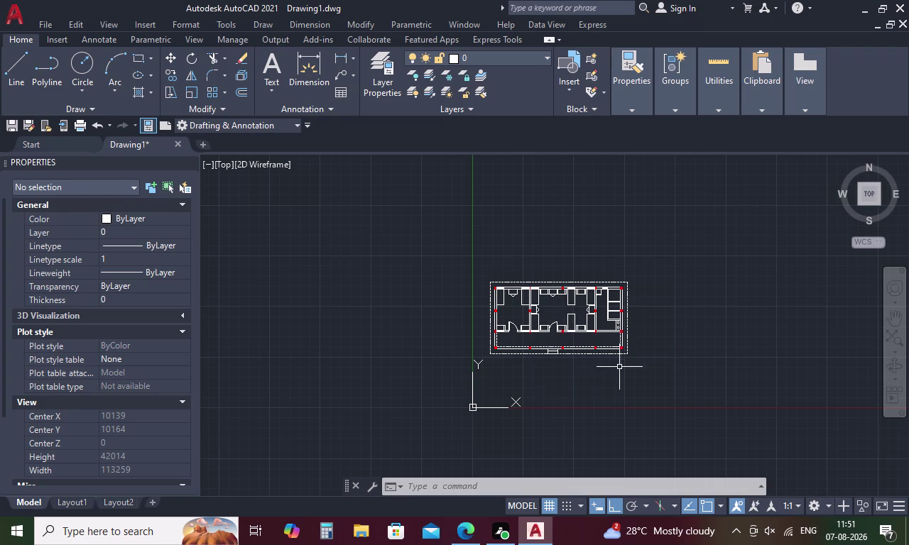
Bring the lower interior wall of the floor plan into view.
middle_drag(616, 353, 544, 343)
scroll(up, 3)
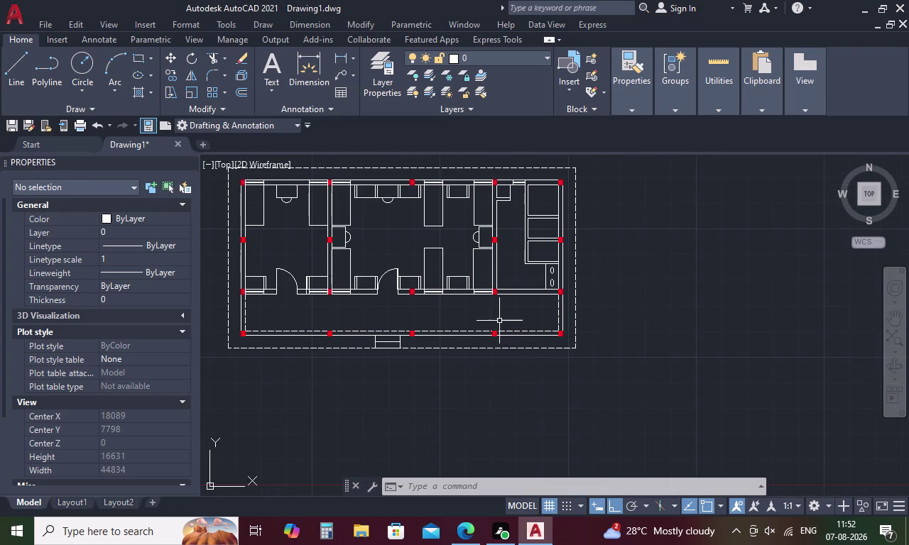
scroll(up, 3)
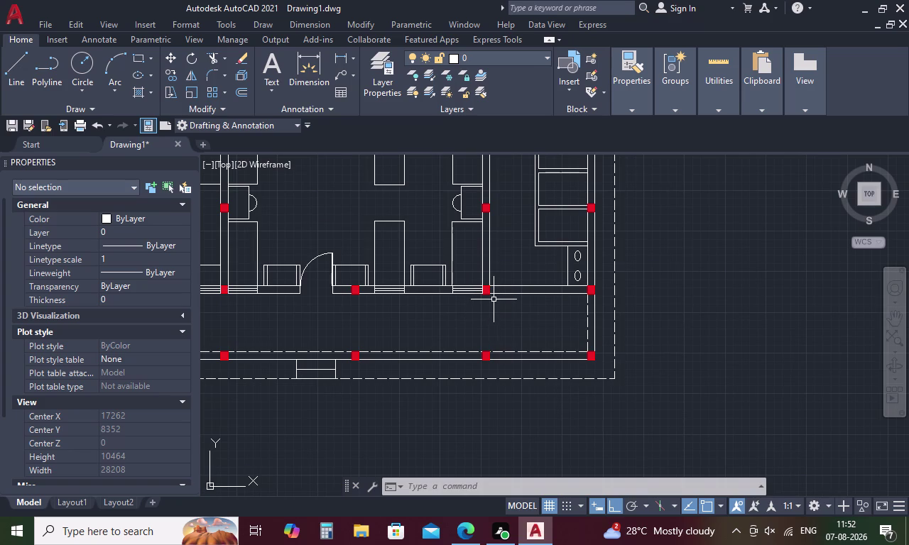
key(Escape)
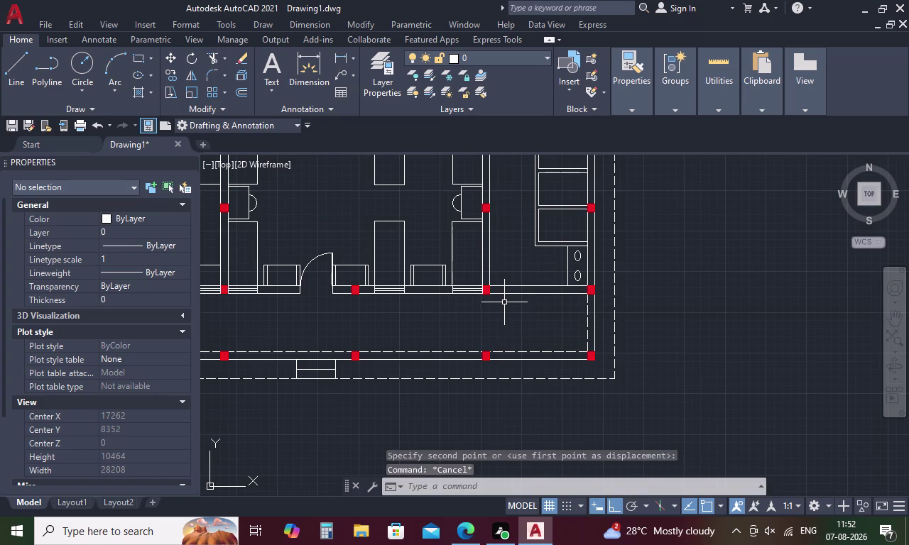
scroll(up, 3)
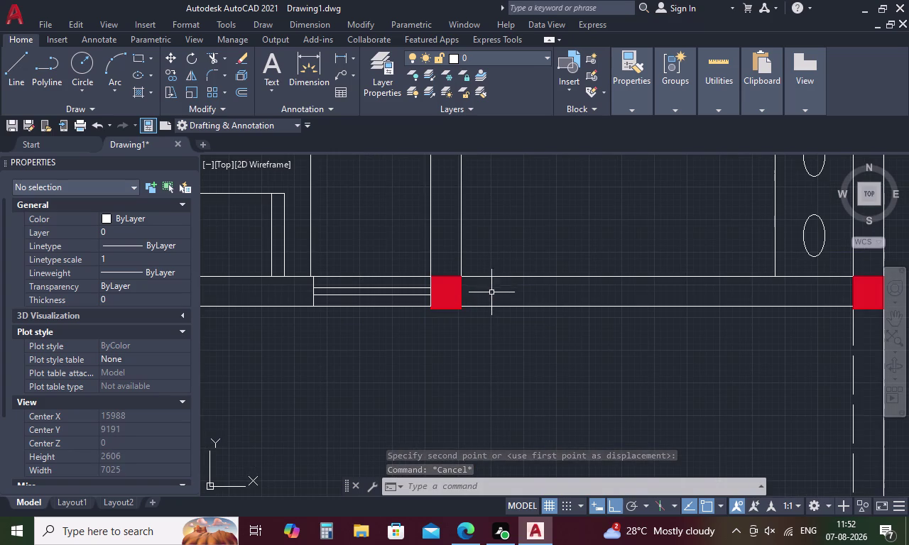
text(L)
key(space)
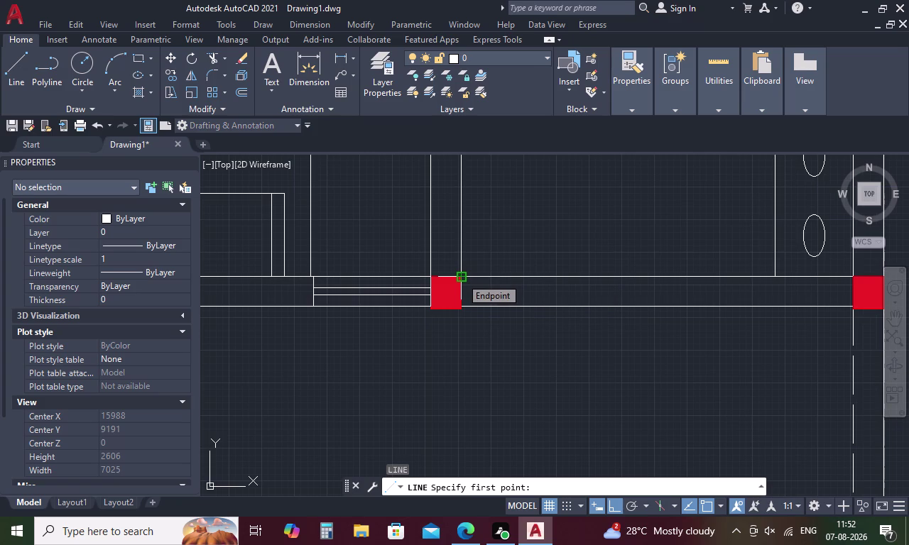
key(Escape)
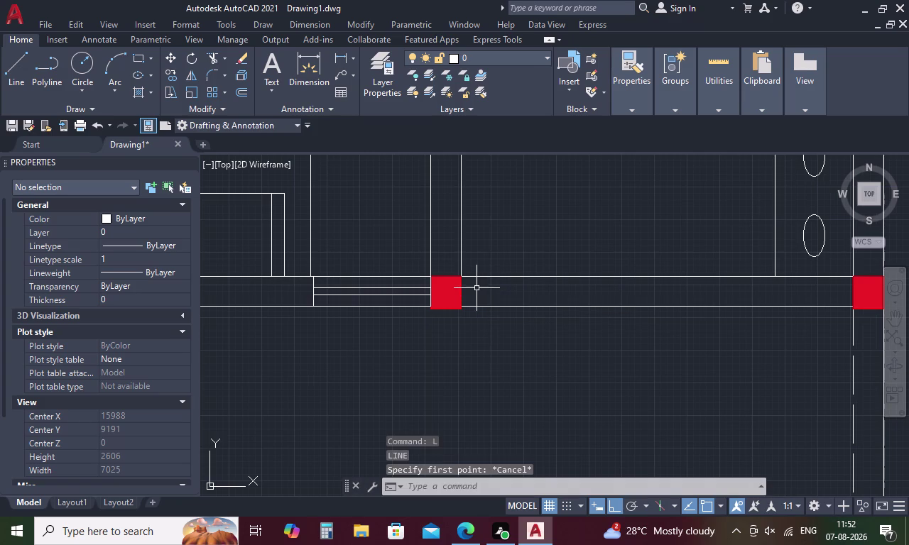
Draw a jamb line across the wall, tracked 100 units from the wall corner.
text(L)
key(space)
text(TK)
key(space)
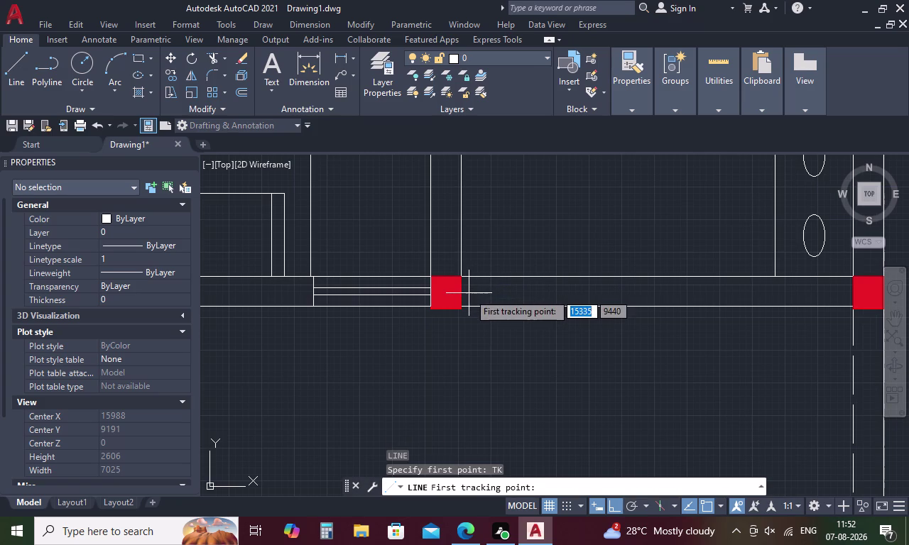
click(465, 276)
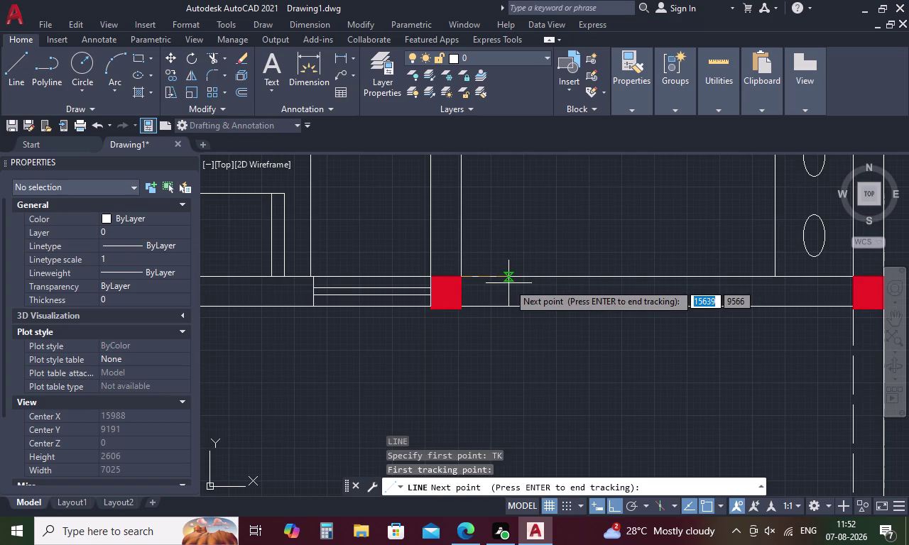
key(1)
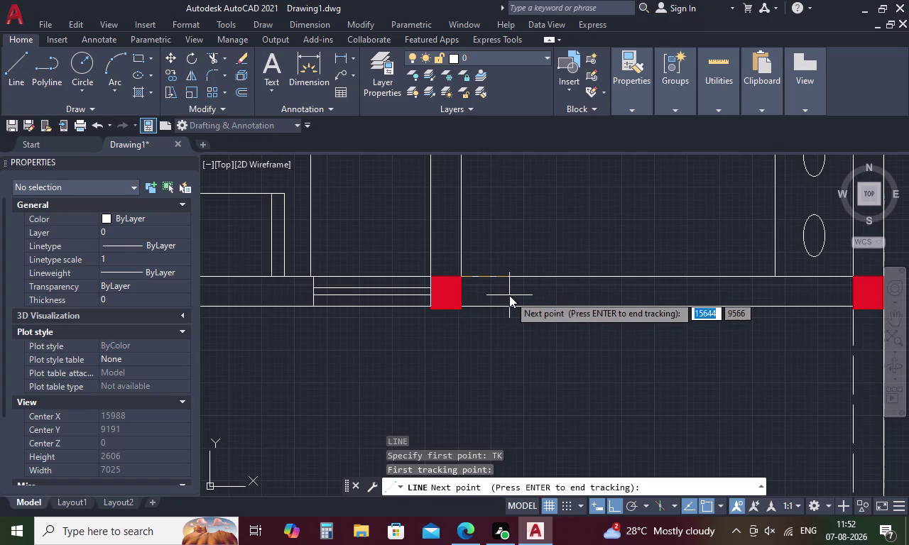
key(0)
text(0)
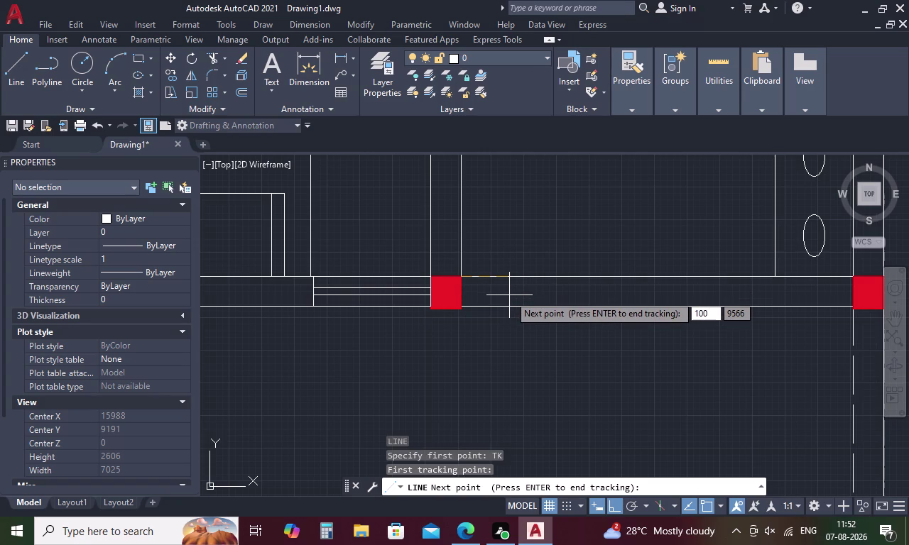
key(space)
key(space)
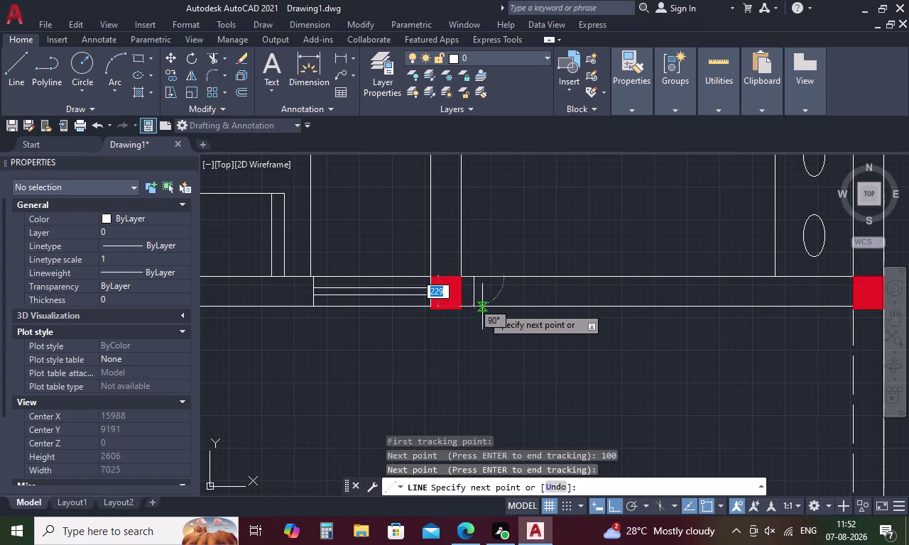
click(476, 306)
key(Escape)
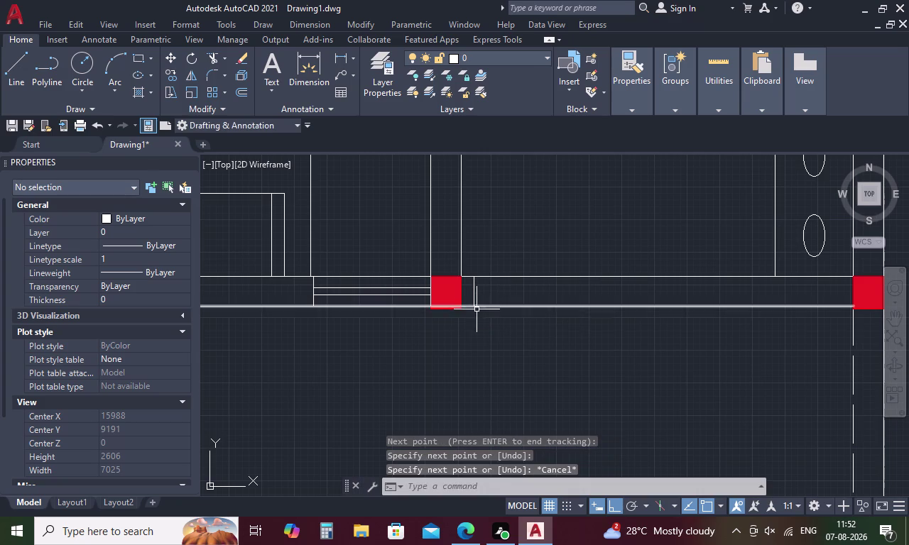
Offset the jamb line 910 to the right to form the second jamb.
key(o)
key(space)
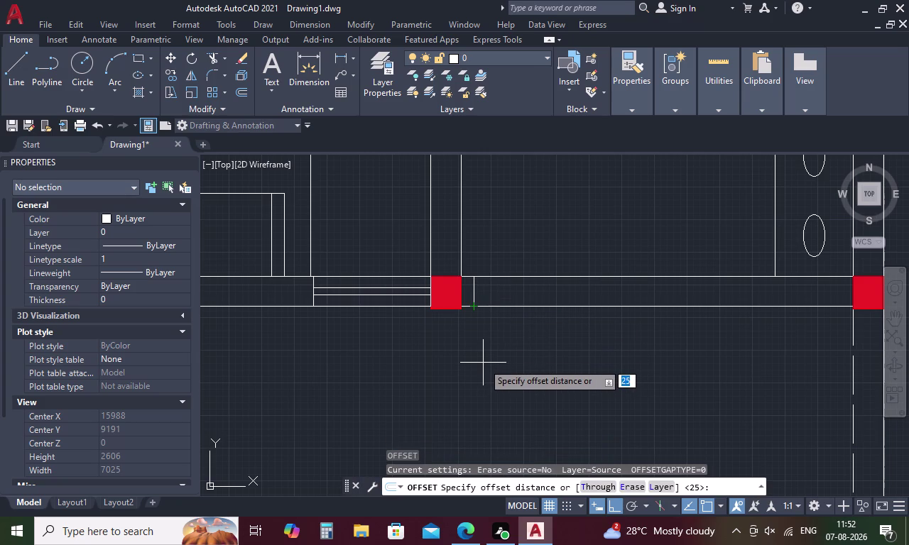
key(9)
text(10)
key(space)
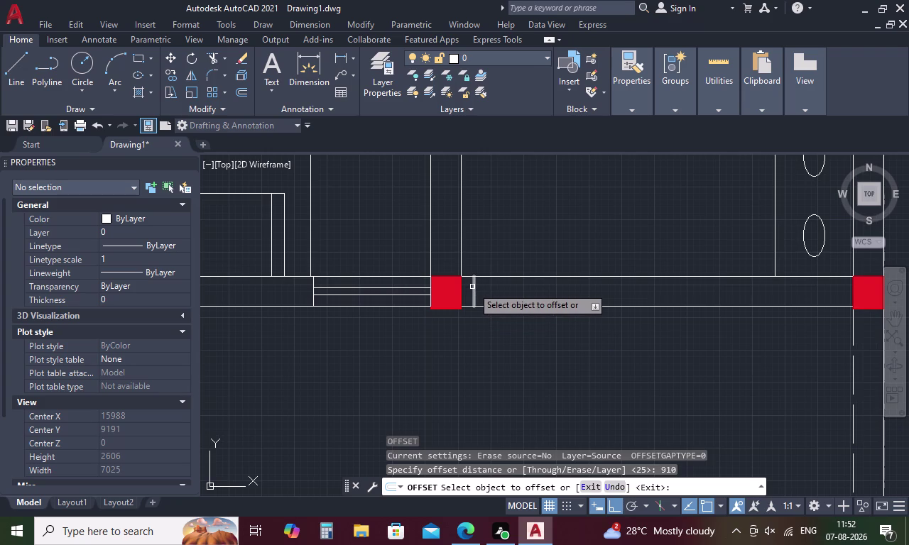
click(472, 287)
click(618, 313)
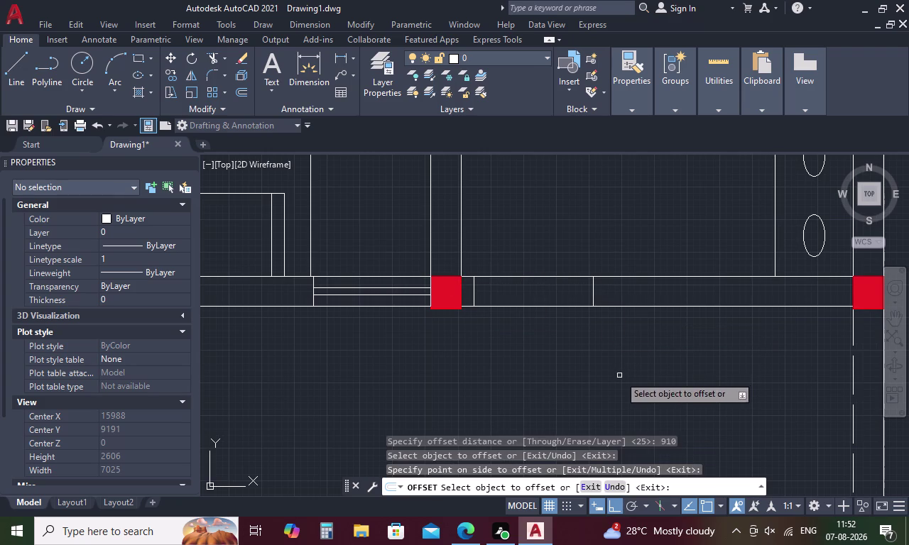
key(Escape)
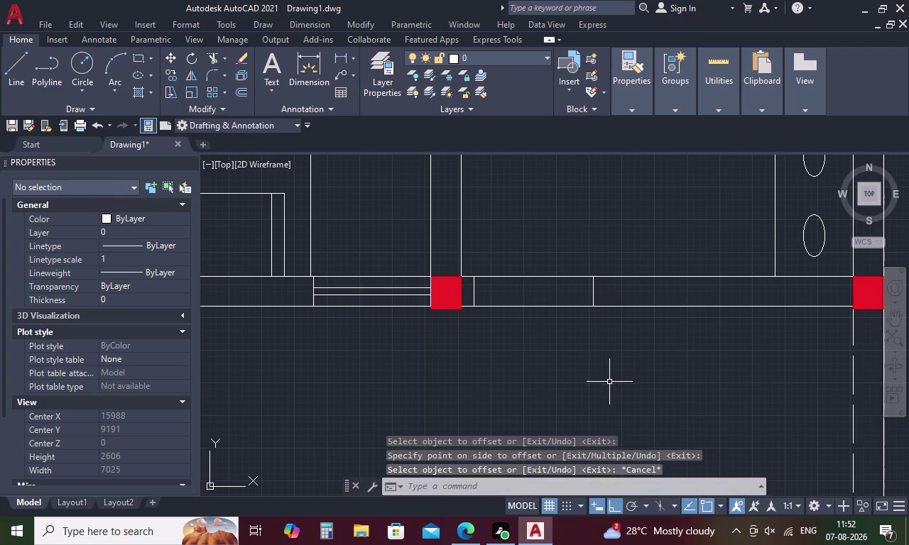
Draw the 910-long door leaf line upward from the jamb.
text(L)
key(space)
click(476, 275)
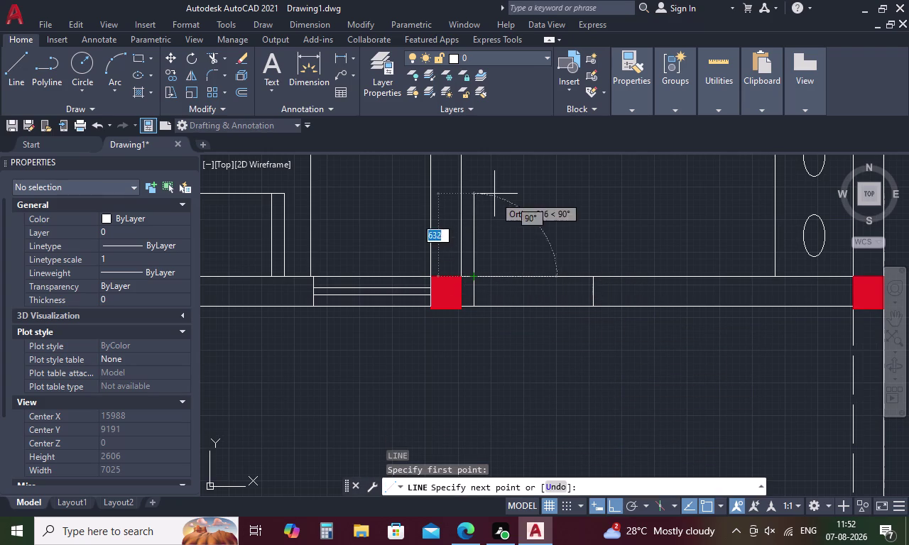
middle_drag(493, 184, 446, 306)
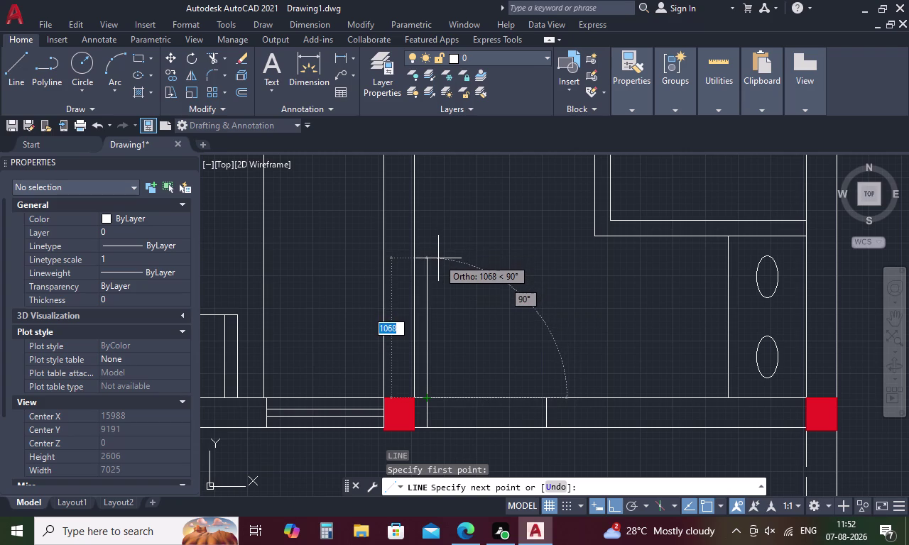
text(910)
key(space)
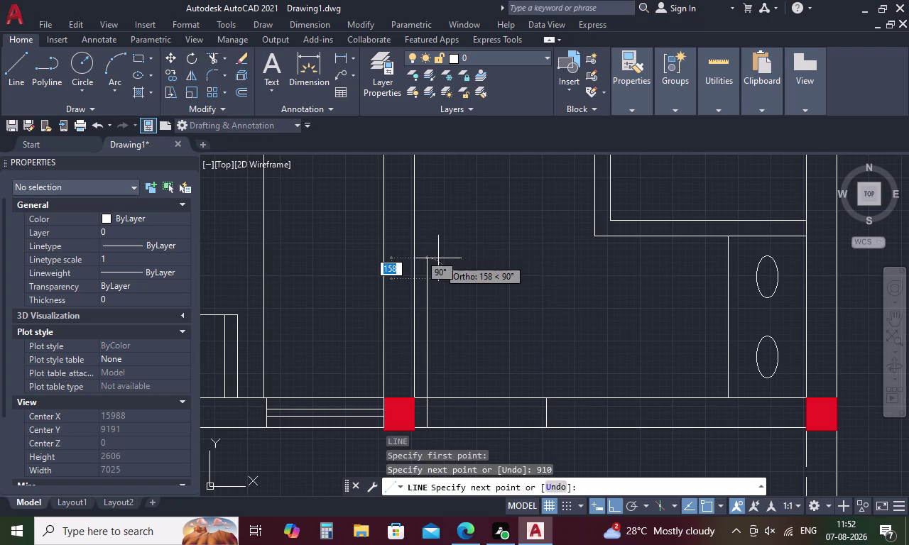
key(Escape)
Offset the door leaf line a short distance to make a double-line panel.
text(O)
key(space)
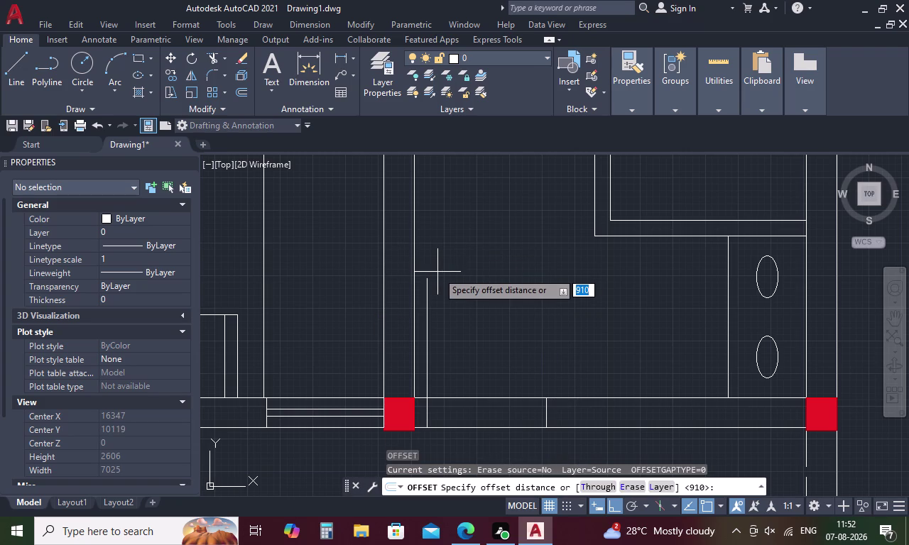
text(2)
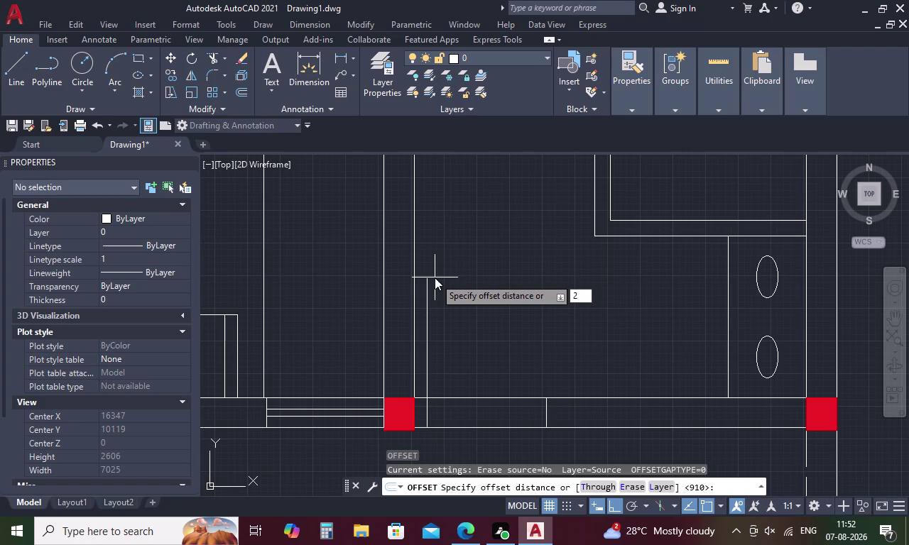
text(5)
key(period)
text(4)
key(space)
click(427, 298)
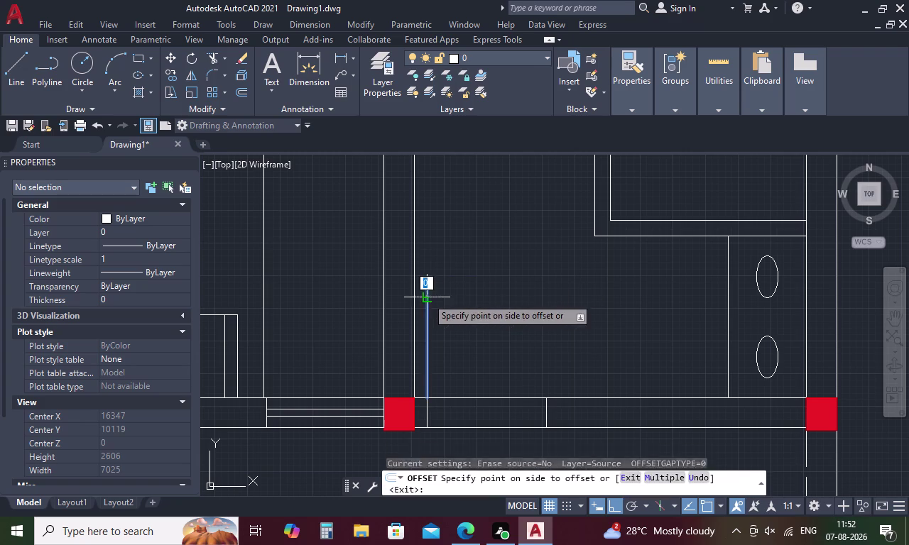
click(457, 301)
key(Escape)
Draw the door's quarter-circle swing arc from the leaf top to the far jamb.
text(A)
key(space)
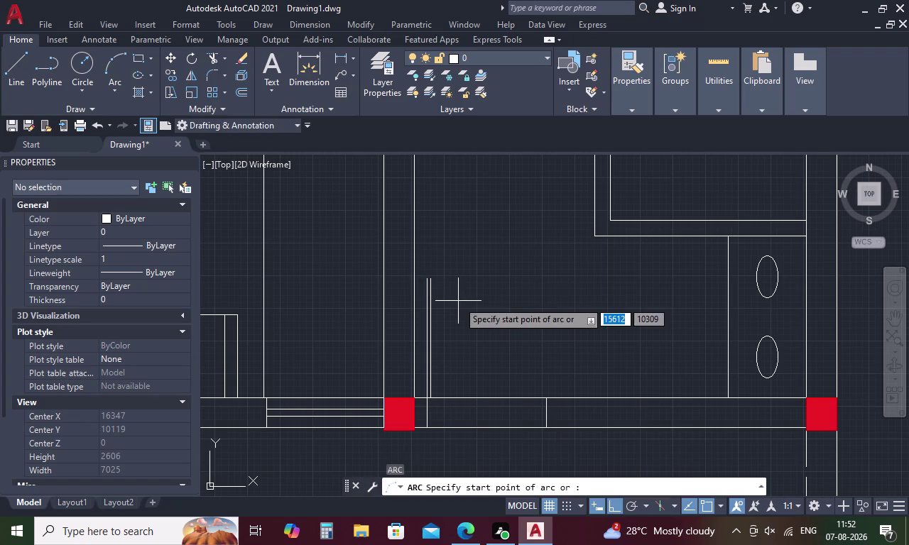
click(427, 277)
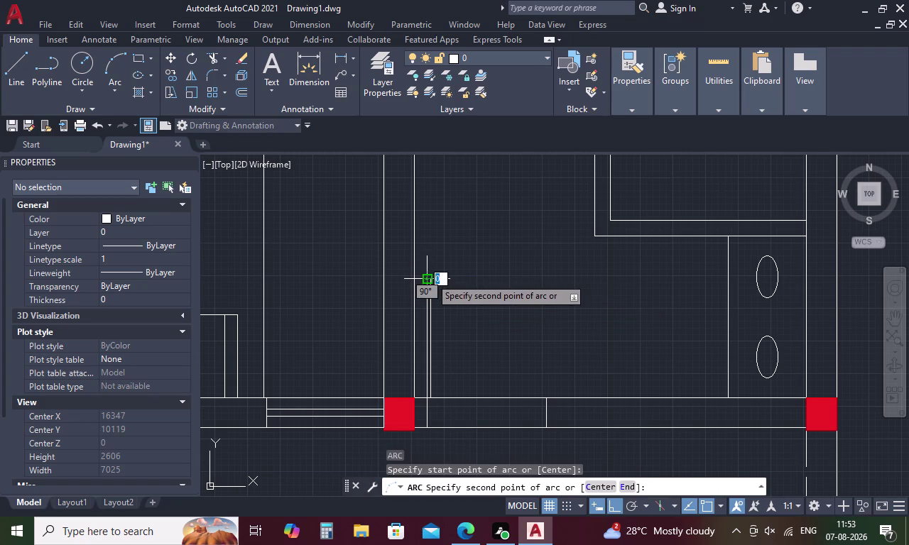
scroll(up, 3)
click(420, 284)
scroll(down, 3)
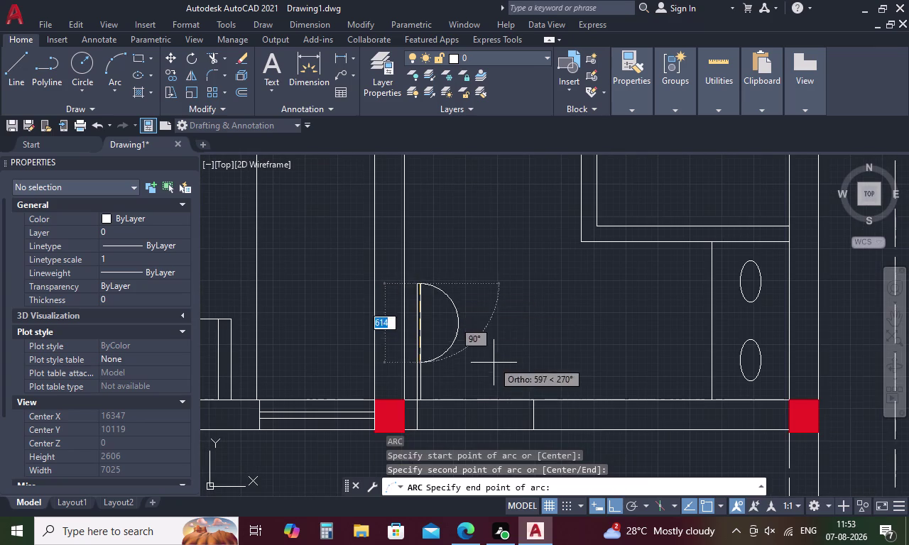
click(533, 404)
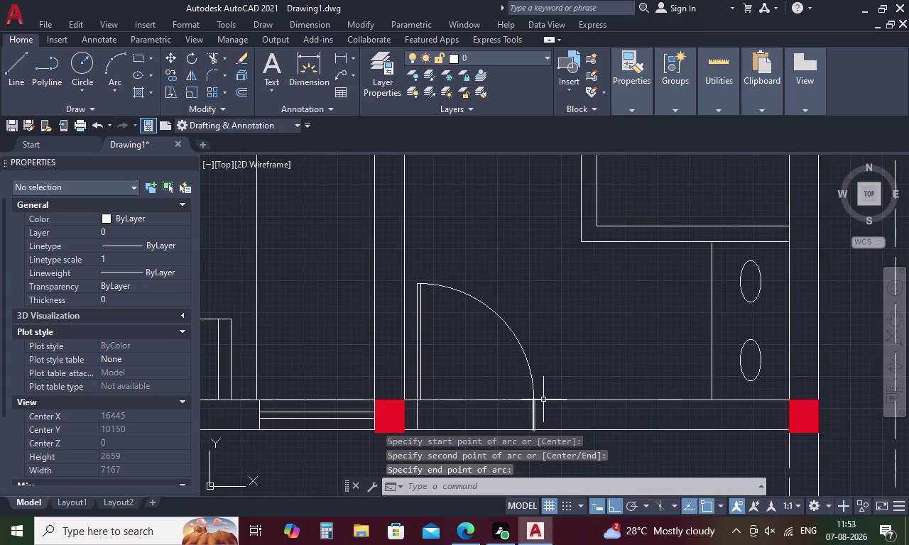
key(Escape)
Fence-trim the wall lines inside the new door opening.
scroll(down, 3)
middle_drag(544, 392, 448, 336)
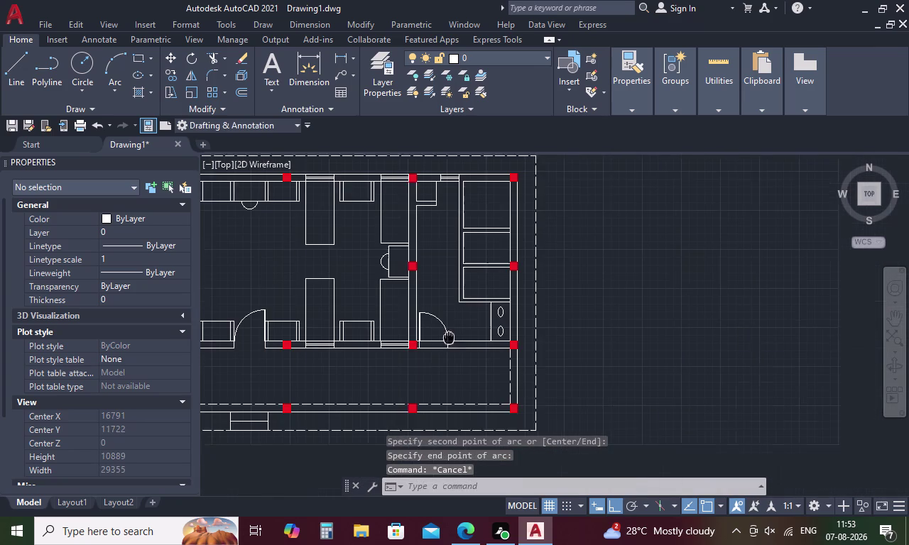
middle_drag(449, 336, 446, 336)
scroll(up, 3)
key(Escape)
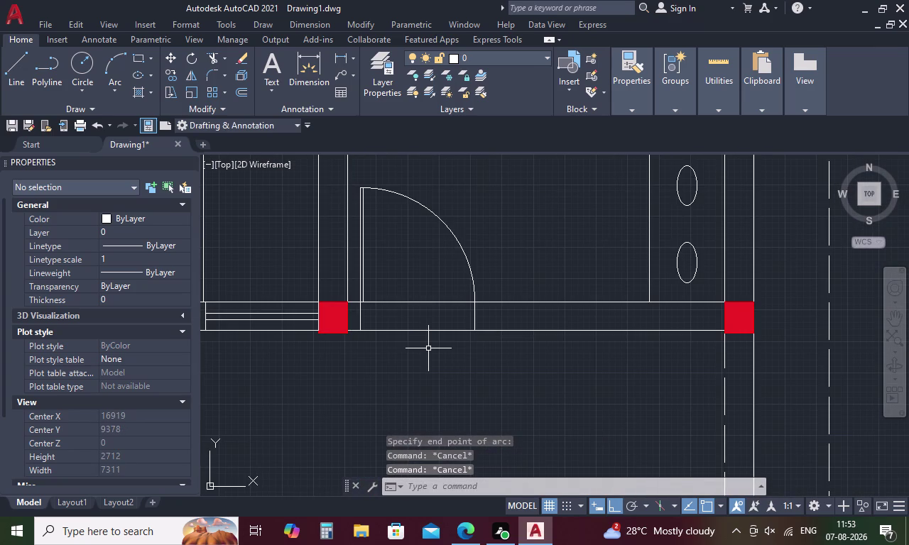
text(TR)
key(space)
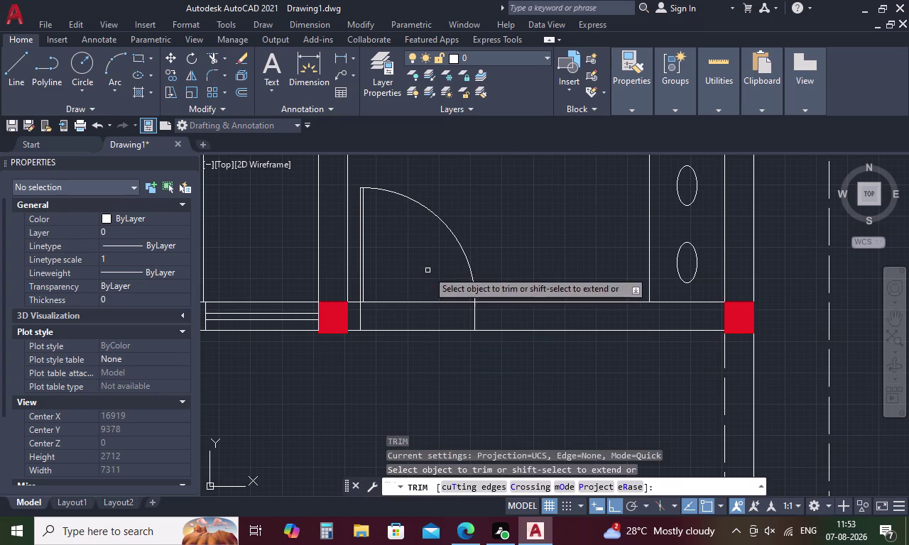
drag(428, 271, 395, 359)
scroll(down, 3)
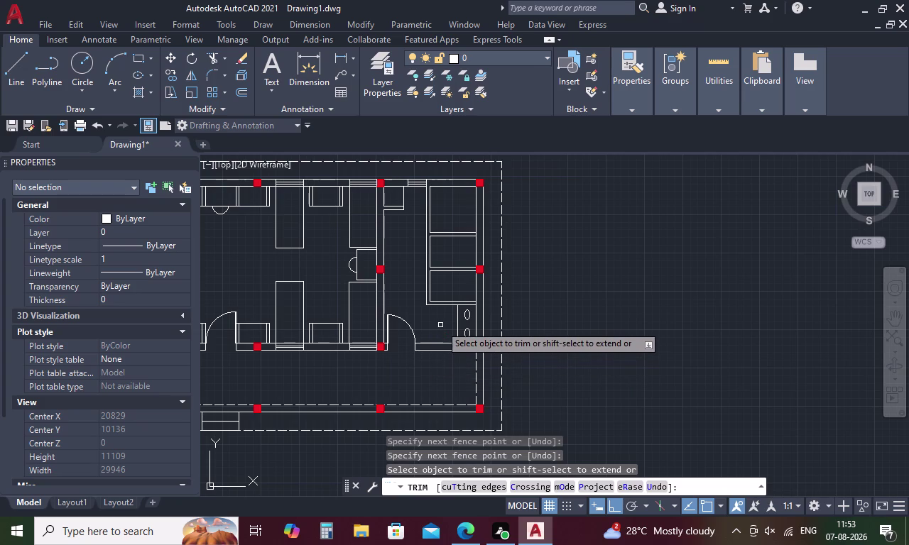
middle_drag(441, 306, 446, 355)
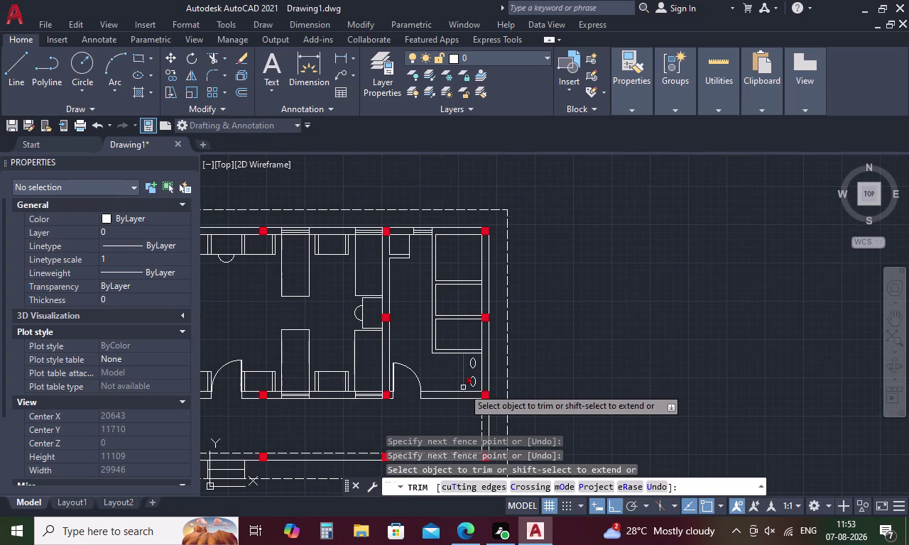
key(Escape)
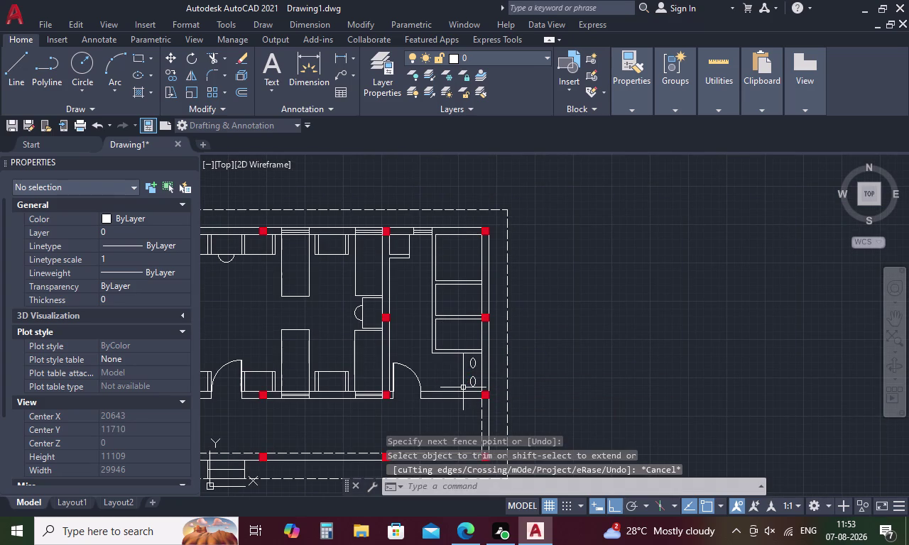
Extend the four wardrobe shelf lines in the right-hand room to the wall.
text(EX)
key(space)
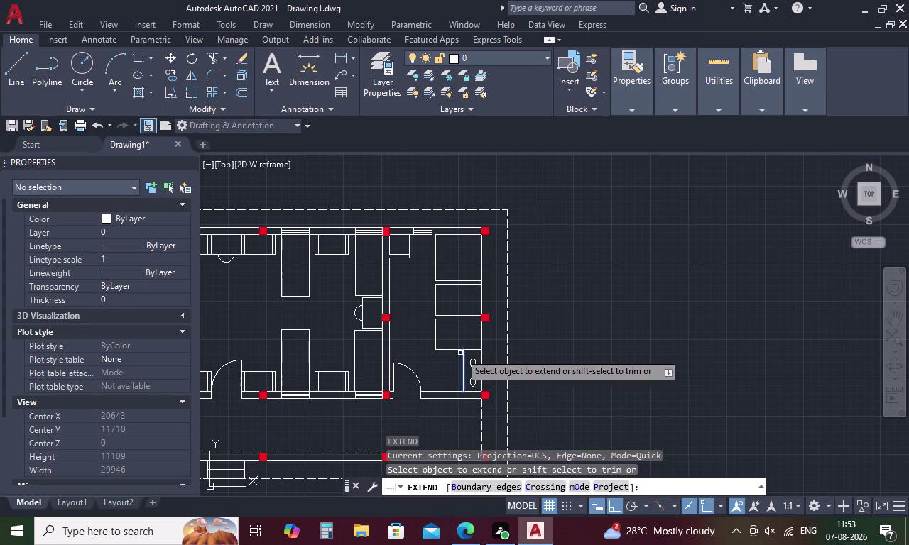
scroll(up, 3)
click(437, 322)
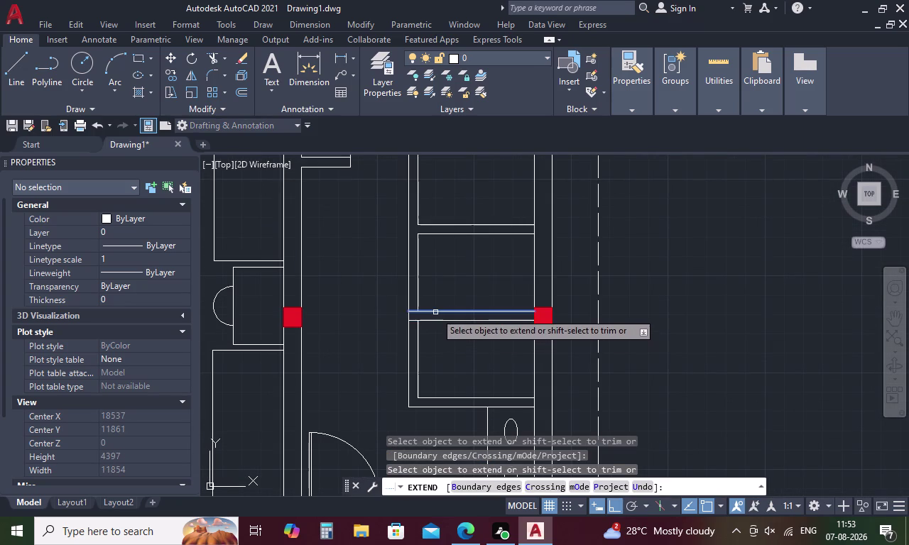
click(435, 312)
click(431, 233)
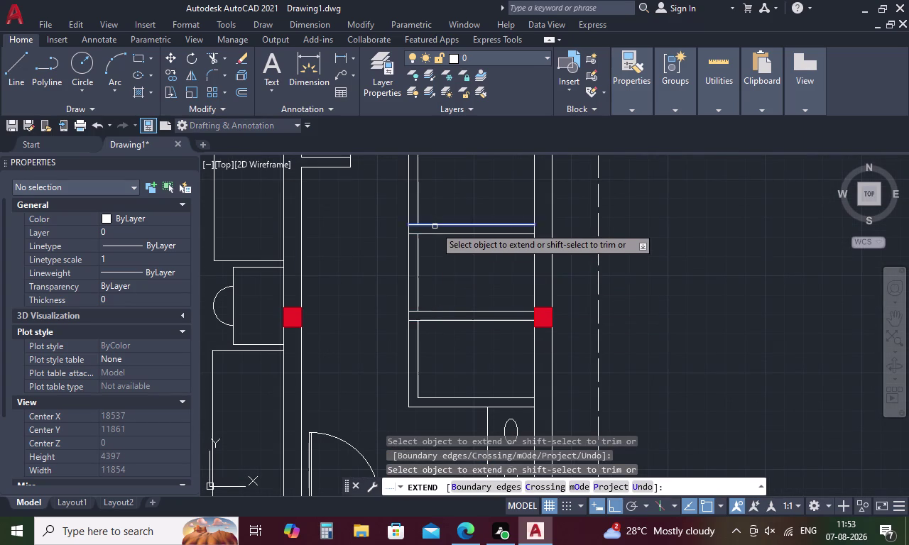
click(435, 226)
scroll(down, 3)
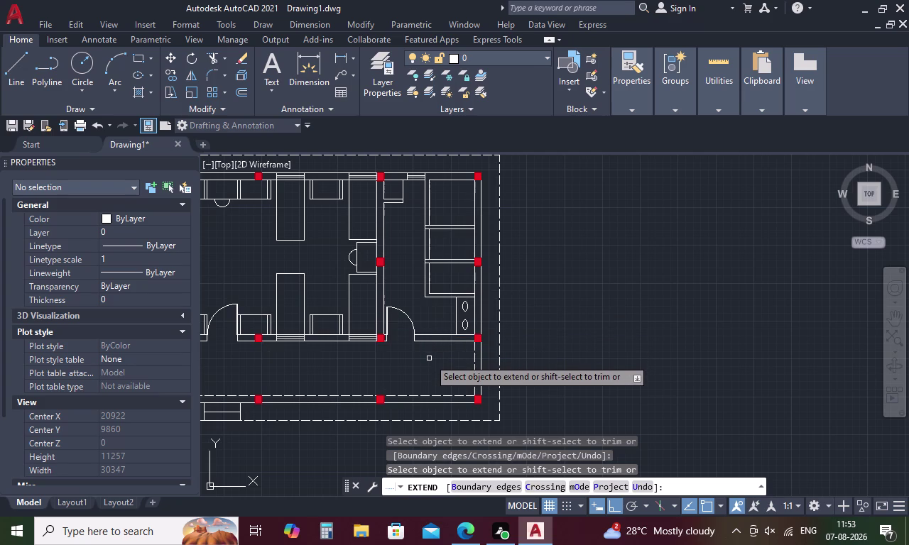
key(Escape)
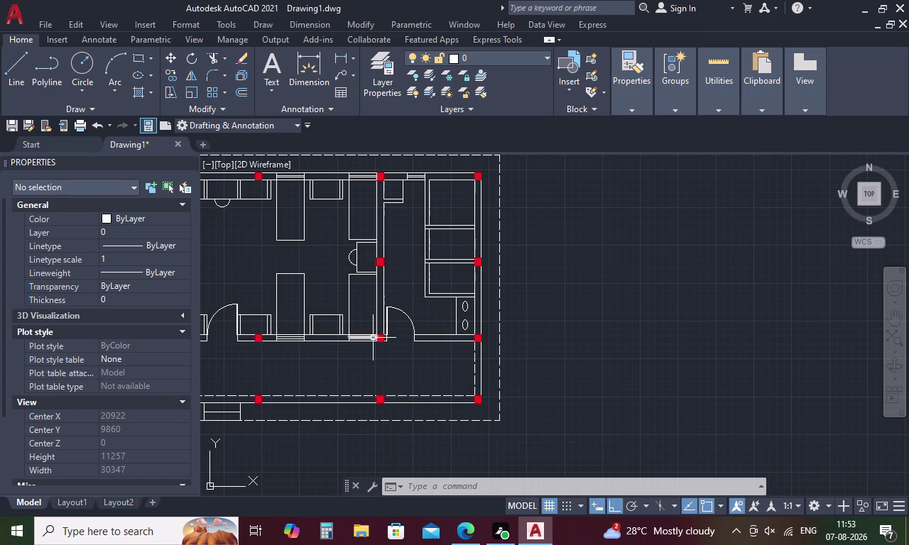
key(Escape)
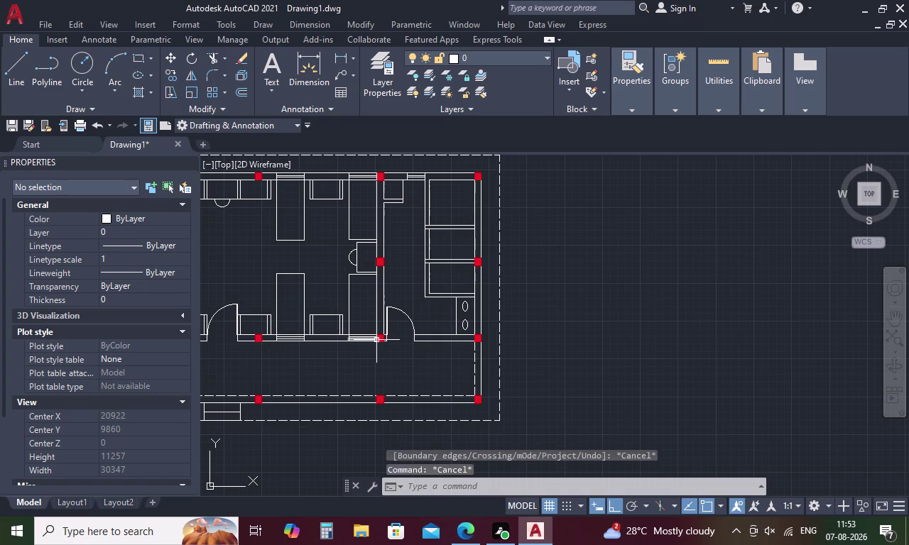
Start a line tracked 750 units up from the cabinet corner.
key(l)
key(space)
text(TK)
key(space)
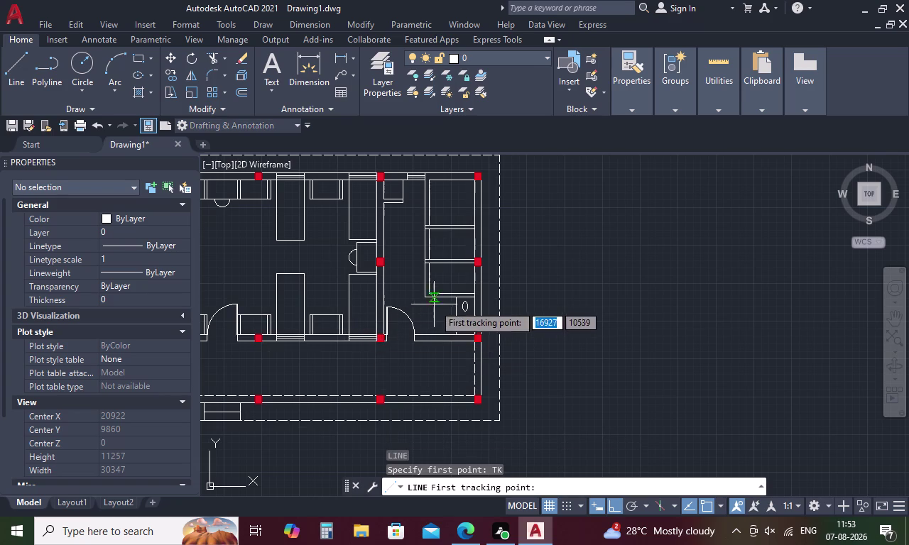
scroll(up, 3)
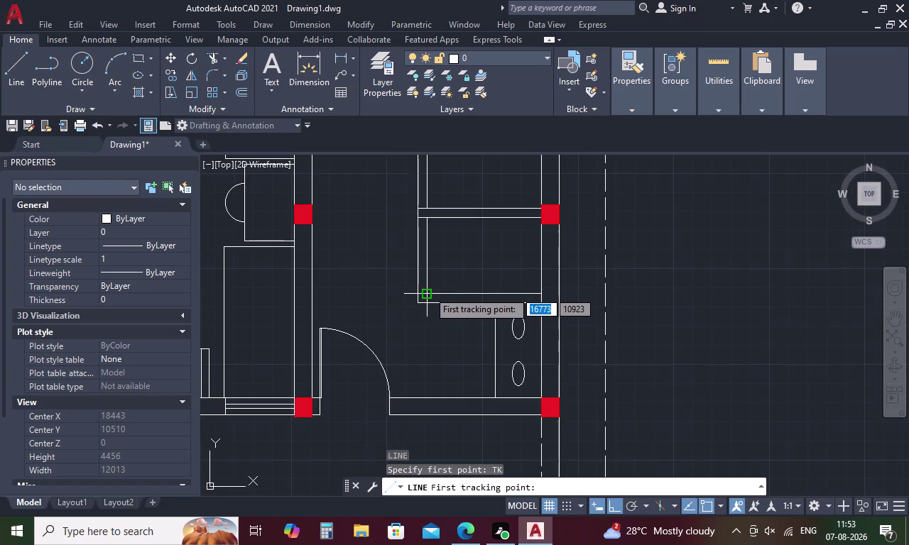
click(428, 291)
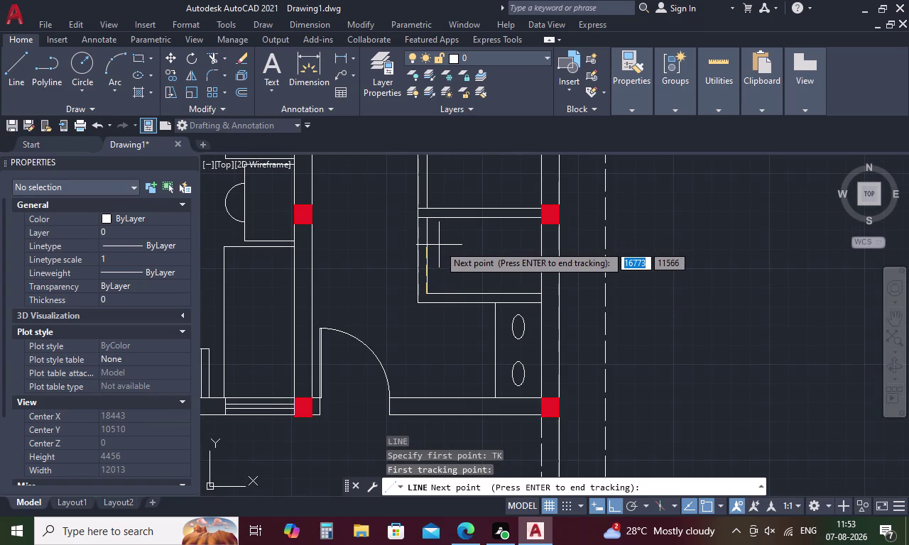
text(750)
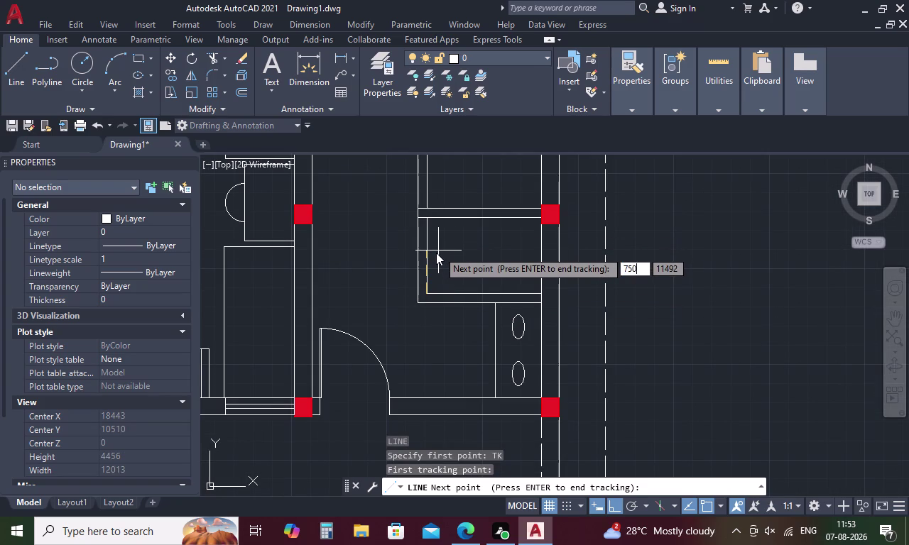
key(space)
key(space)
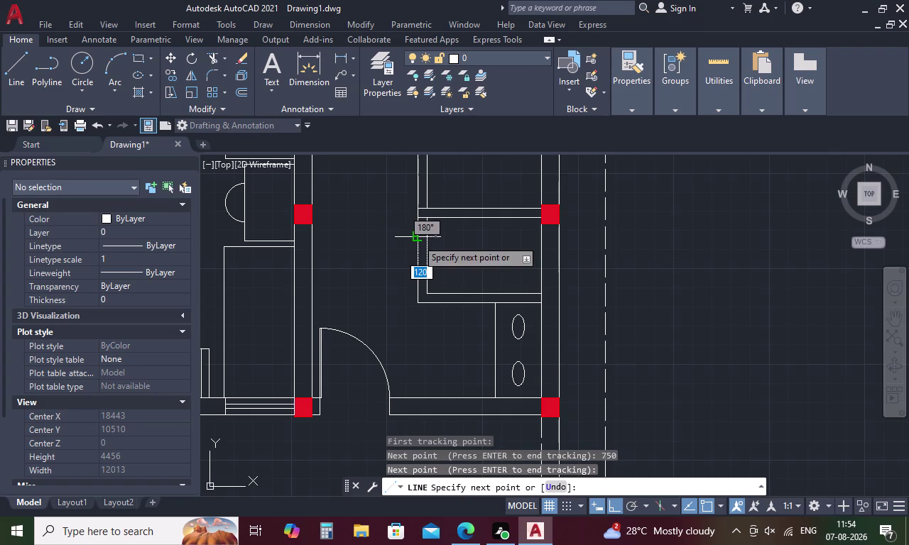
key(Escape)
Draw a vertical wardrobe line tracked 750 units from the shelf line.
key(l)
key(space)
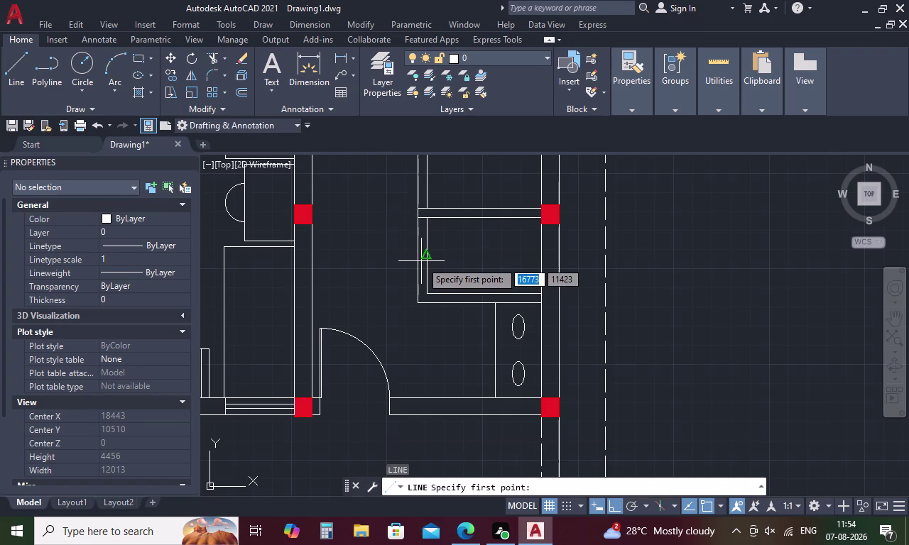
text(TK)
key(space)
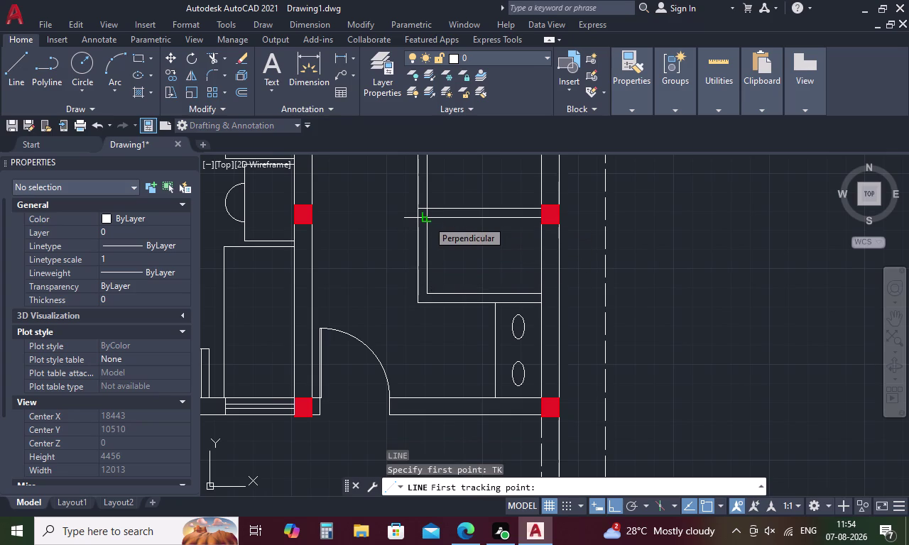
click(428, 220)
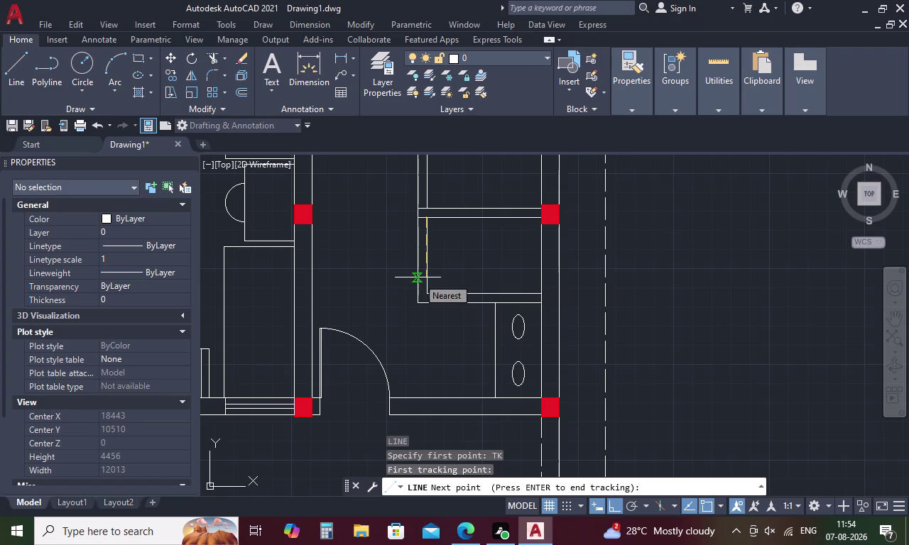
key(7)
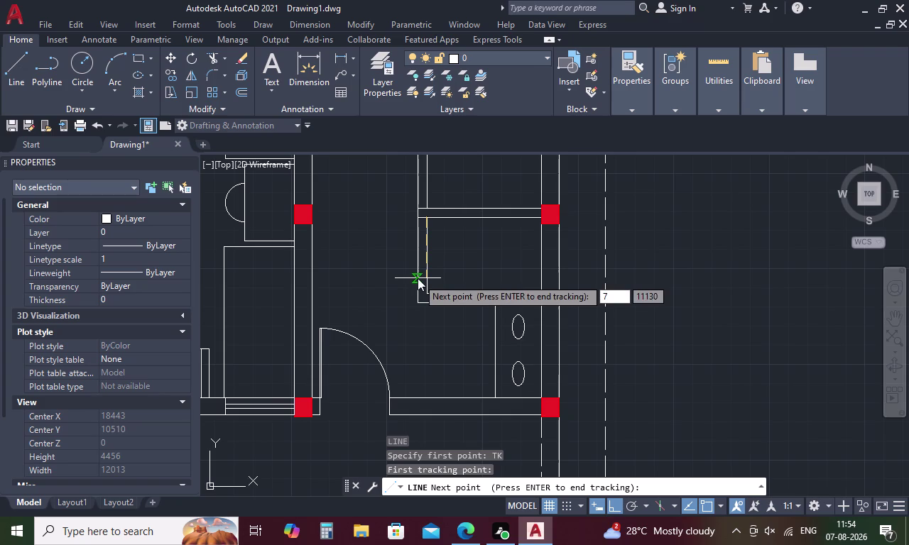
text(50)
key(space)
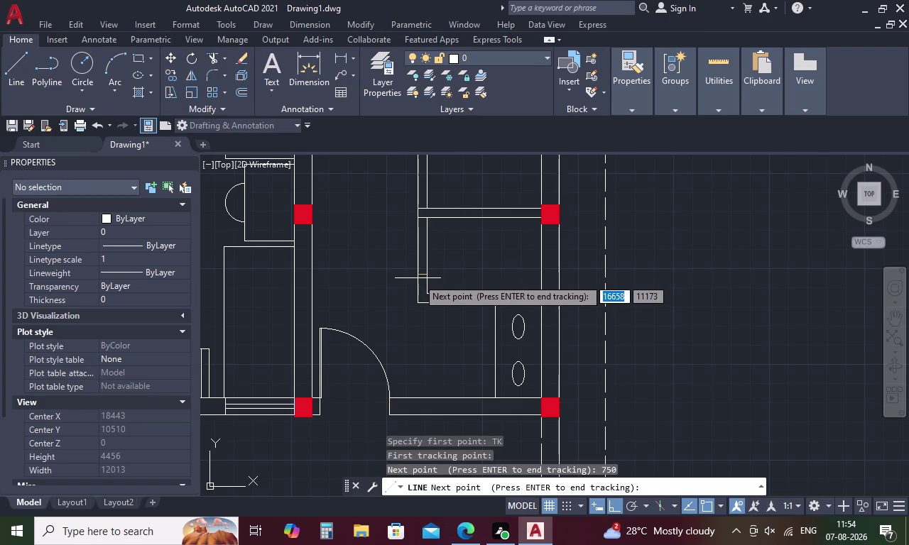
key(space)
click(414, 278)
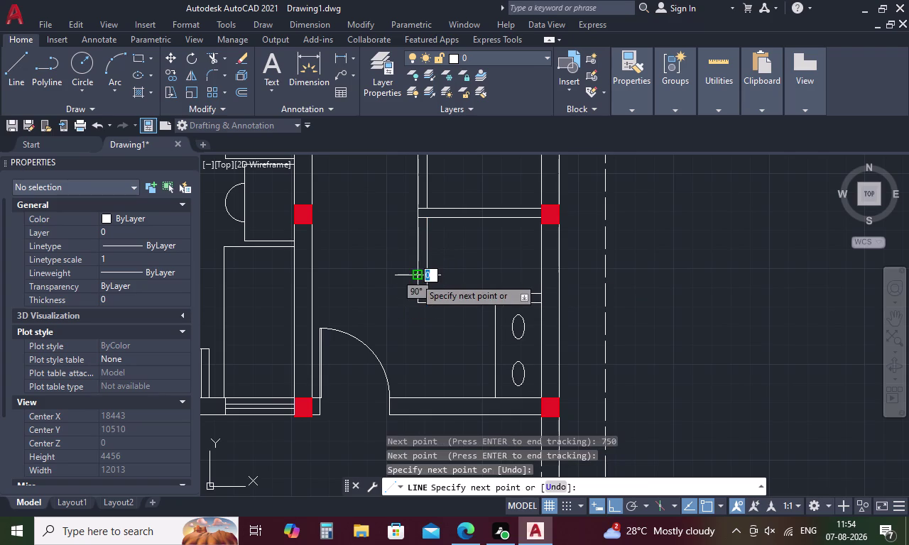
key(Escape)
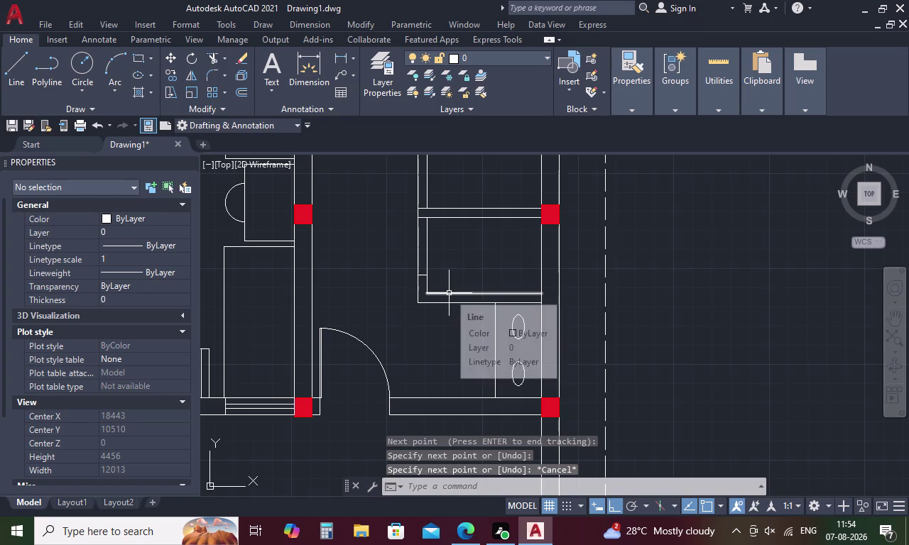
Fence-trim the leftover lines around the cabinet.
text(TR)
key(space)
drag(454, 259, 429, 246)
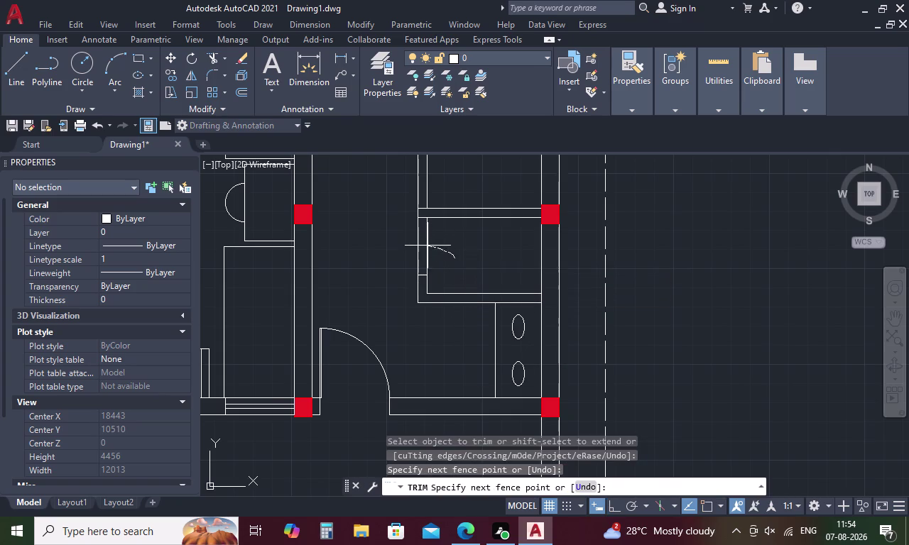
drag(429, 247, 405, 244)
middle_drag(405, 244, 378, 362)
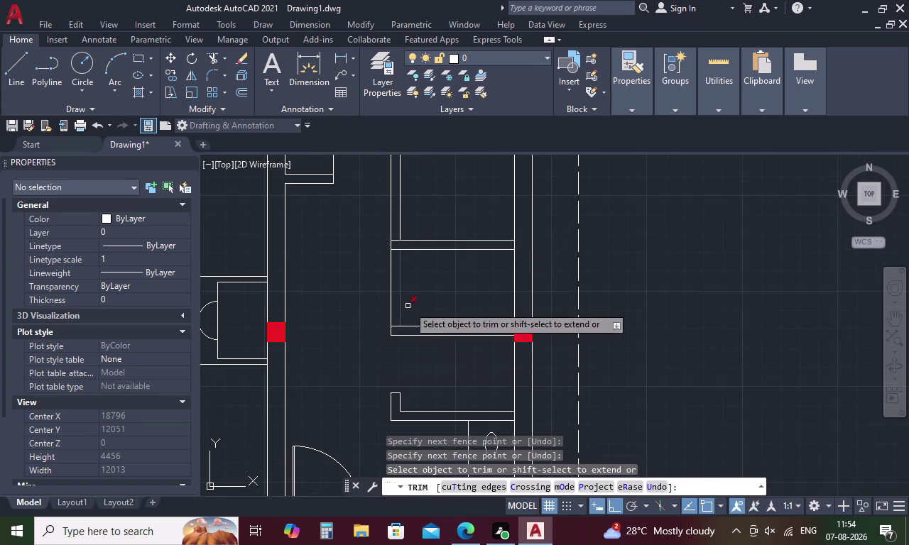
key(Escape)
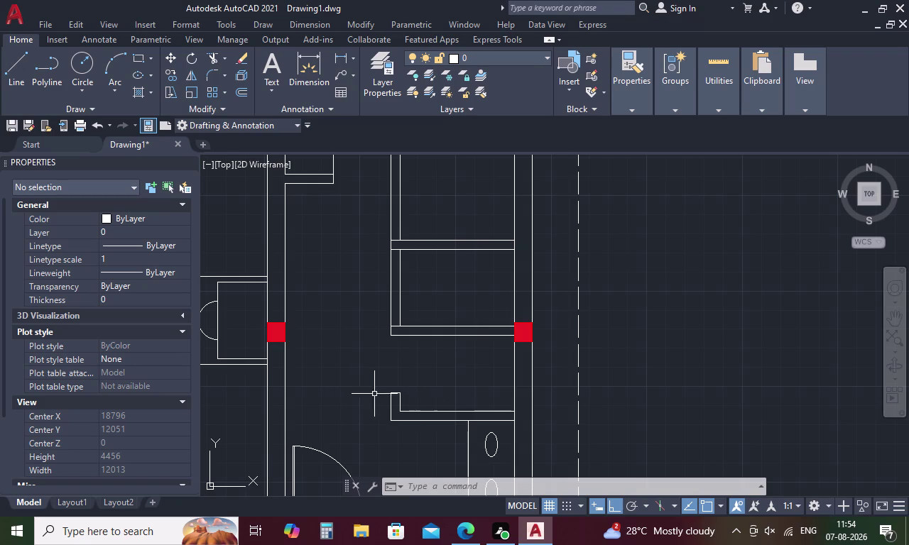
scroll(up, 3)
Mirror the short ledge line across a horizontal axis, keeping the original.
click(399, 381)
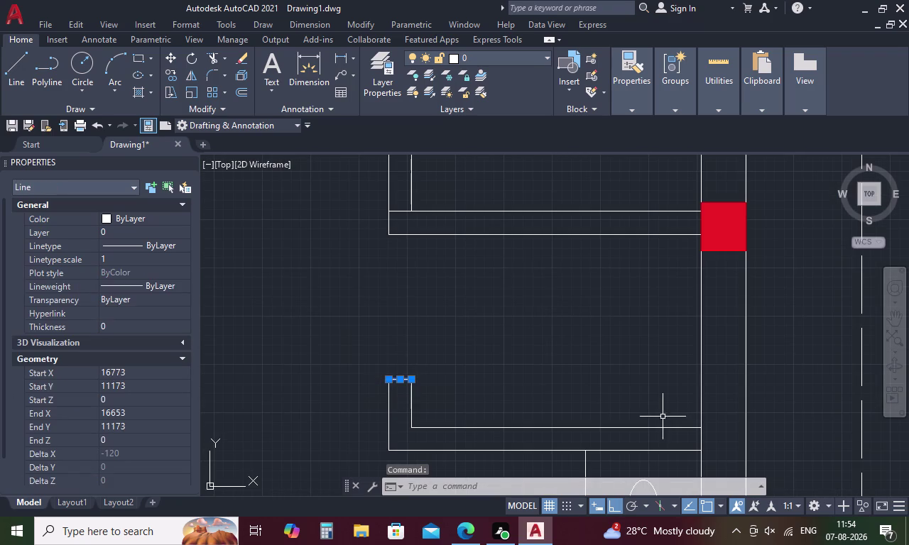
key(m)
text(I)
key(space)
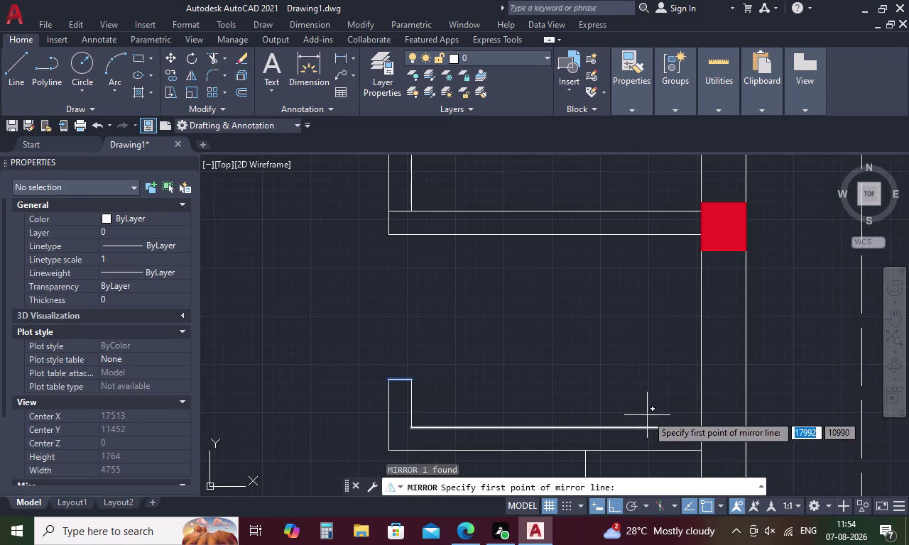
scroll(down, 3)
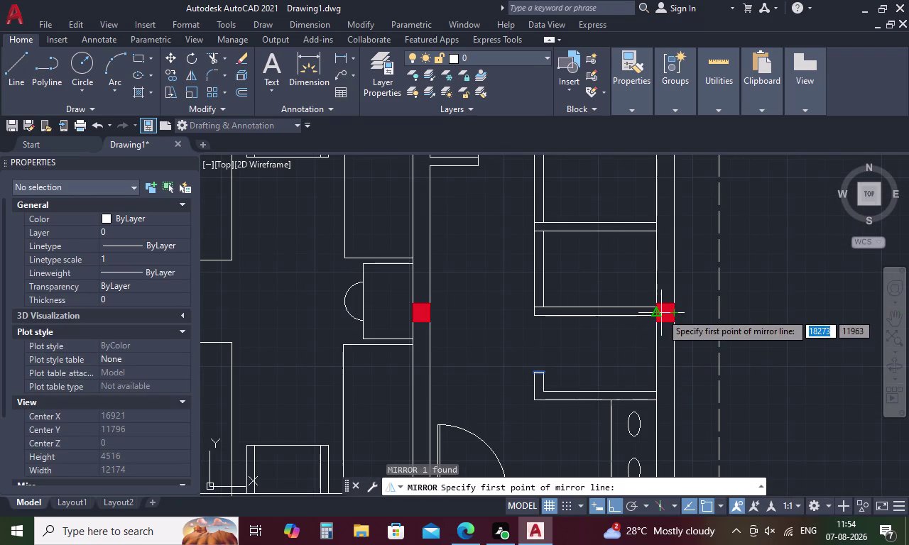
click(657, 313)
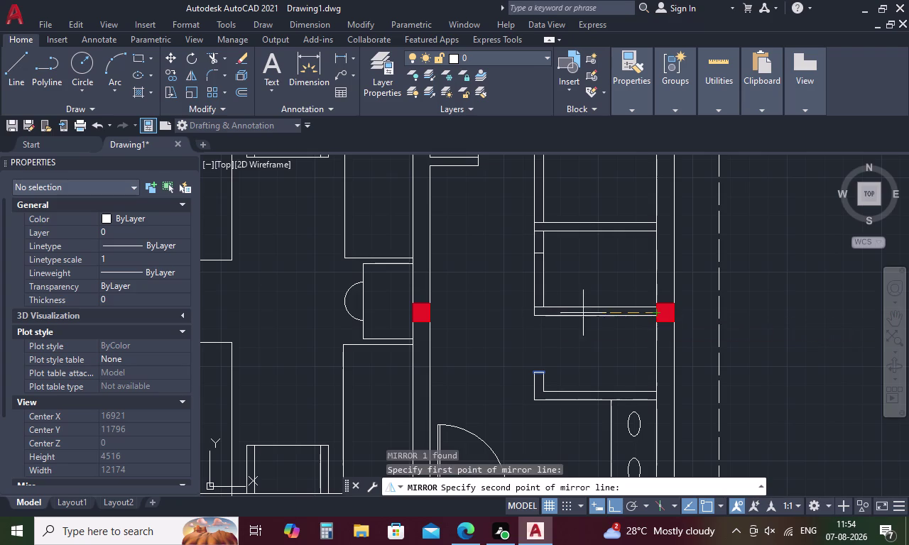
click(503, 317)
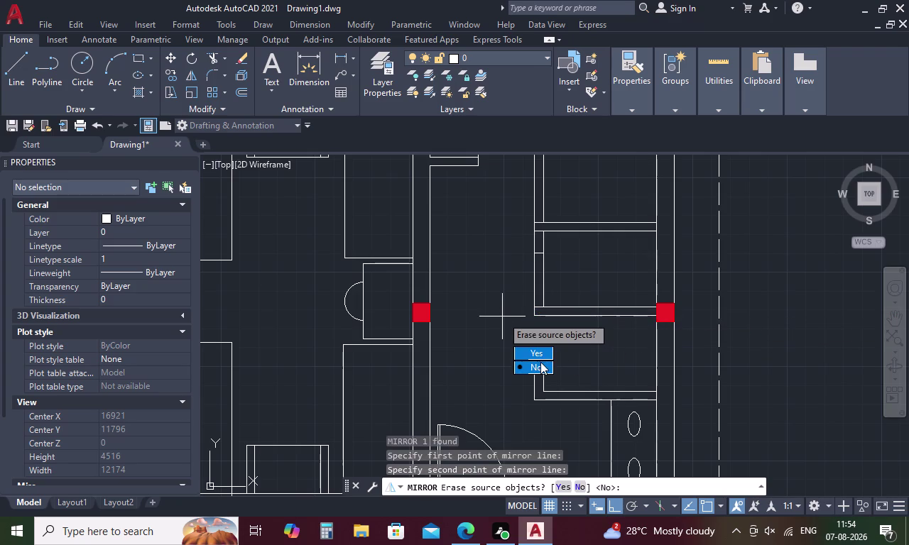
drag(539, 365, 503, 317)
key(Escape)
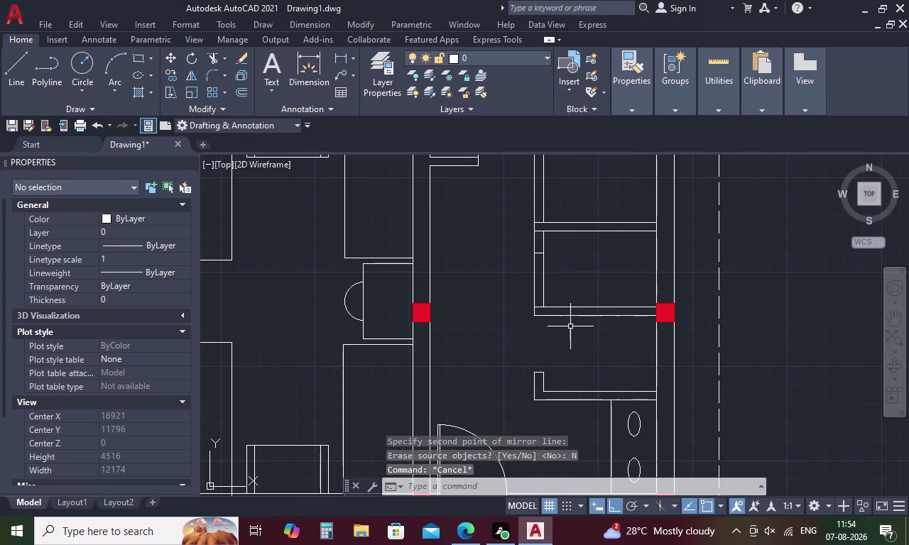
Trim the overlapping lines and the stray line end around the mirrored ledge.
text(TR)
key(space)
drag(572, 273, 510, 269)
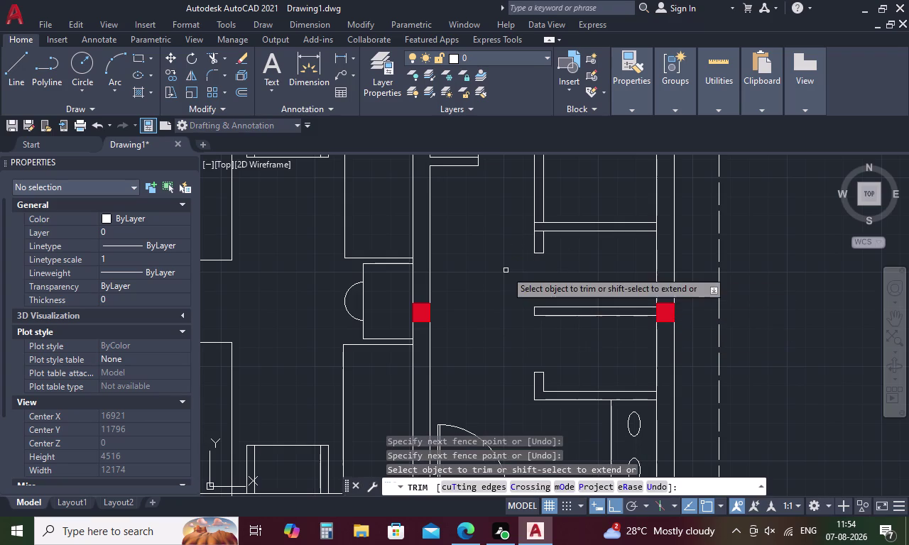
scroll(down, 3)
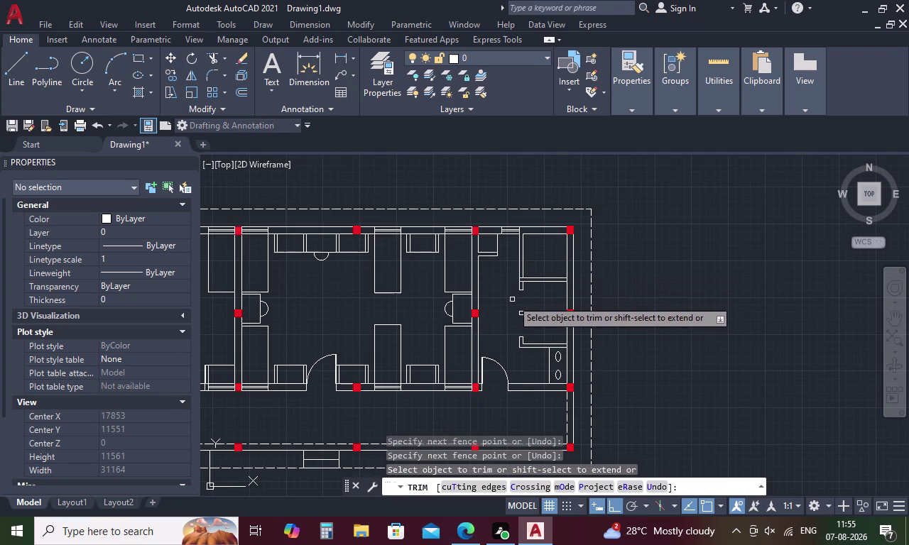
scroll(up, 3)
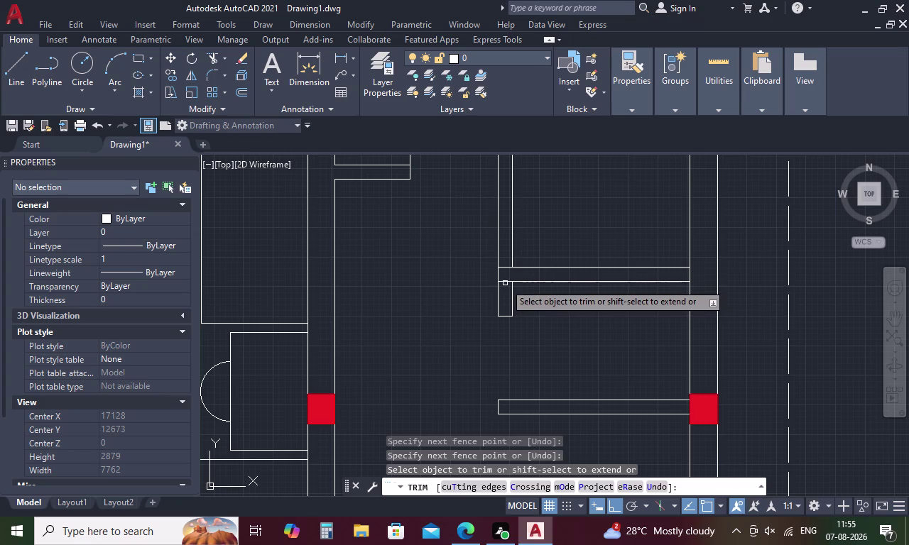
click(505, 283)
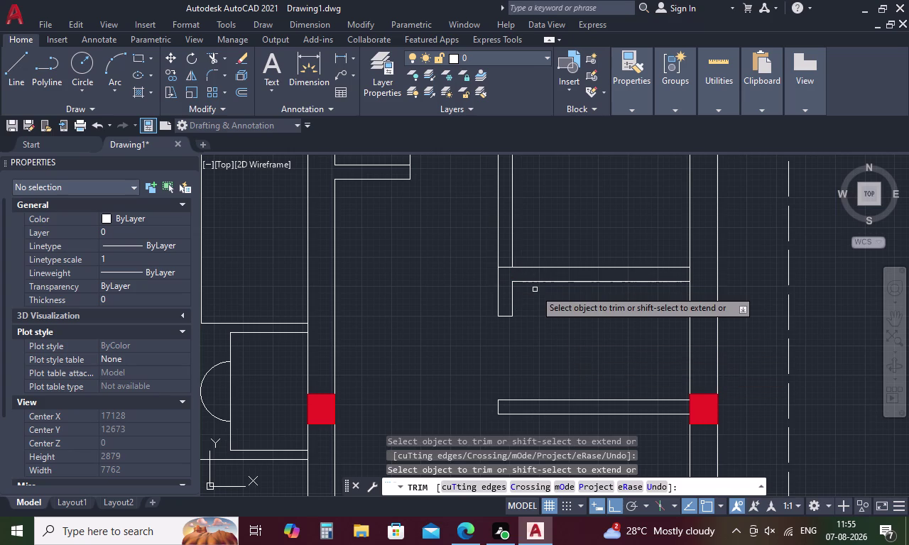
middle_drag(532, 295, 530, 384)
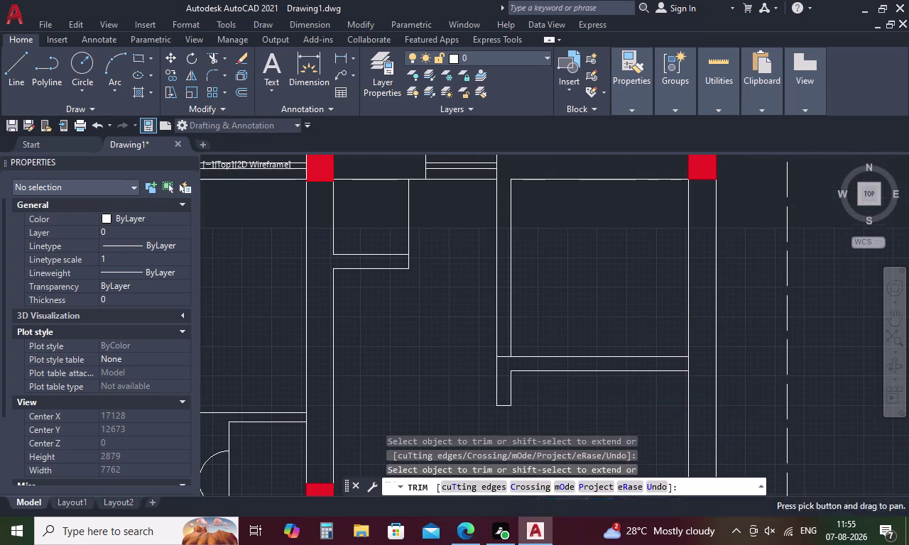
key(Escape)
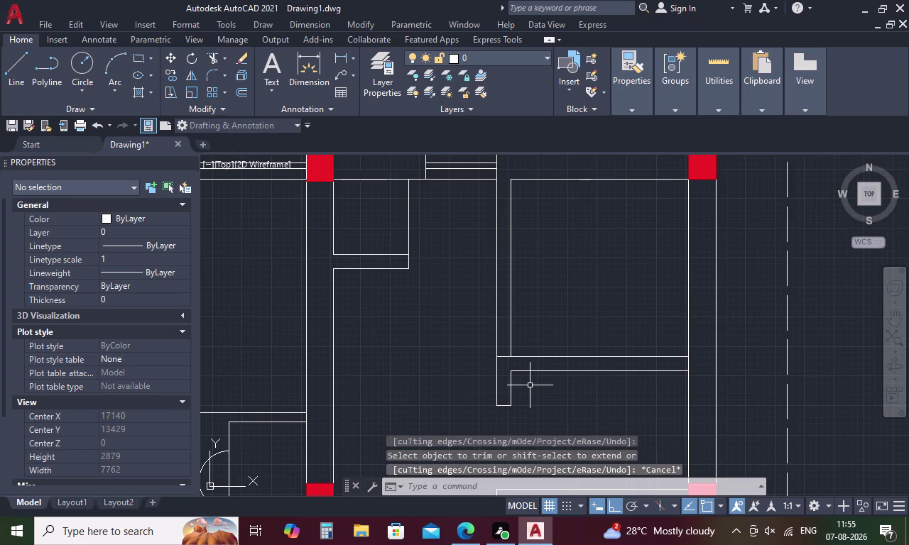
Draw a closing line across the partition, tracked 750 units from its corner.
text(L)
key(space)
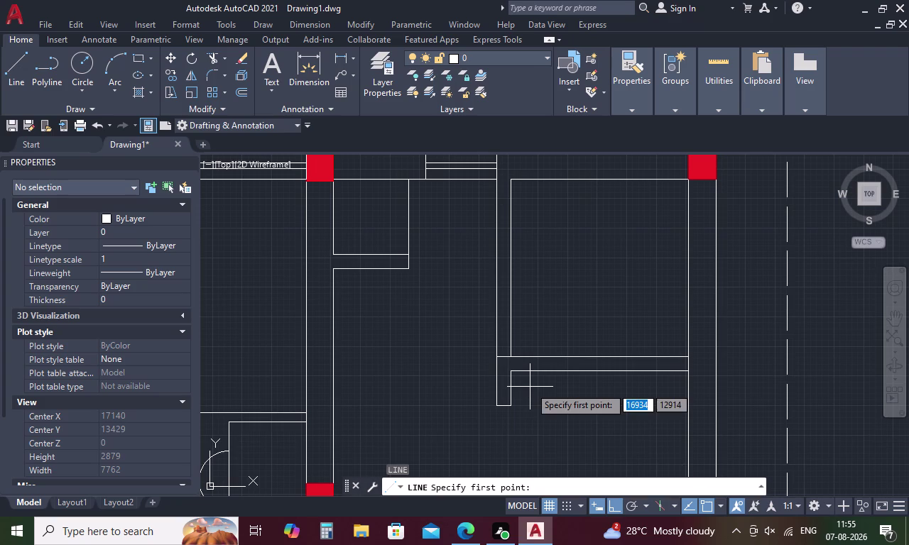
text(TK)
key(space)
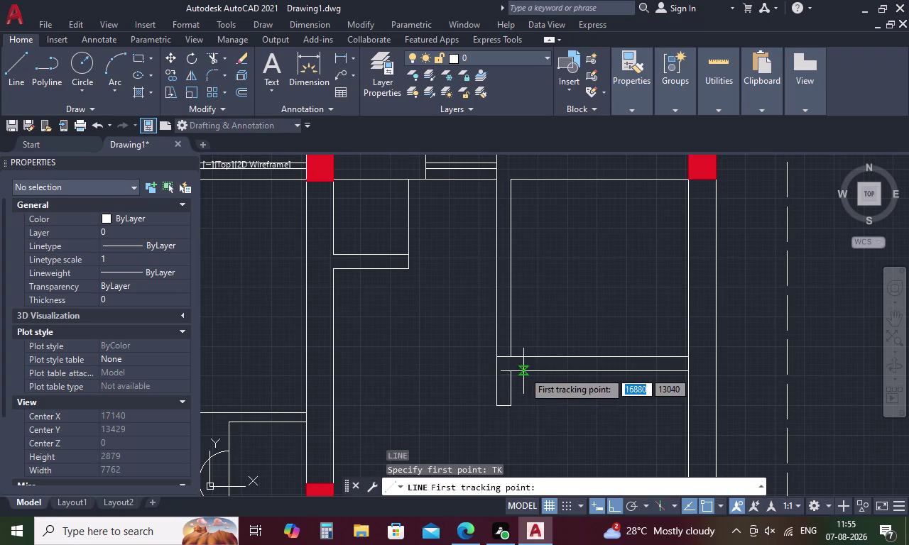
drag(512, 354, 517, 342)
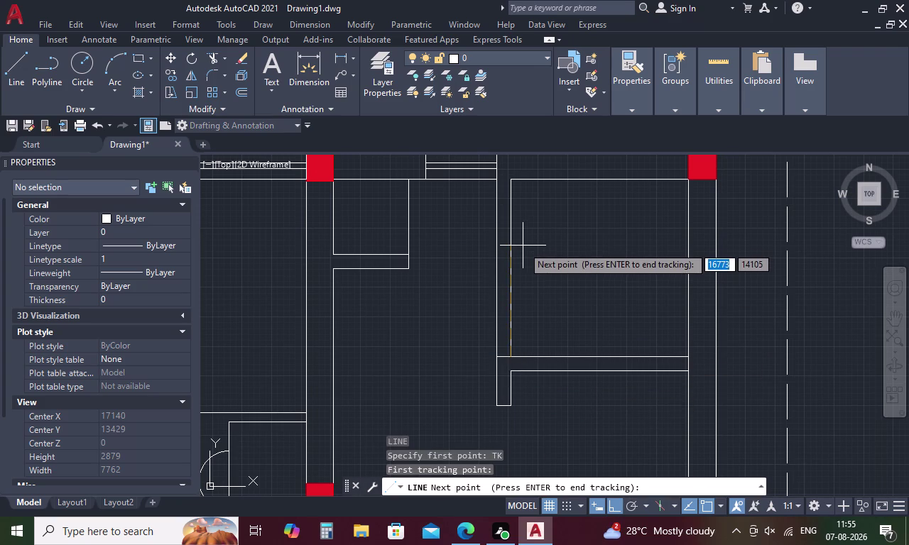
key(7)
text(50)
key(space)
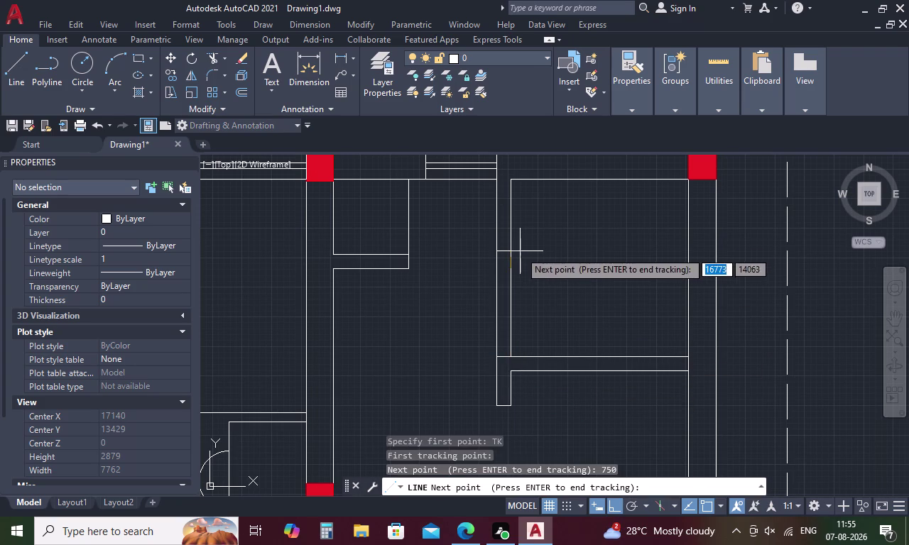
key(space)
click(494, 272)
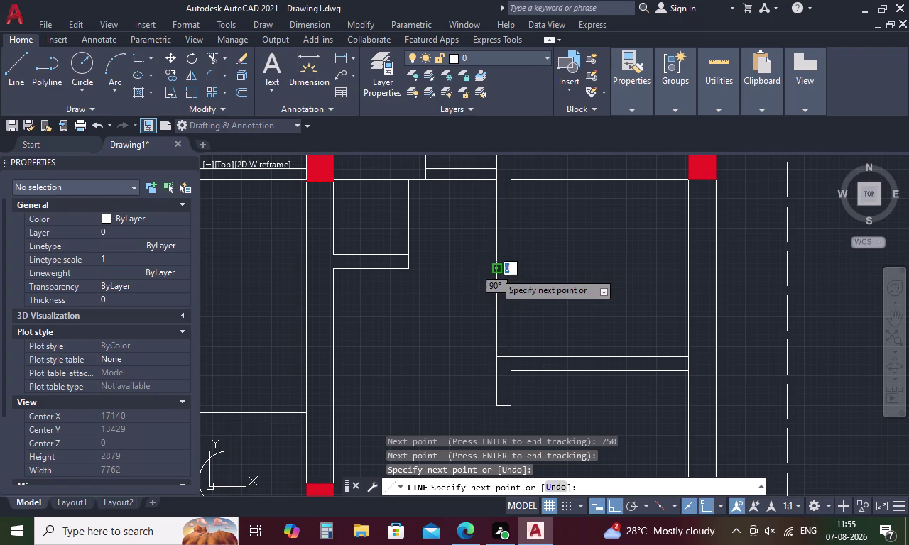
key(Escape)
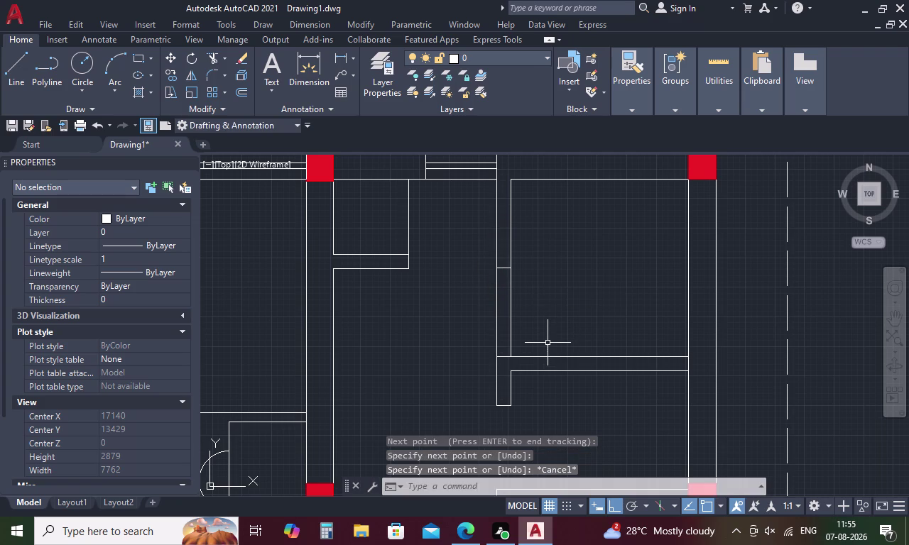
Fence-trim the partition section below the closing line to form the opening.
text(TR)
key(space)
drag(543, 316, 473, 310)
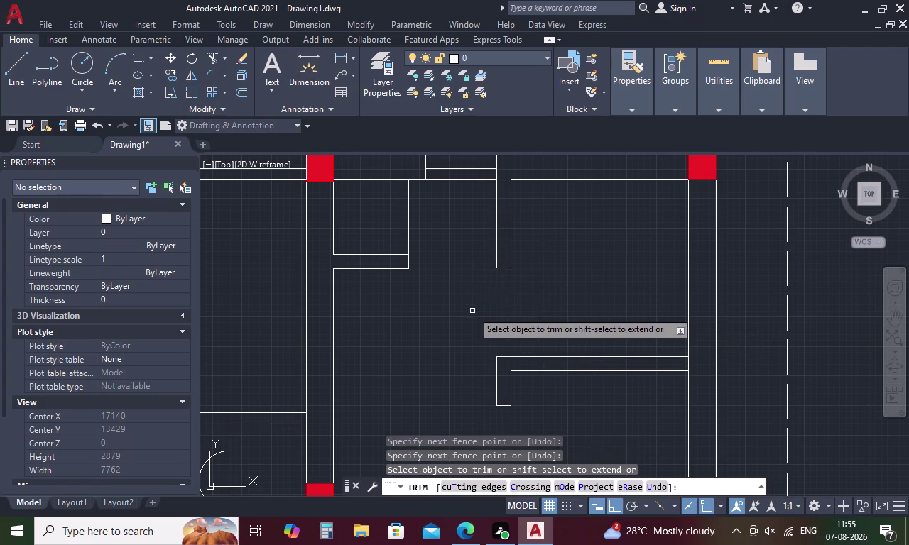
scroll(down, 3)
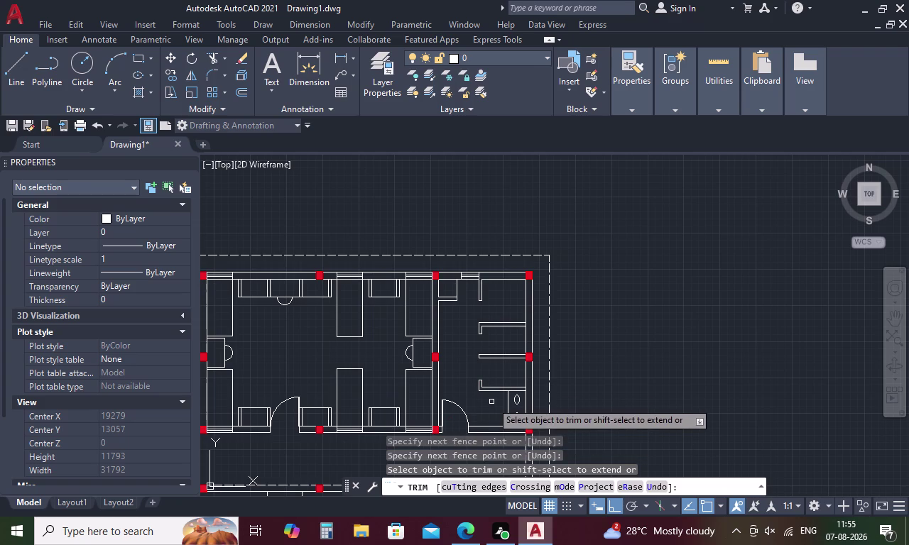
middle_drag(491, 406, 595, 279)
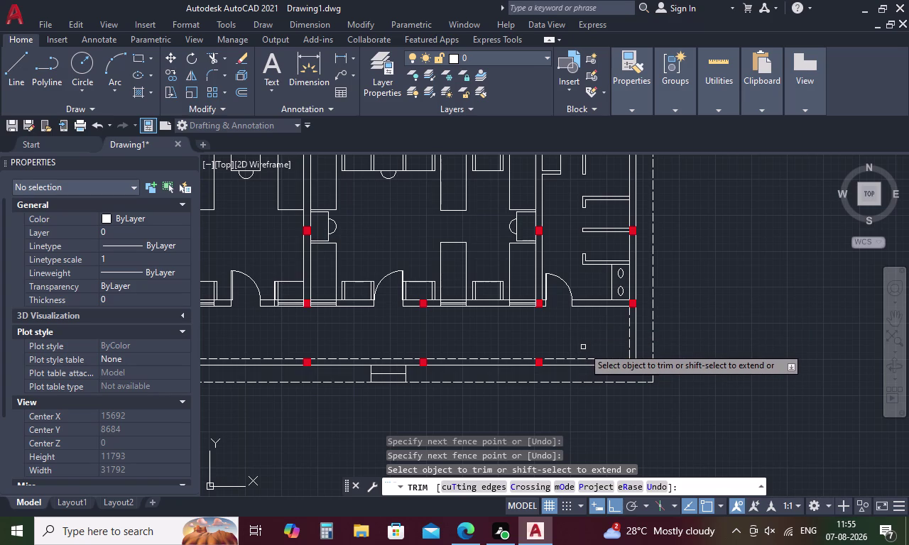
middle_drag(574, 344, 577, 342)
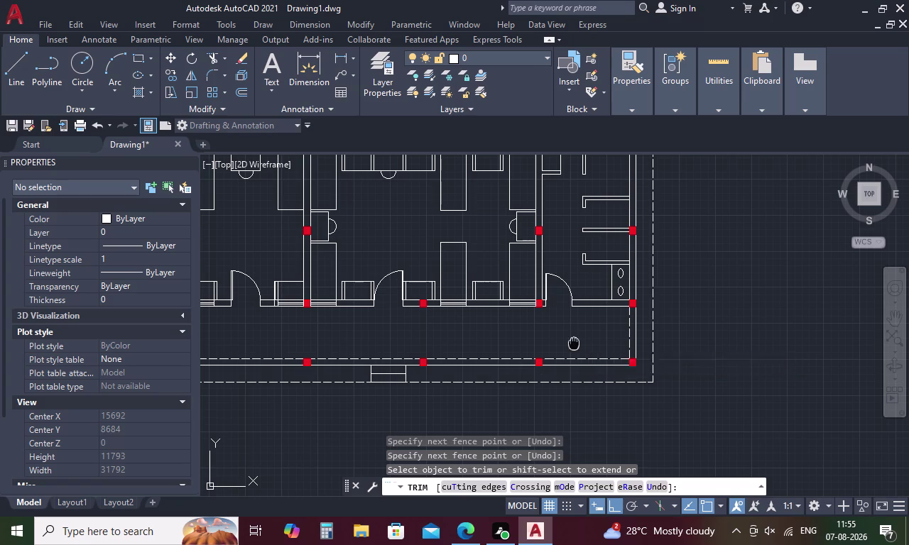
middle_drag(577, 342, 742, 345)
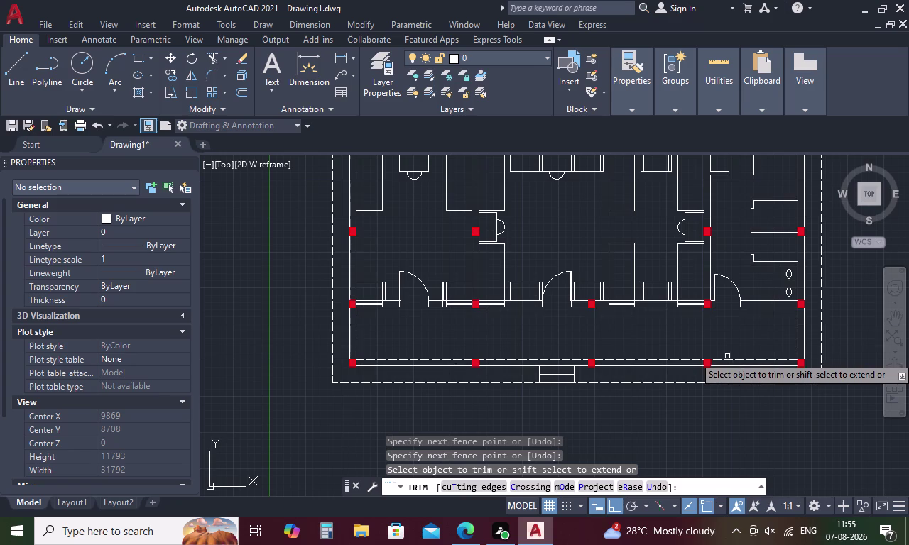
scroll(down, 3)
middle_drag(598, 333, 532, 352)
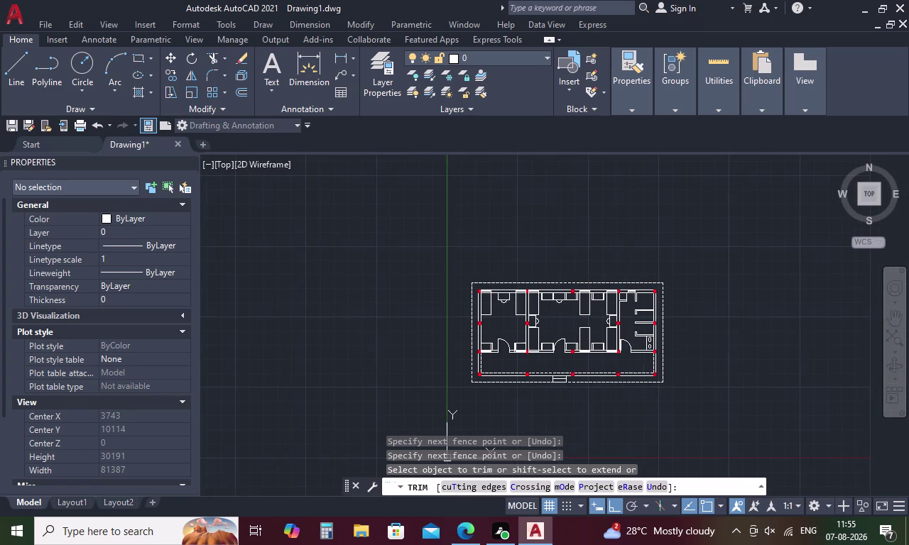
scroll(up, 3)
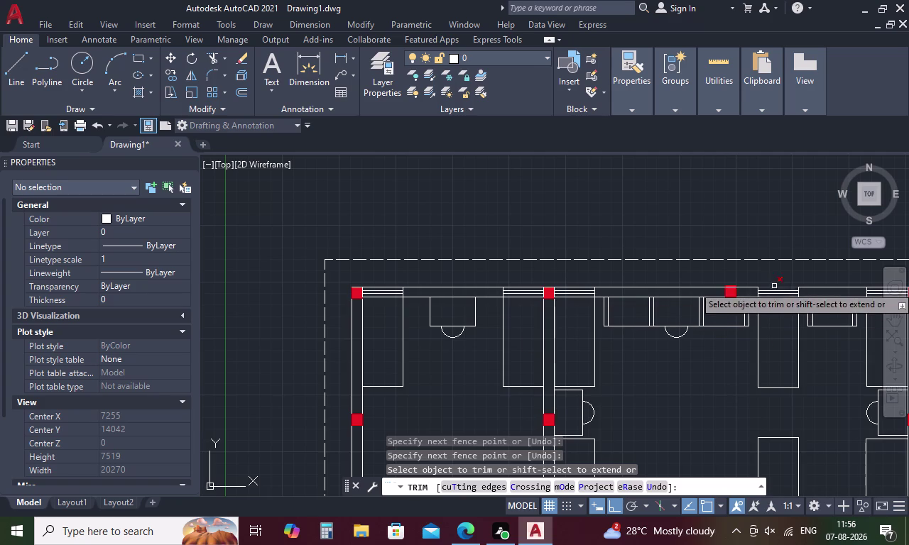
scroll(down, 3)
key(Escape)
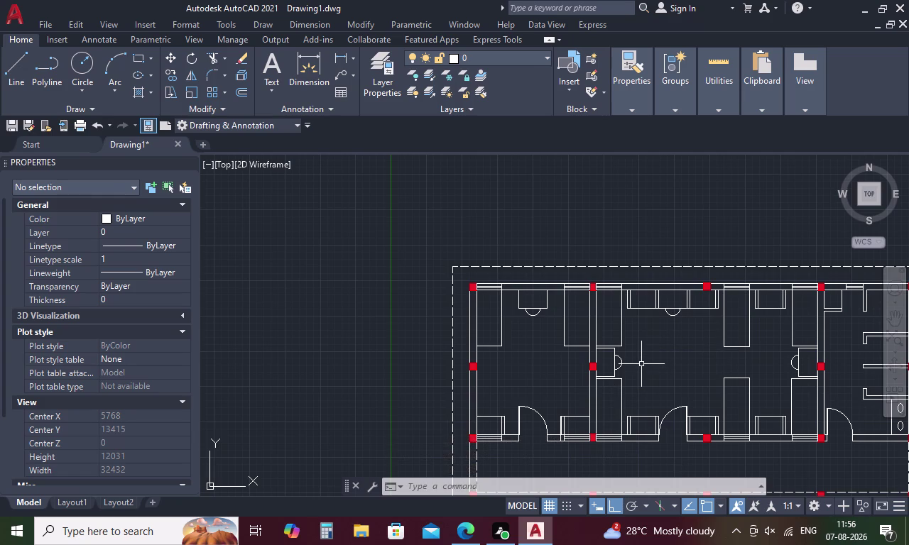
Start a hatch with an ANSI diagonal line pattern.
text(H)
key(space)
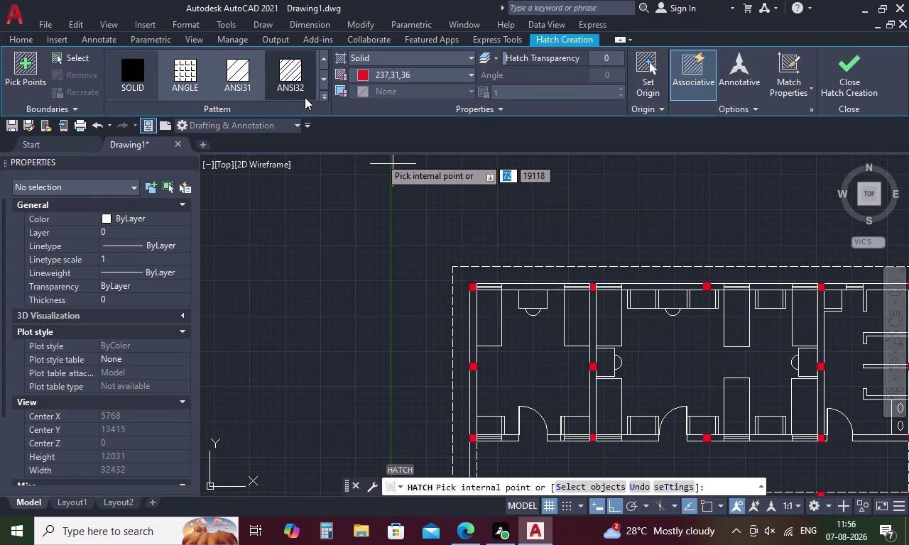
click(325, 96)
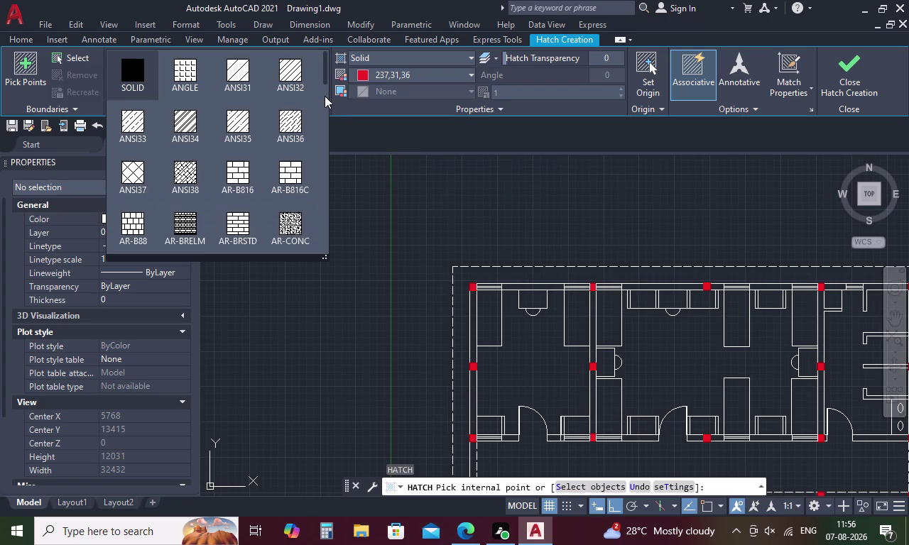
click(290, 63)
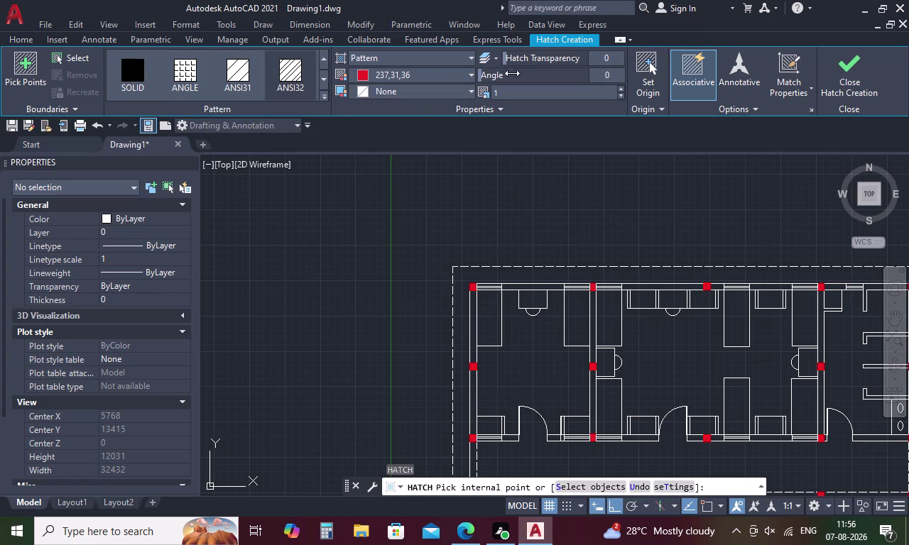
Bring the hatch angle toward 135 degrees by typing and dragging the angle slider.
click(609, 71)
click(610, 71)
click(610, 71)
key(1)
text(35)
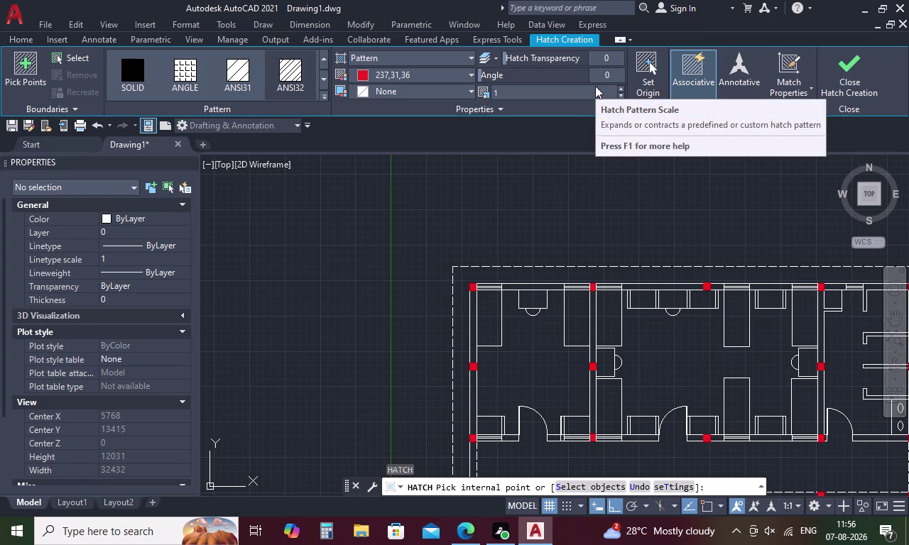
click(532, 70)
click(530, 76)
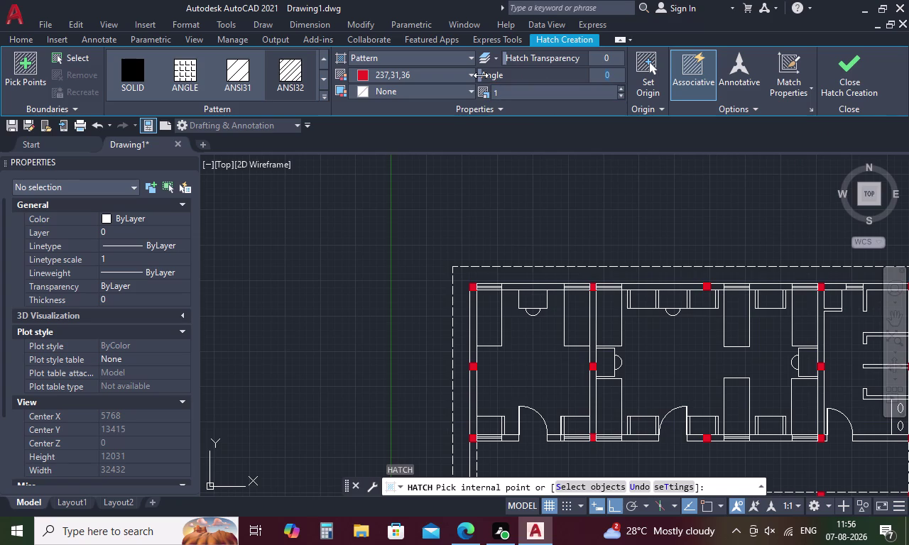
drag(481, 75, 552, 75)
drag(553, 75, 549, 84)
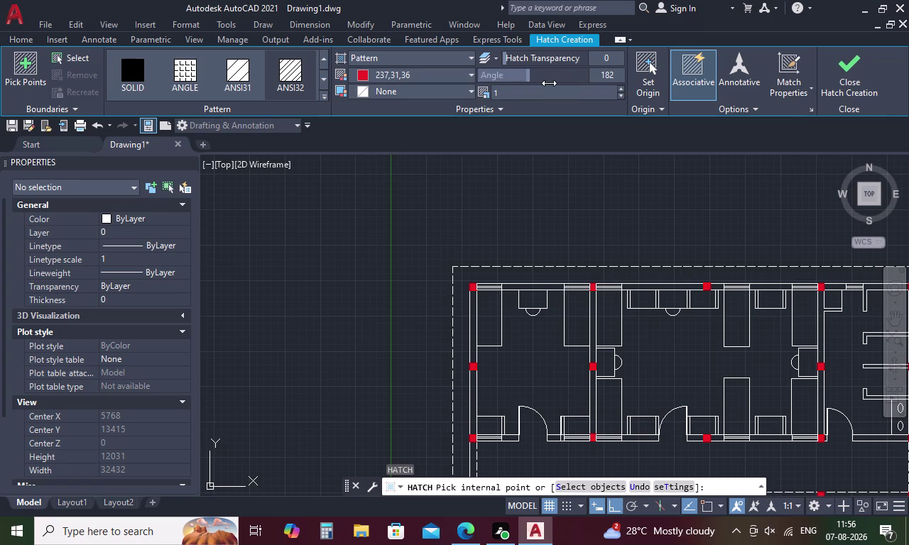
drag(549, 83, 541, 84)
drag(541, 84, 538, 85)
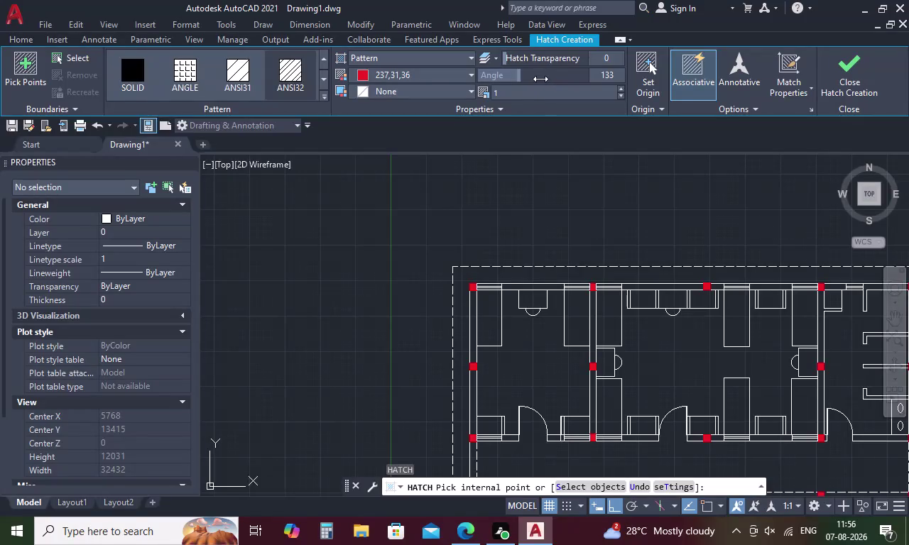
Replace the angle value with 135 and confirm it.
click(519, 77)
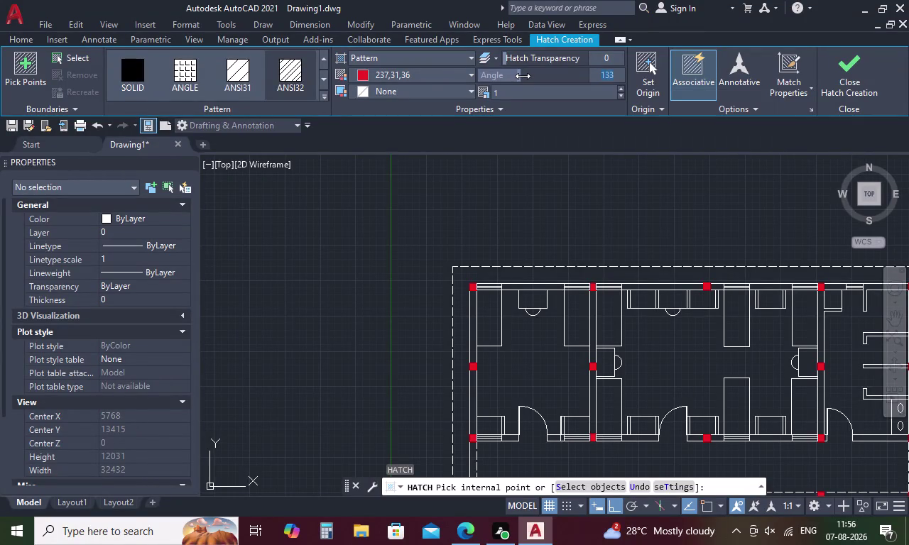
click(521, 76)
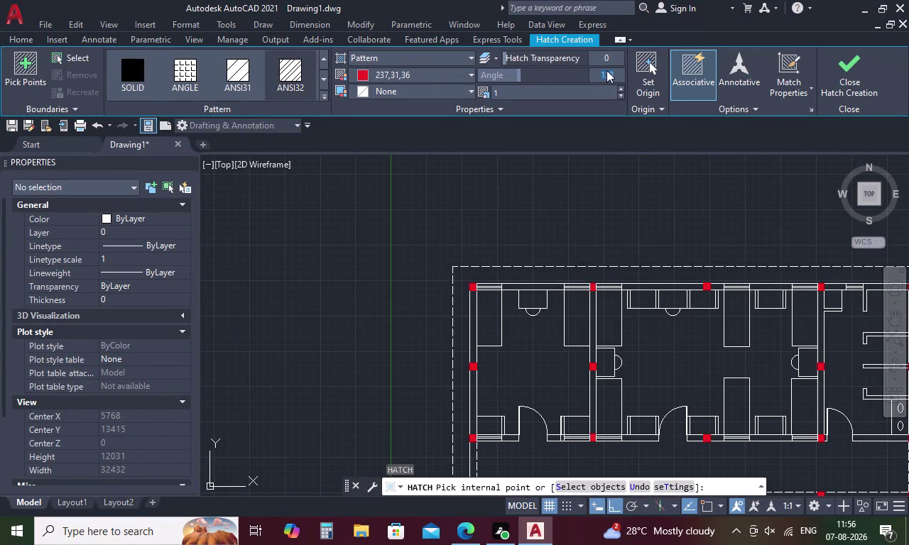
double_click(606, 71)
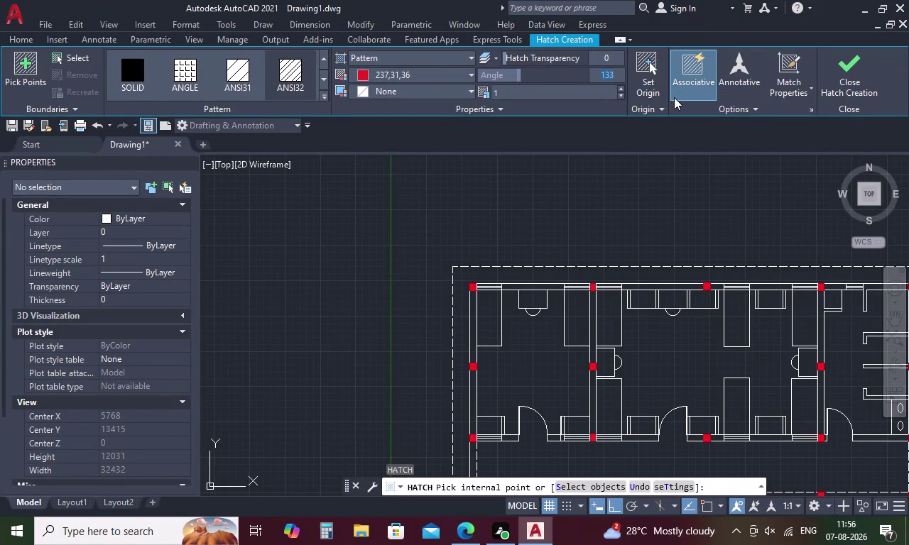
key(BackSpace)
text(1)
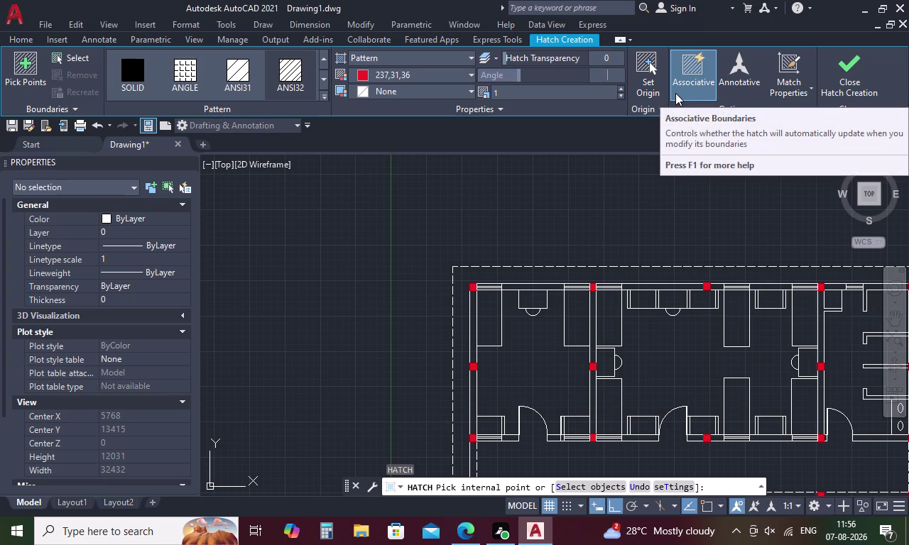
text(35)
click(596, 152)
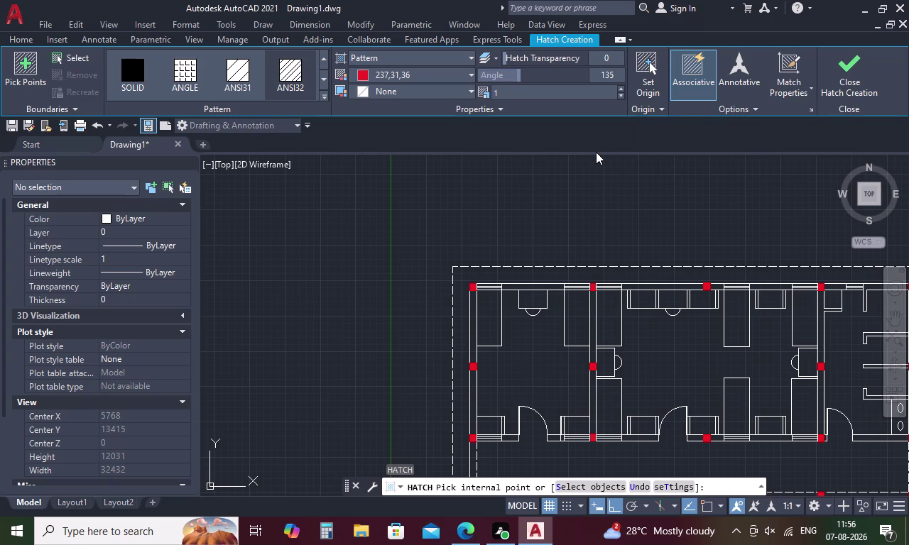
click(290, 71)
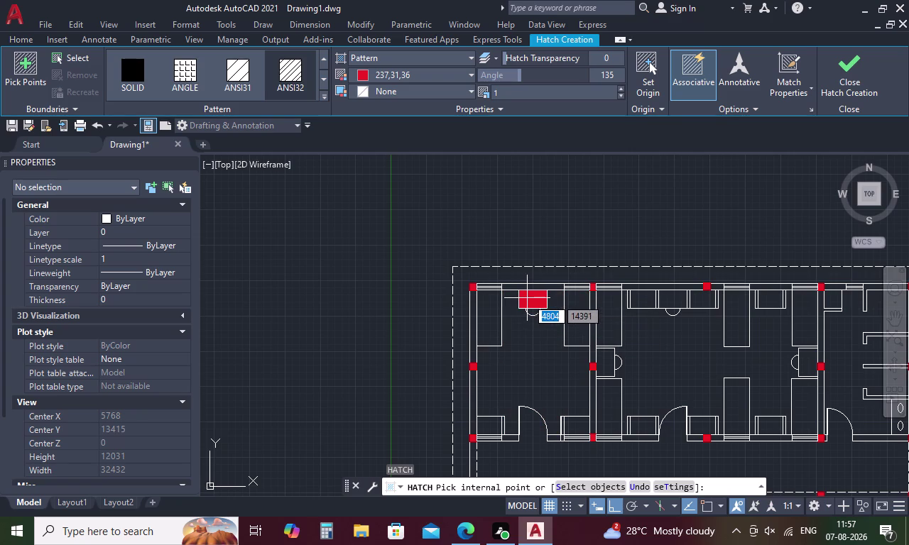
Set the hatch colour to orange (242,103,34).
click(467, 75)
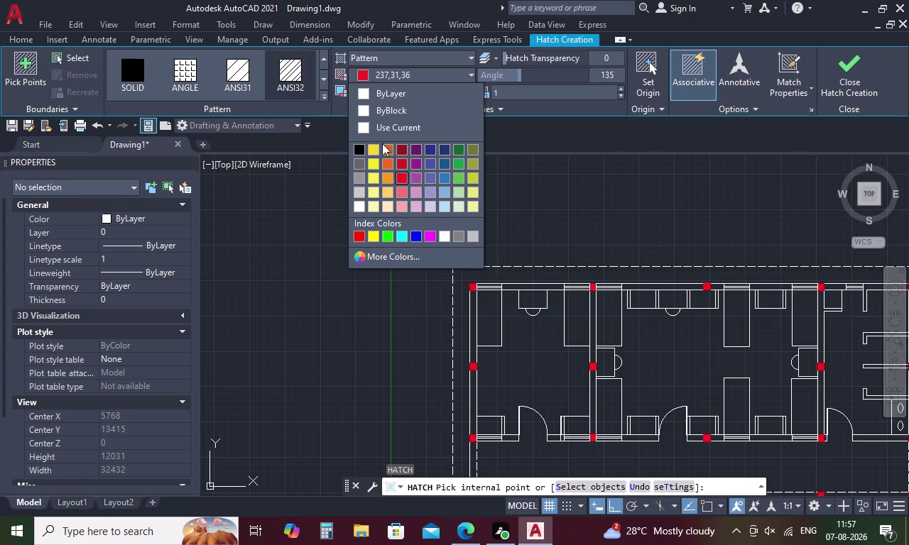
scroll(down, 3)
scroll(down, 3)
scroll(up, 3)
click(389, 165)
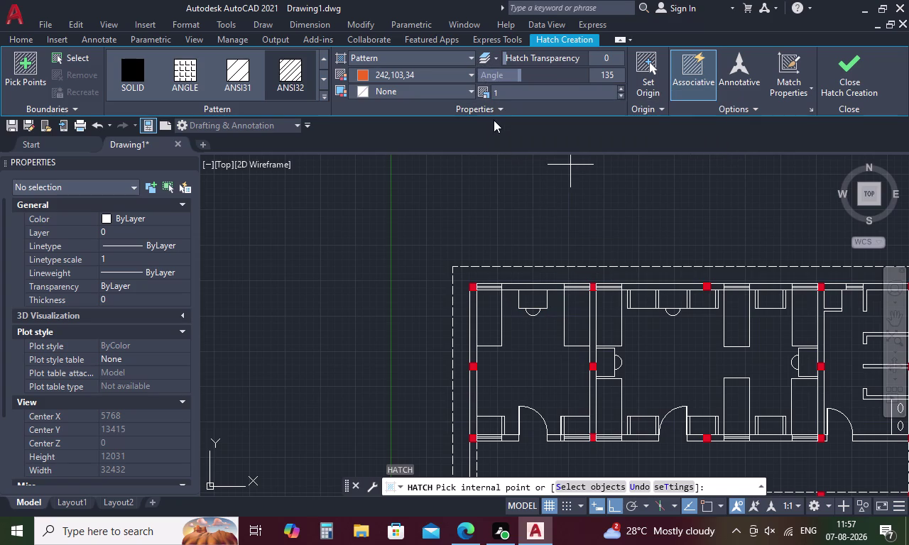
click(470, 55)
click(421, 102)
click(284, 64)
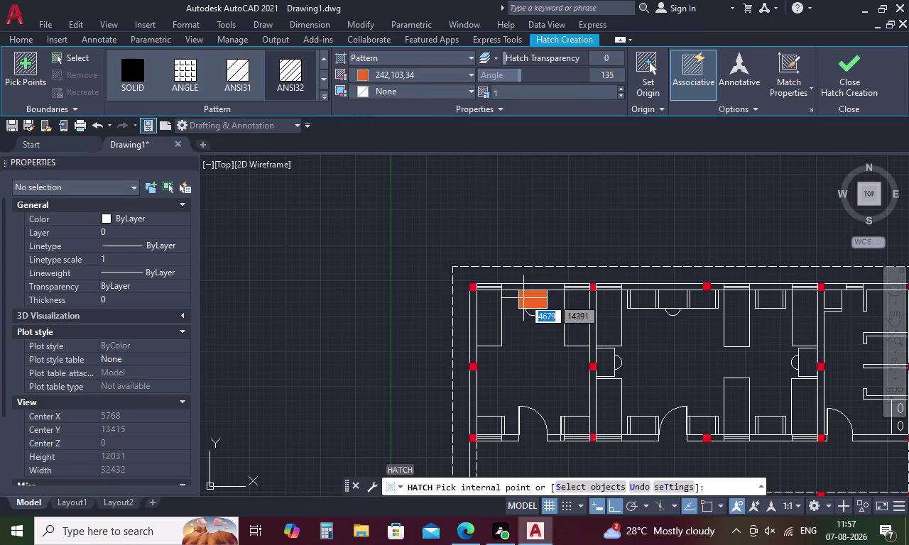
Pick internal points inside the three desks along the top wall.
click(524, 299)
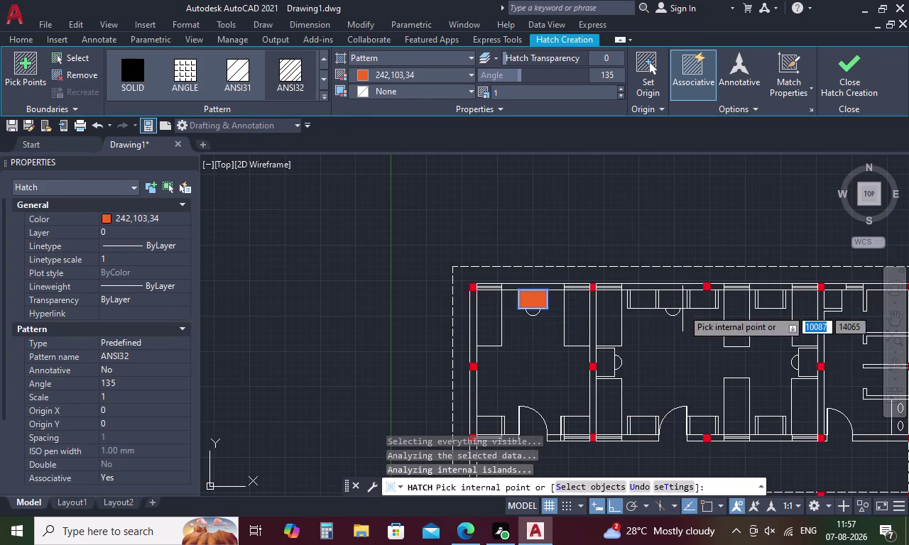
click(635, 303)
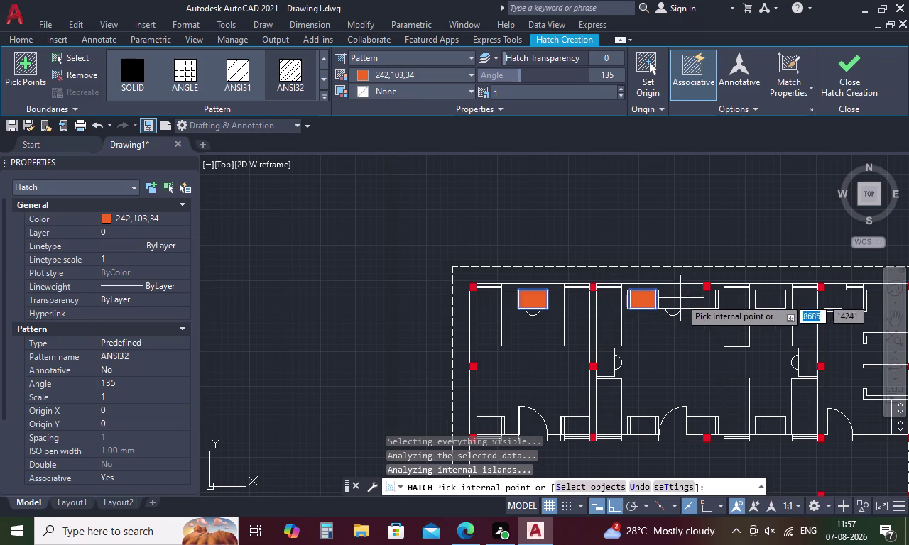
click(696, 301)
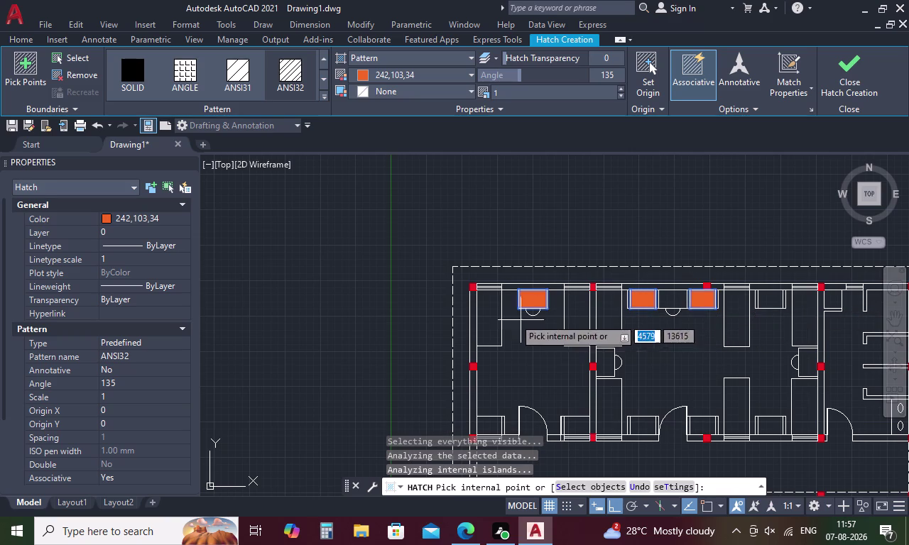
Select and clear the Hatch Pattern Scale field.
click(507, 97)
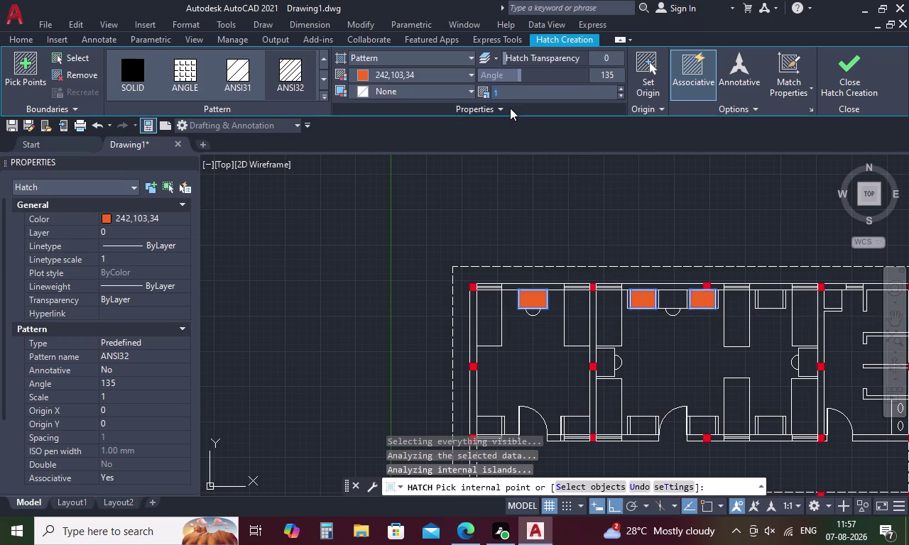
key(BackSpace)
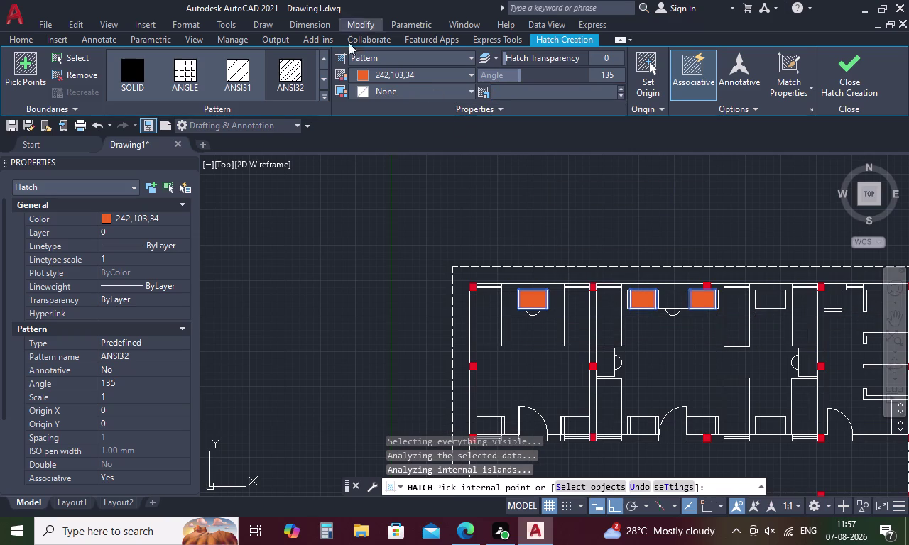
click(620, 87)
triple_click(620, 86)
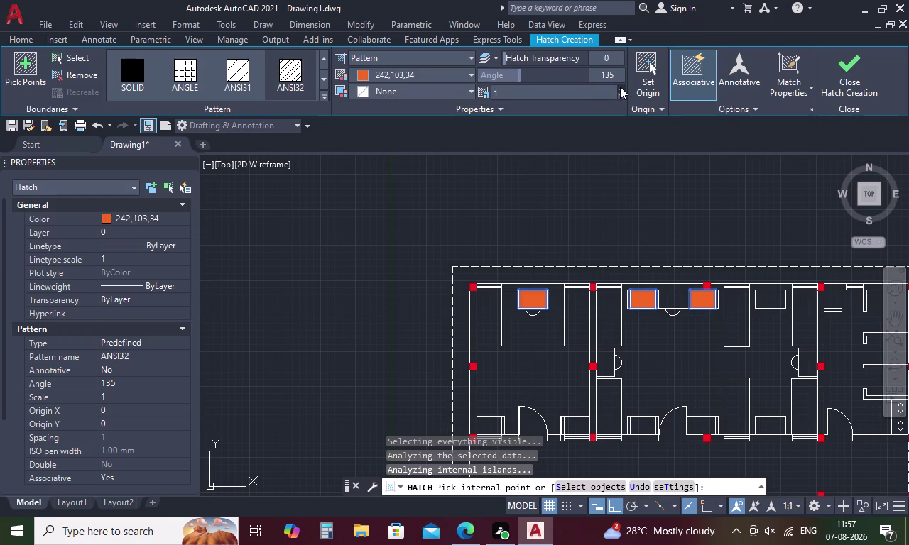
triple_click(619, 86)
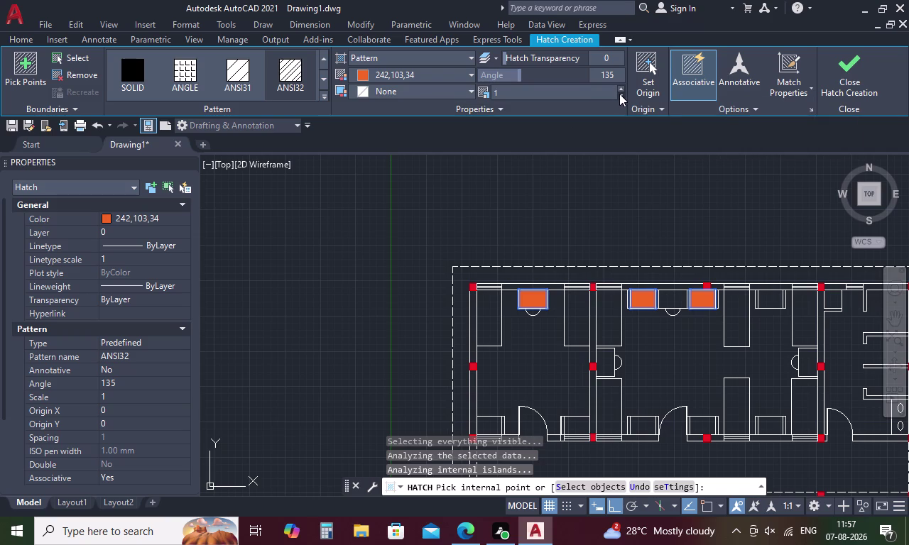
triple_click(619, 94)
click(620, 94)
double_click(621, 89)
Enter .1 as the hatch pattern scale.
click(573, 89)
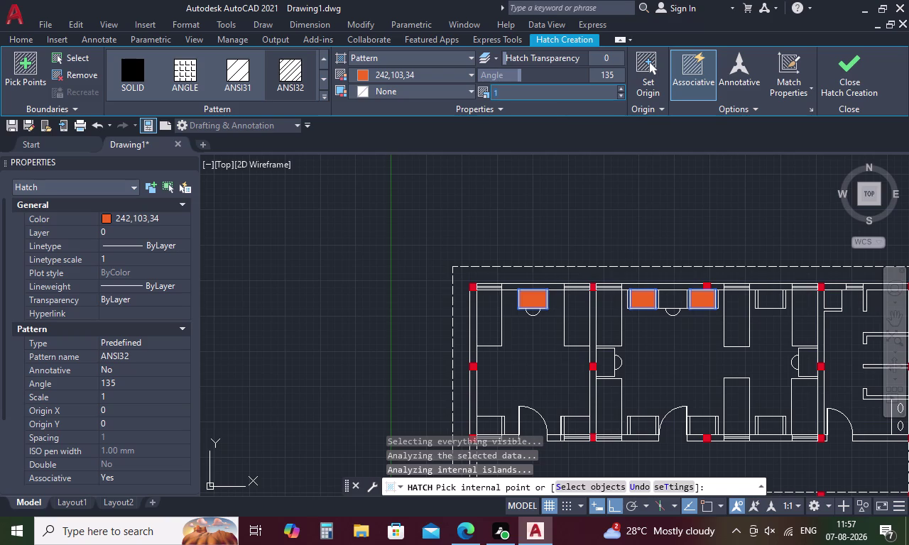
key(BackSpace)
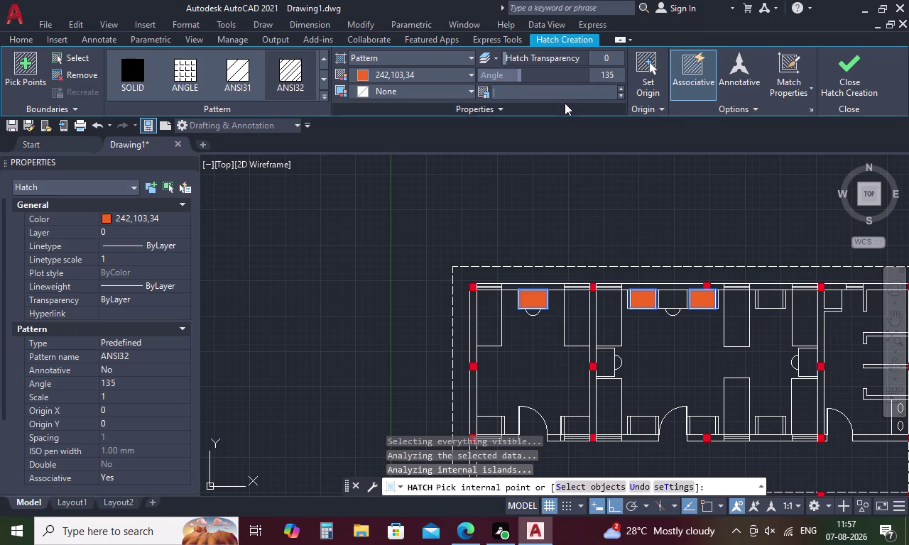
key(period)
key(1)
key(space)
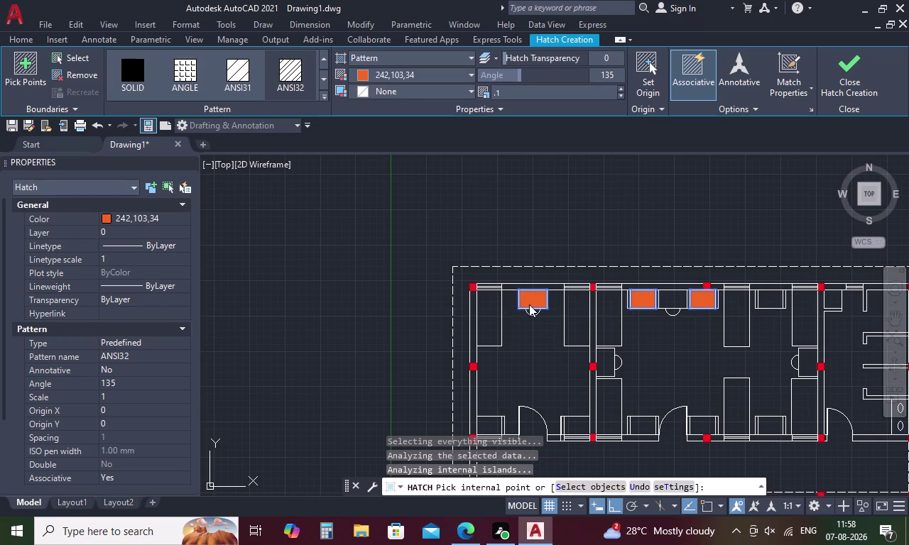
scroll(up, 3)
click(537, 286)
Replace the desk hatch's Pattern Scale value with 15 and apply it.
click(537, 284)
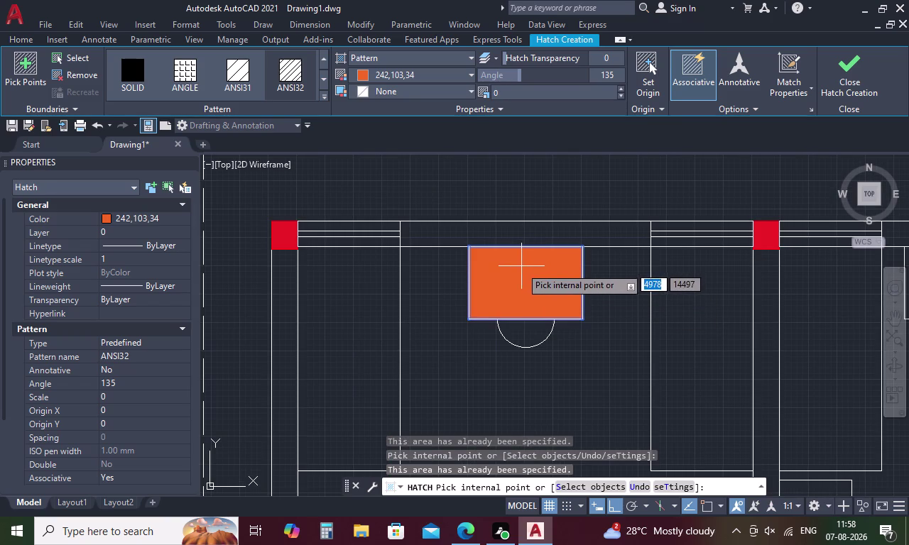
click(508, 91)
key(BackSpace)
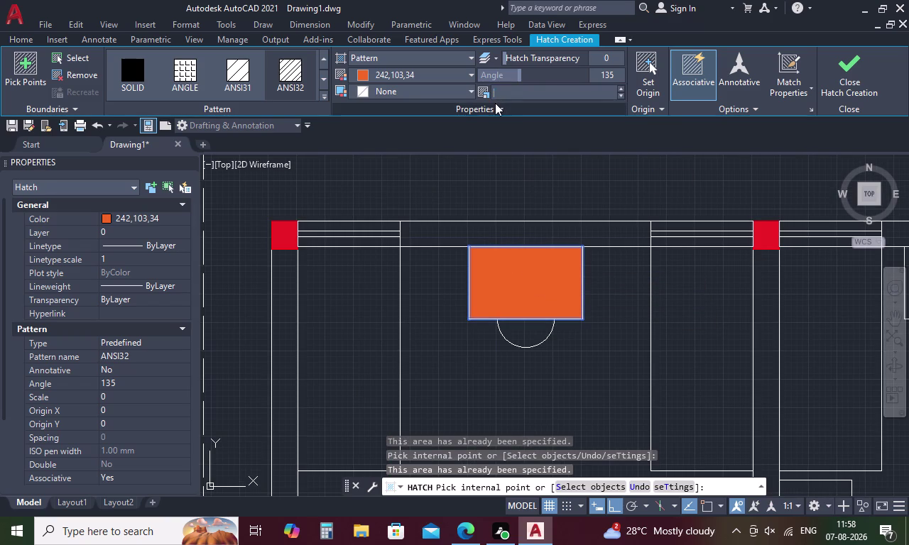
key(1)
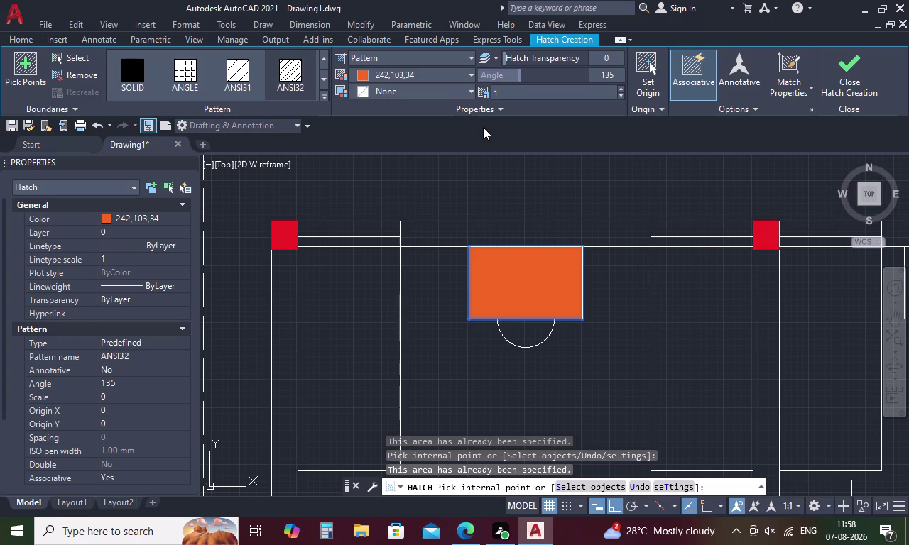
key(5)
key(space)
key(BackSpace)
key(Return)
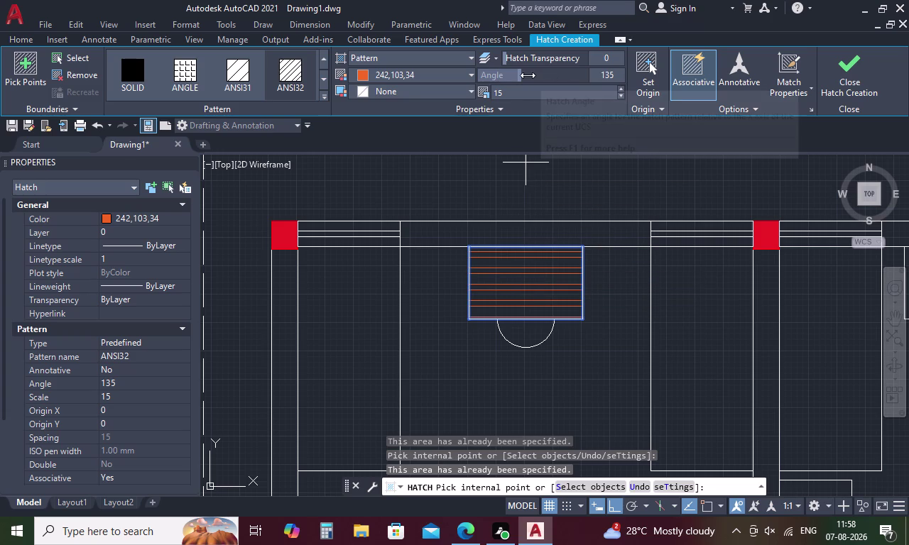
Rotate the desk hatch lines by dragging, then set the angle to 220 degrees.
drag(521, 75, 540, 73)
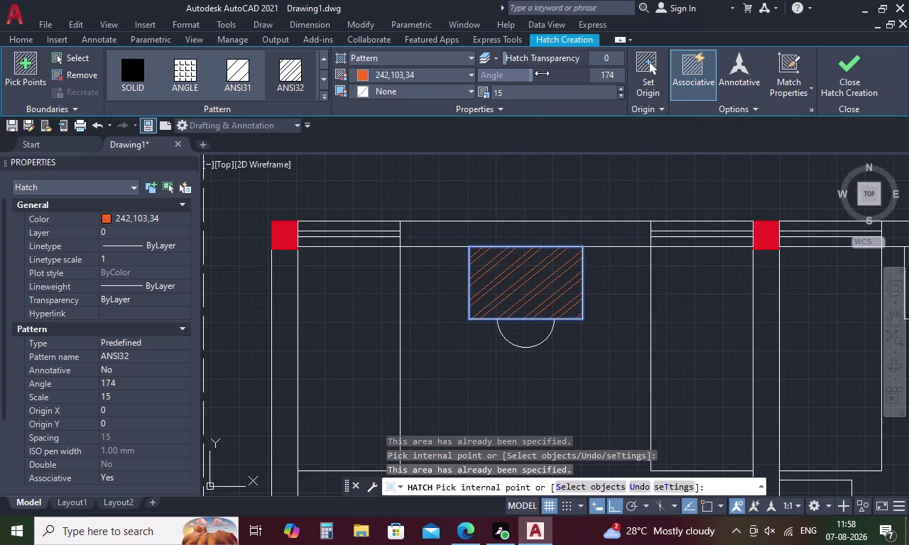
drag(541, 73, 559, 73)
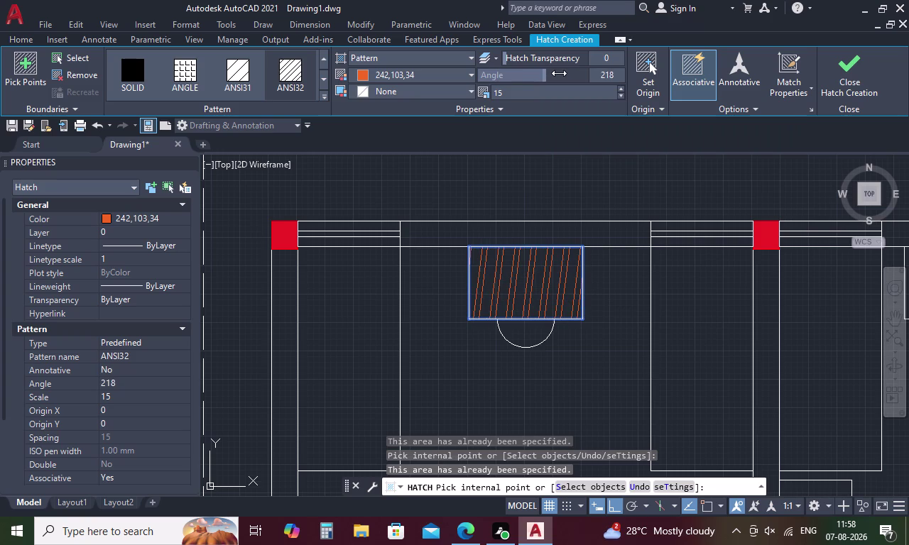
drag(559, 73, 565, 74)
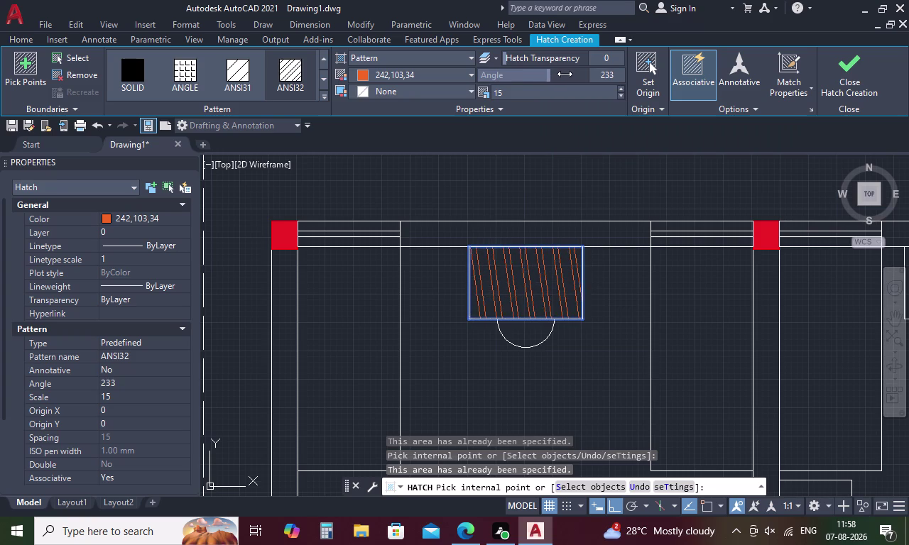
drag(564, 74, 561, 73)
click(609, 74)
click(610, 75)
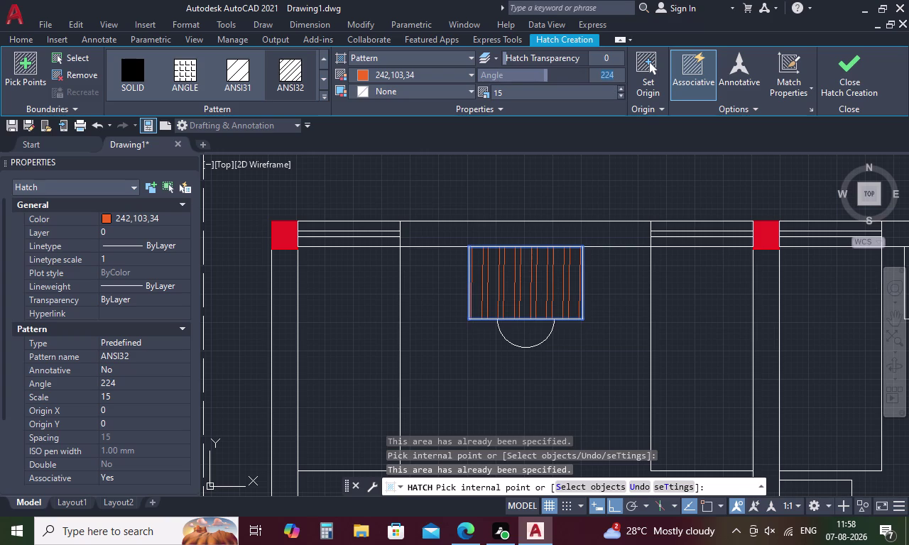
key(BackSpace)
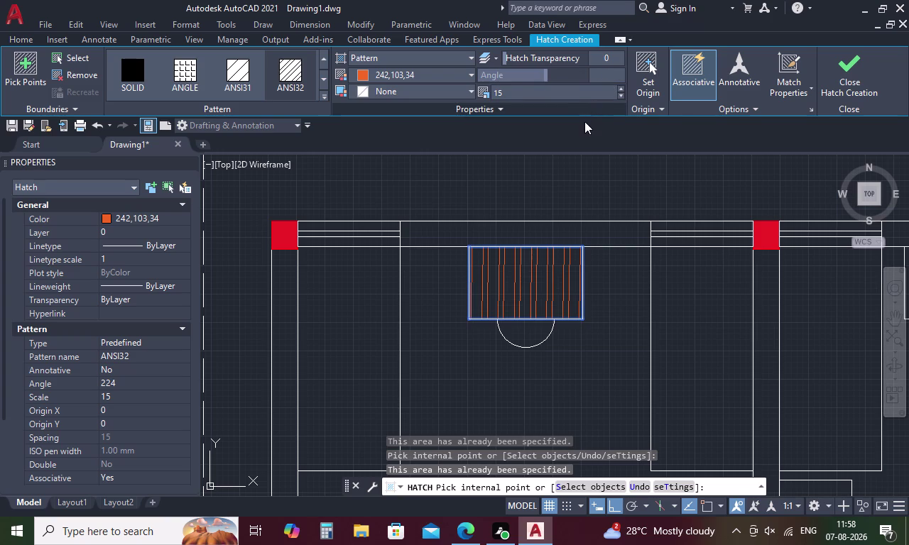
key(2)
text(20)
key(Return)
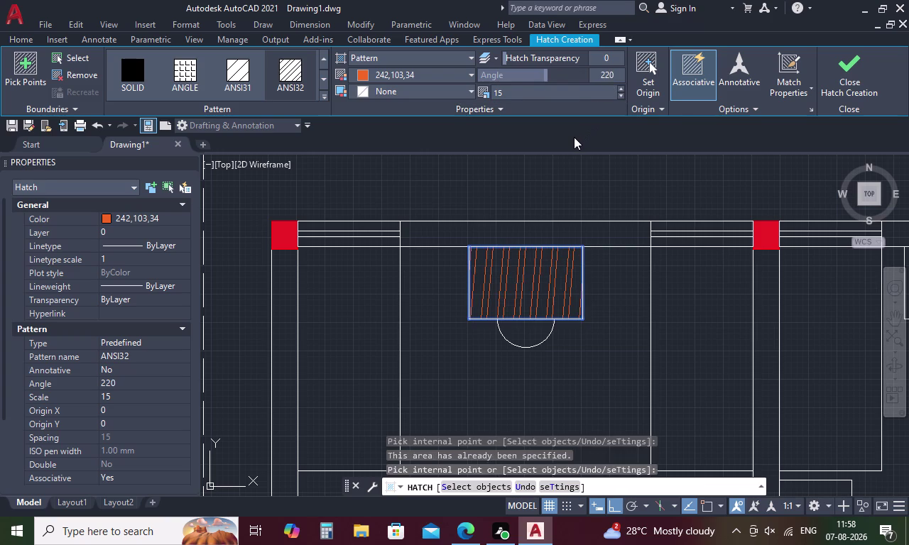
Try hatch angles of 215 and 225 degrees.
double_click(609, 72)
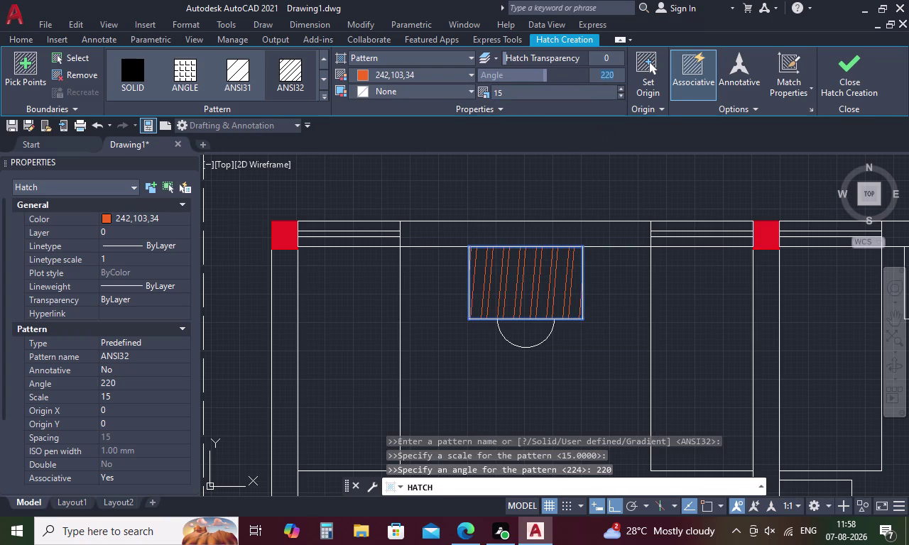
key(BackSpace)
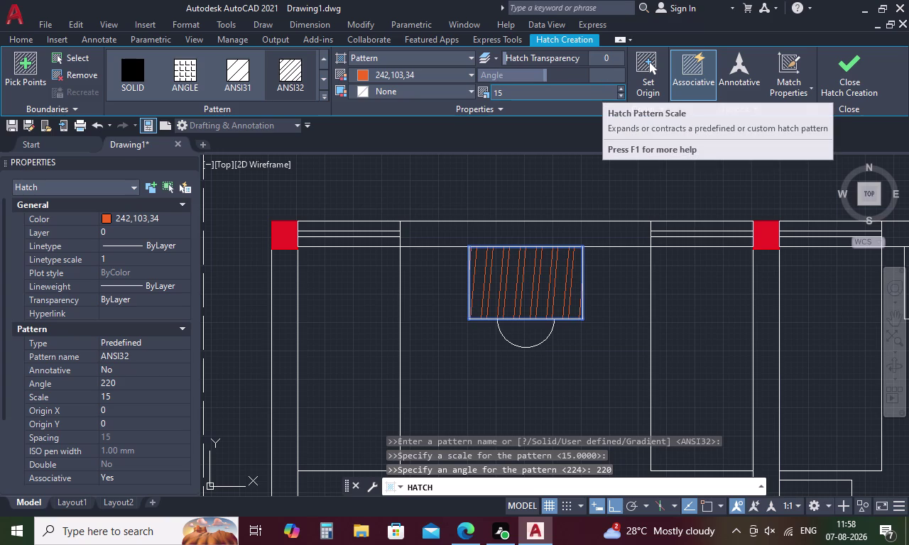
key(2)
key(1)
key(5)
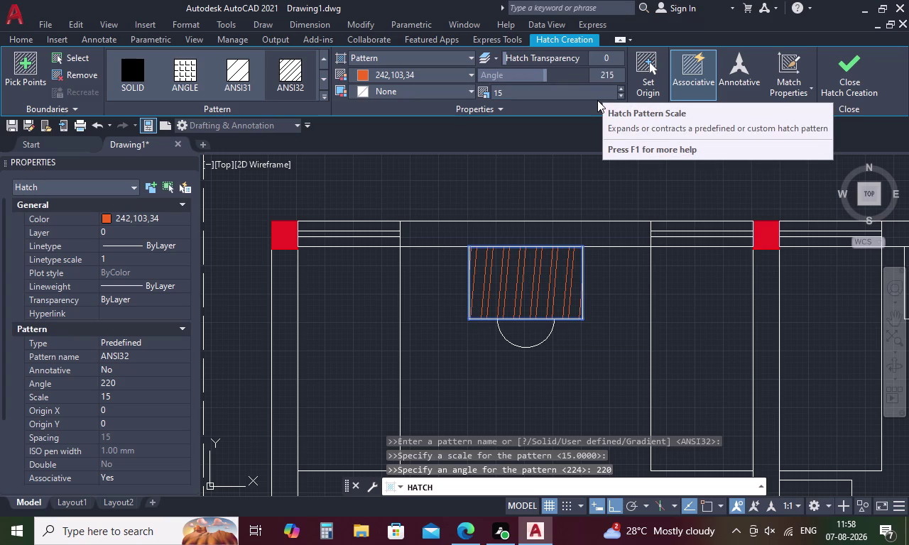
key(space)
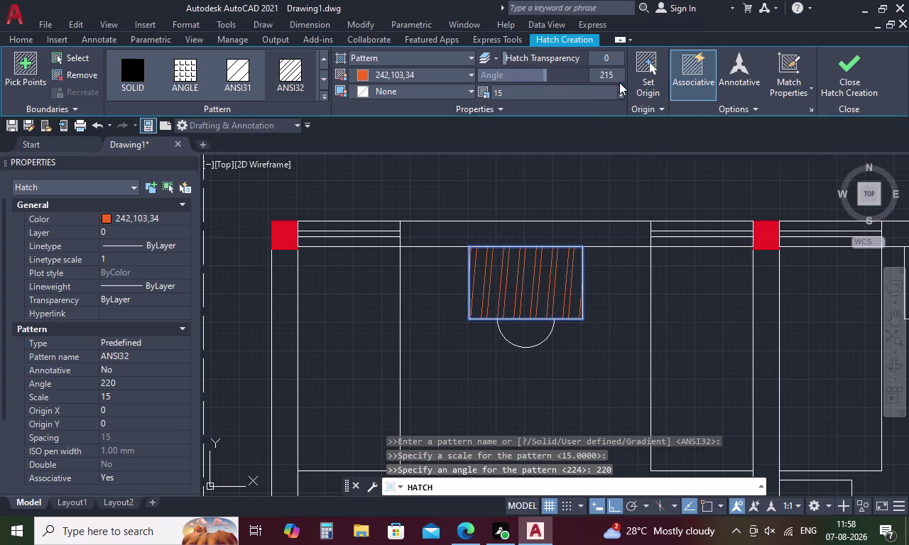
double_click(615, 75)
key(BackSpace)
text(225)
key(space)
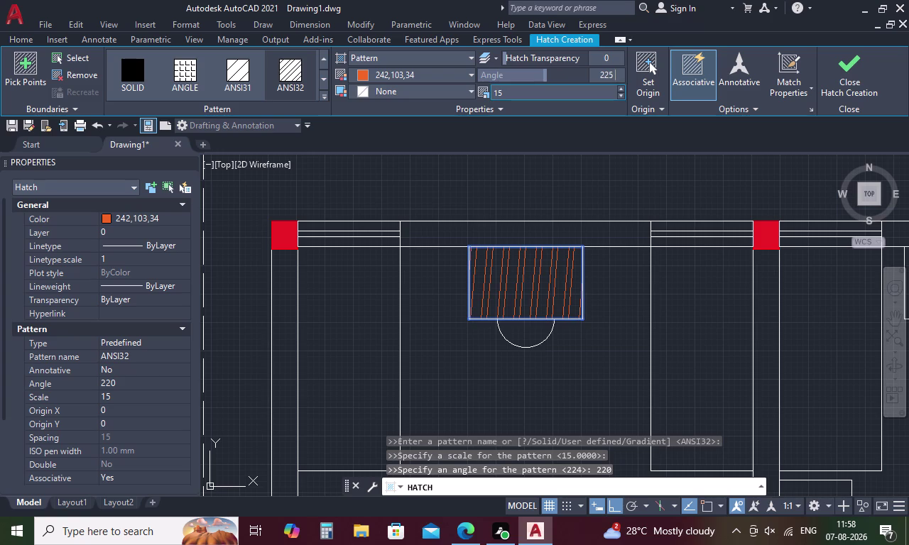
Try hatch angles of 230 and 240 degrees.
double_click(612, 74)
key(BackSpace)
text(23)
key(0)
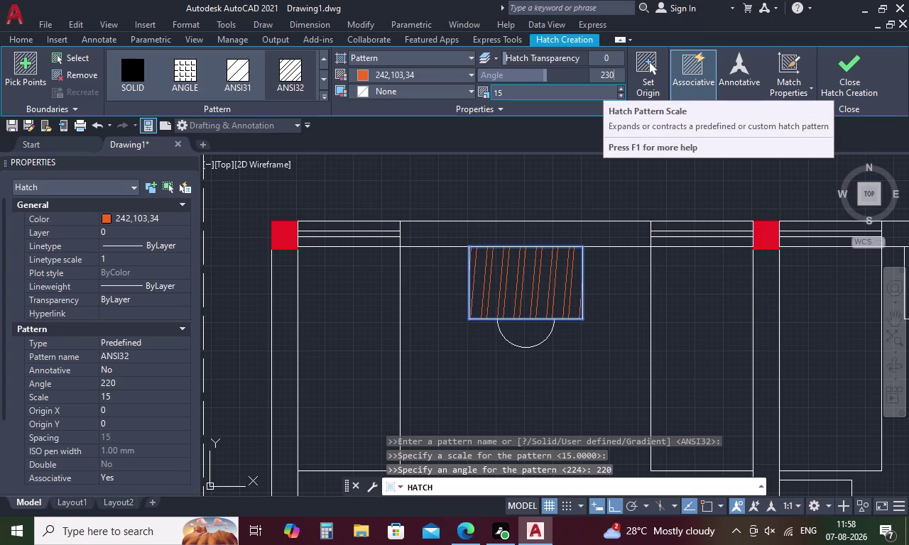
key(space)
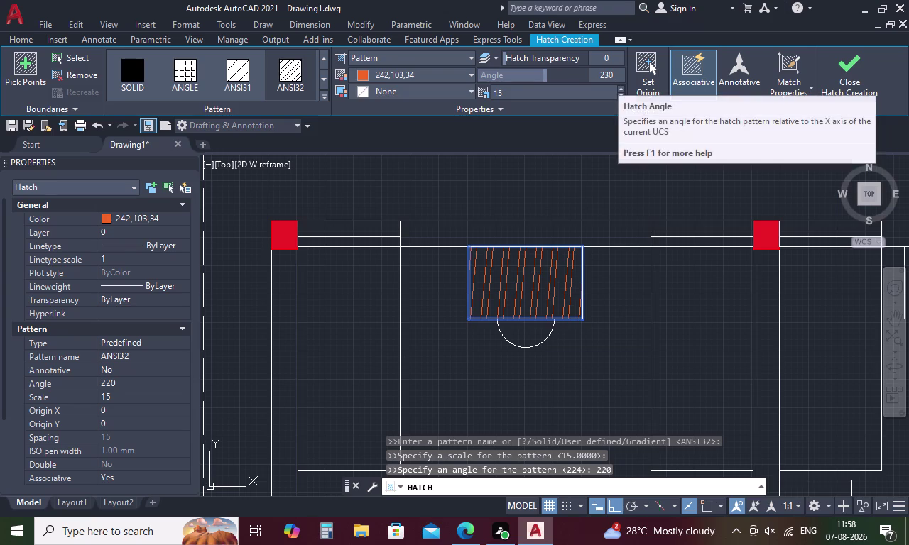
double_click(606, 72)
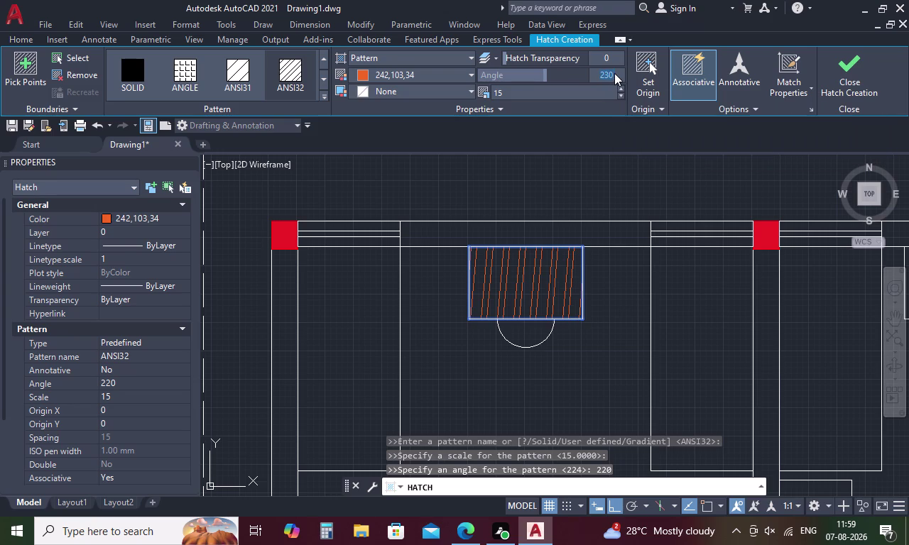
key(BackSpace)
text(240)
key(space)
Set the hatch angle to 250 degrees.
drag(613, 74, 586, 74)
key(BackSpace)
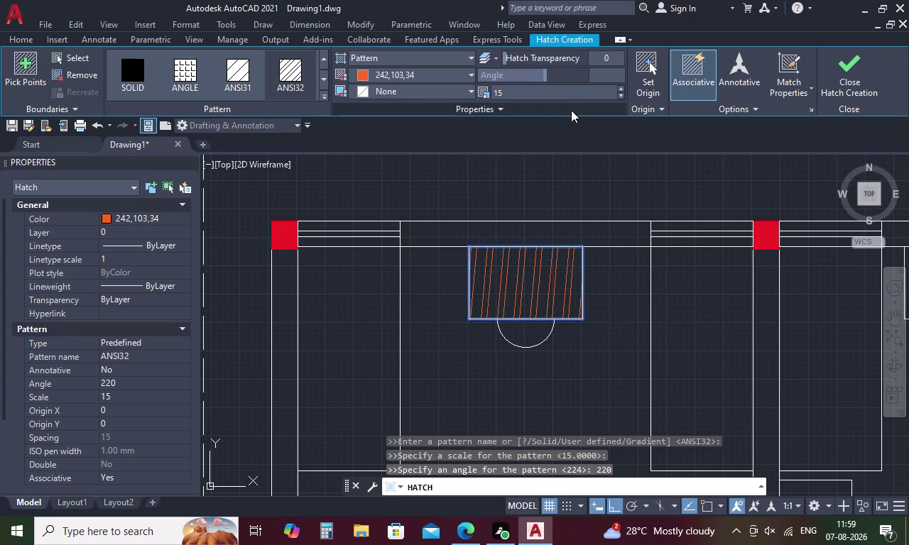
key(2)
key(5)
key(BackSpace)
text(5)
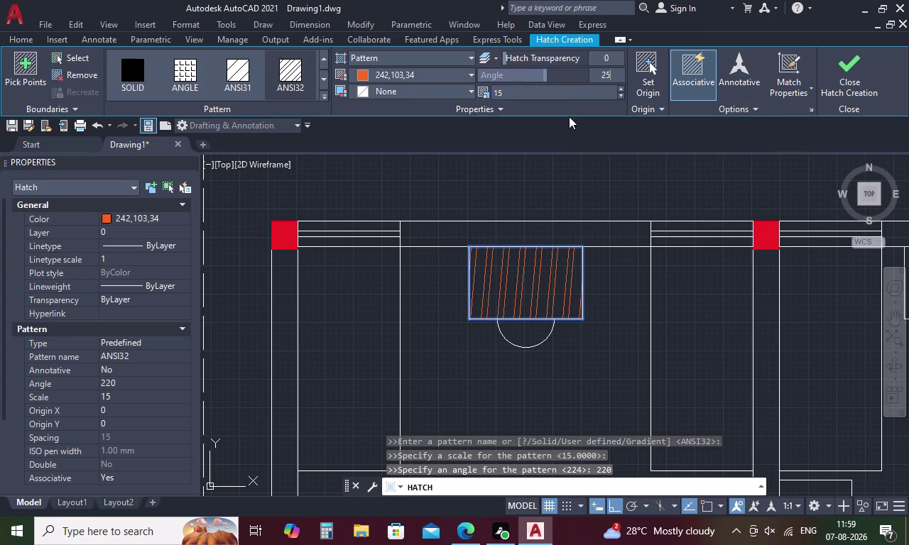
text(0)
key(Return)
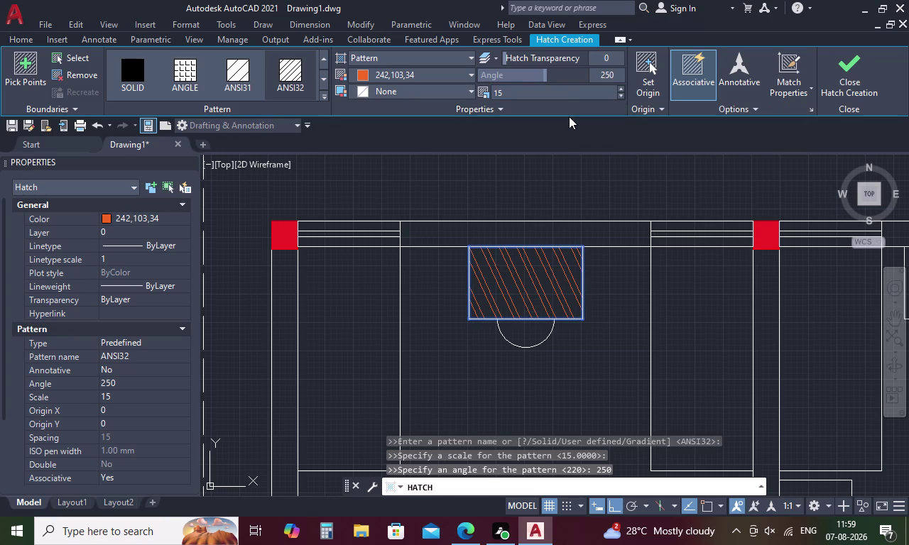
Lower the hatch angle to 240, then to 230 degrees.
click(616, 77)
key(BackSpace)
key(2)
key(4)
key(0)
key(Return)
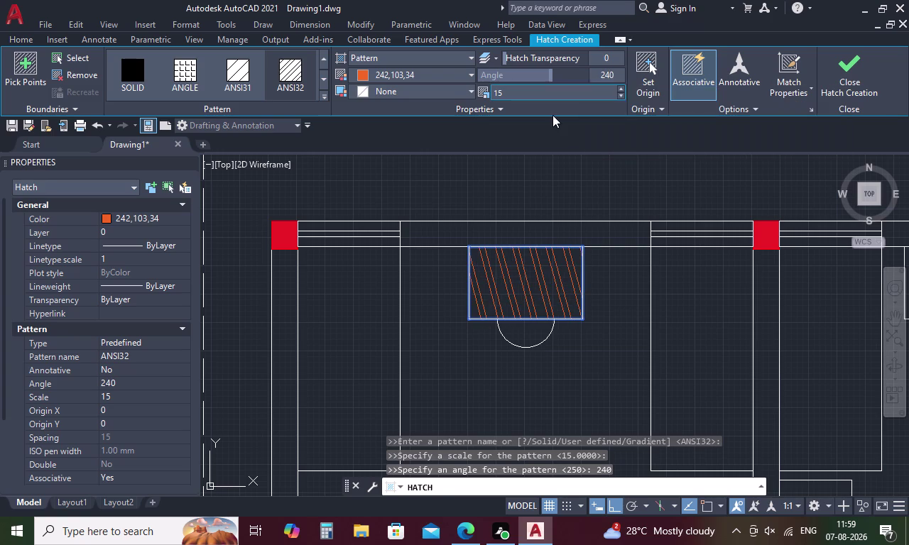
click(609, 73)
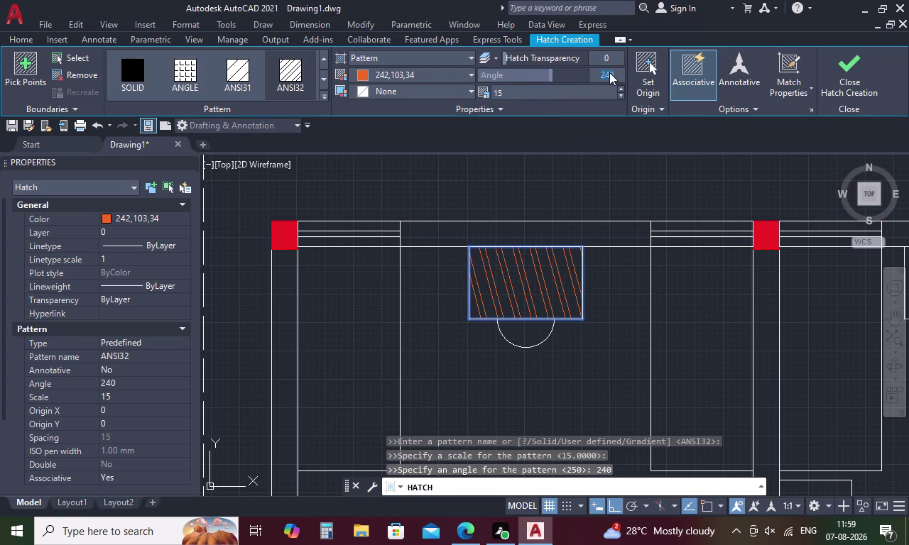
key(BackSpace)
text(23)
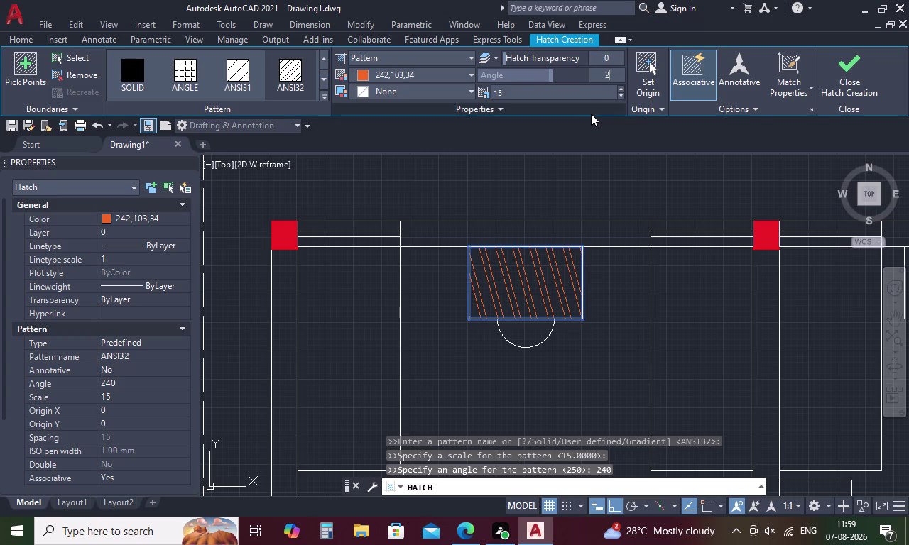
key(0)
key(Return)
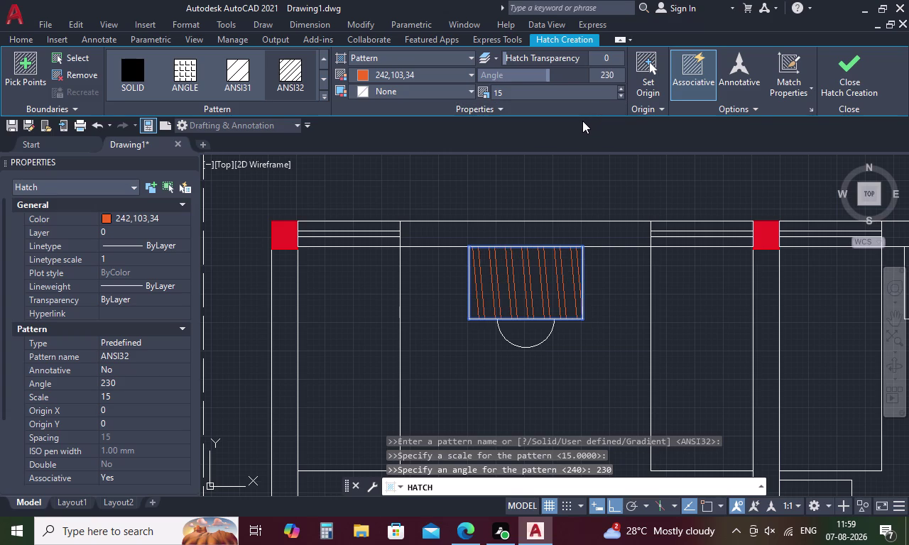
Try 227 degrees, then set the final hatch angle to 225.
click(609, 77)
key(BackSpace)
text(22)
key(7)
key(Return)
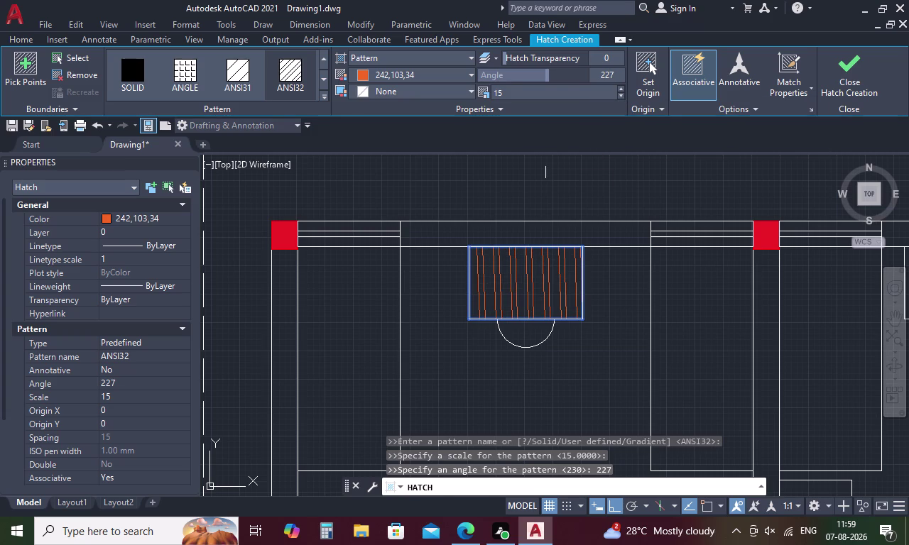
double_click(609, 73)
key(BackSpace)
text(22)
key(5)
key(Return)
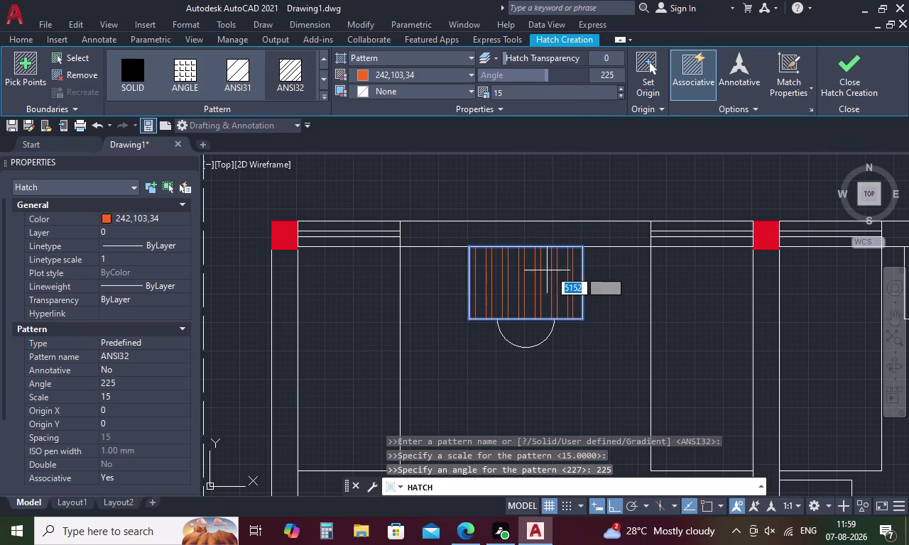
Hatch seven desks, four along the top wall and three along the bottom.
scroll(down, 3)
middle_drag(560, 257, 352, 275)
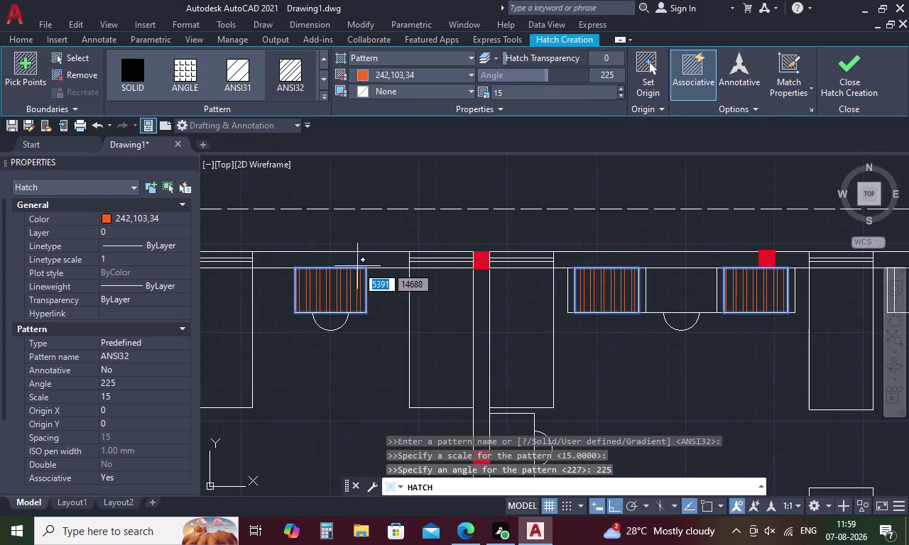
scroll(down, 3)
click(451, 403)
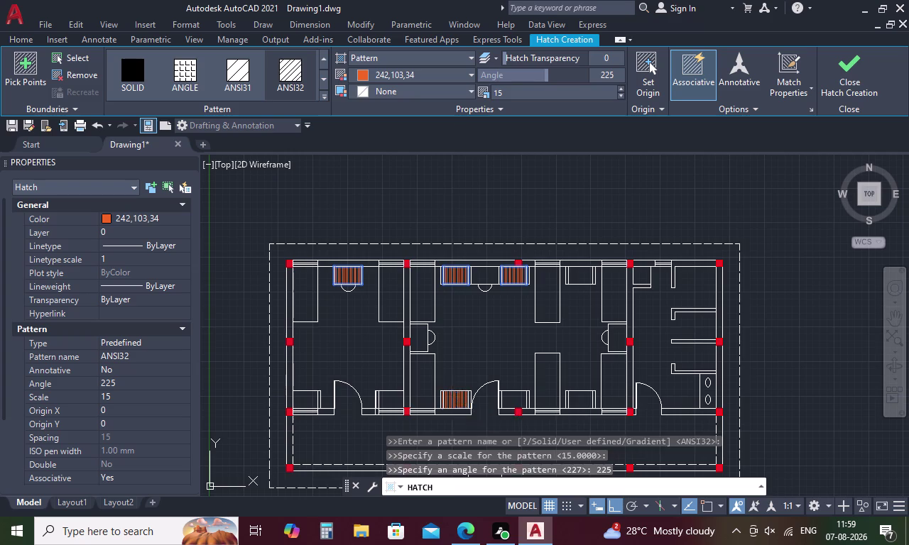
click(515, 400)
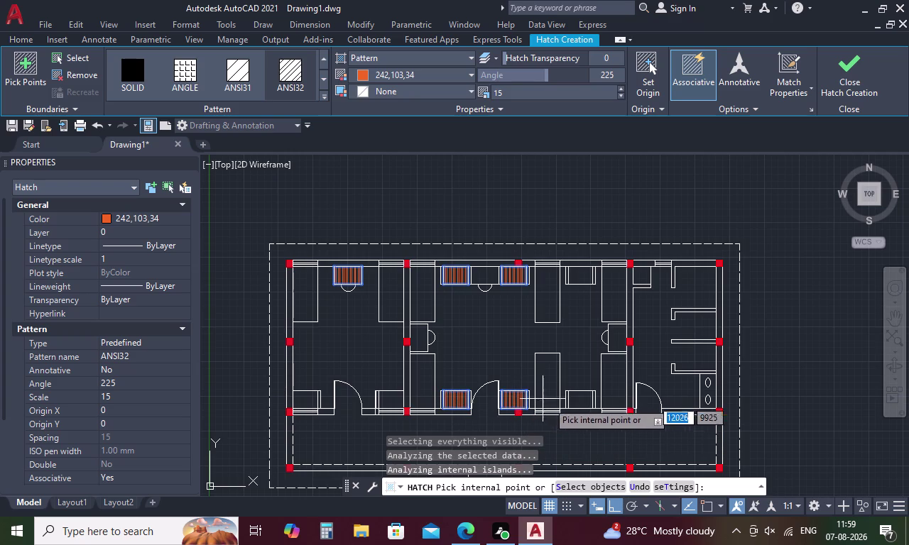
click(576, 400)
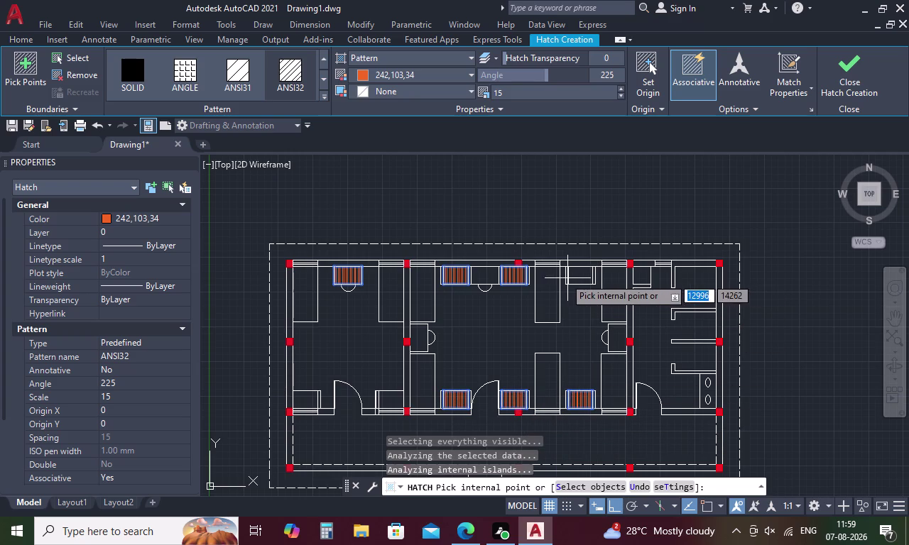
click(581, 277)
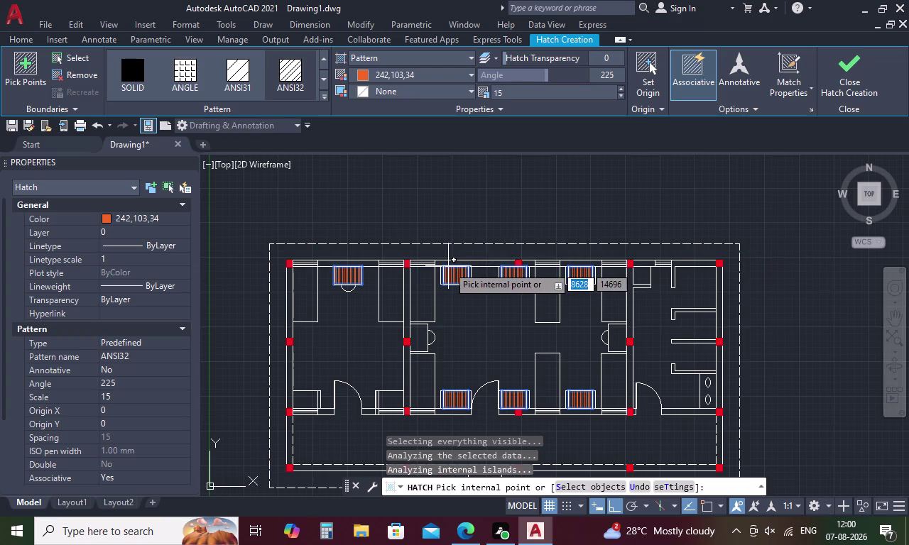
click(347, 275)
click(347, 276)
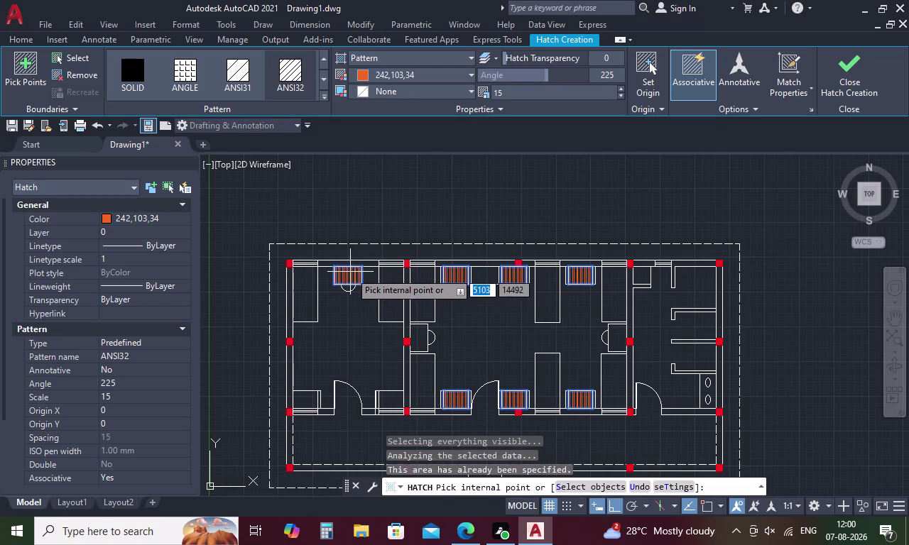
key(Escape)
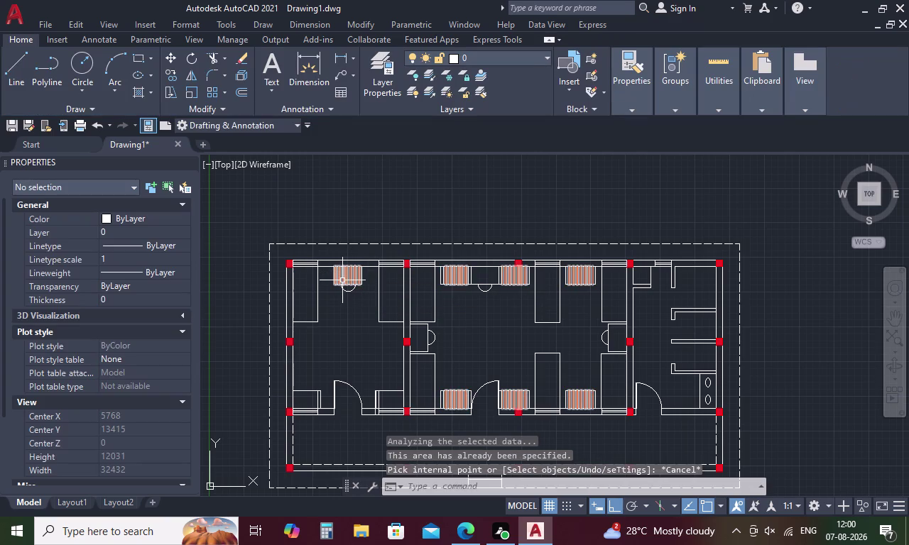
Disassociate and delete the seven desk hatches, then restart the hatch command.
click(342, 281)
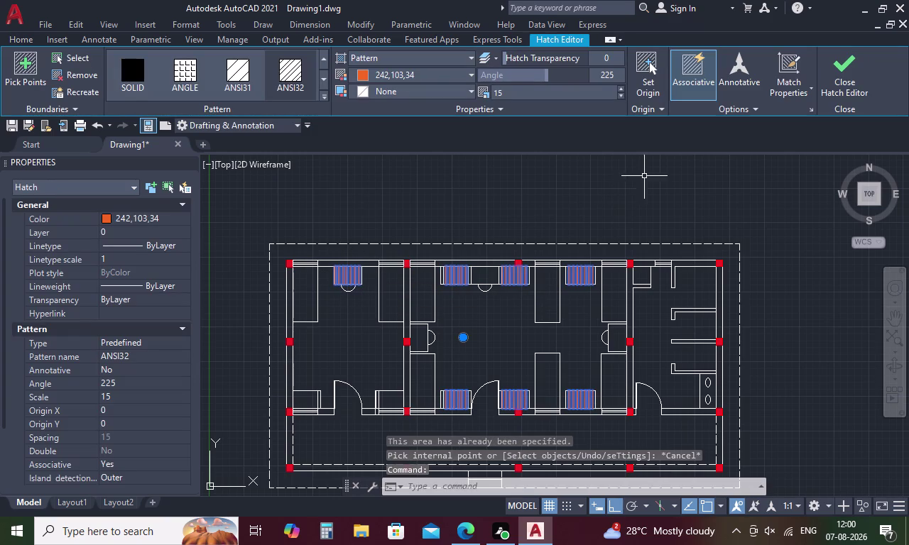
click(688, 77)
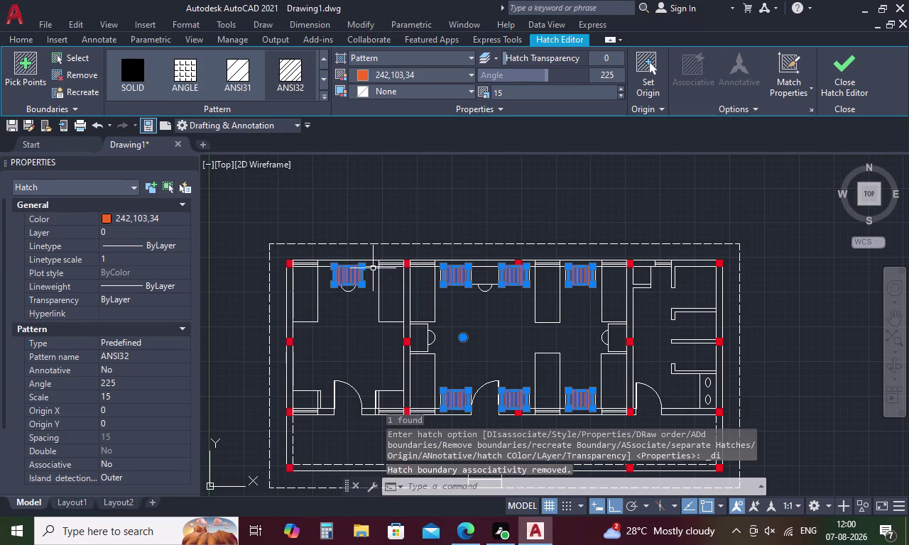
key(Escape)
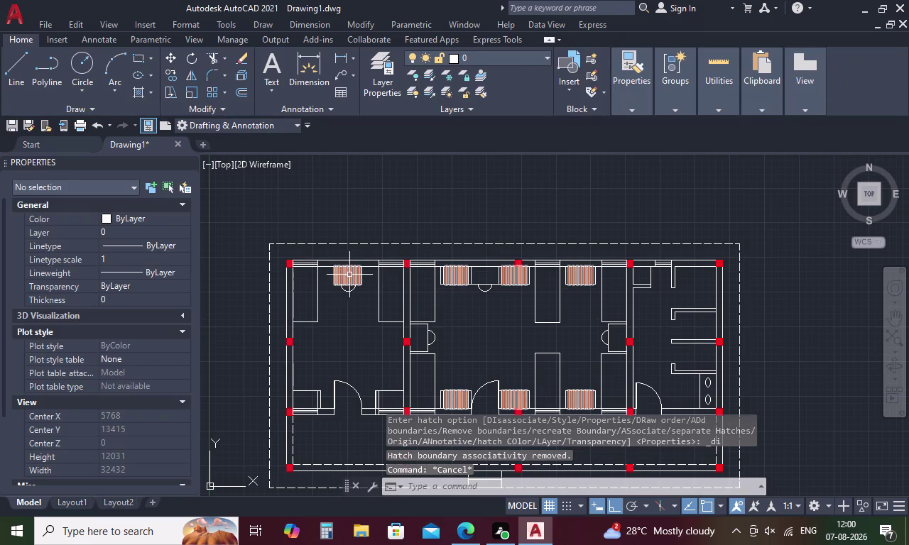
click(351, 274)
key(Delete)
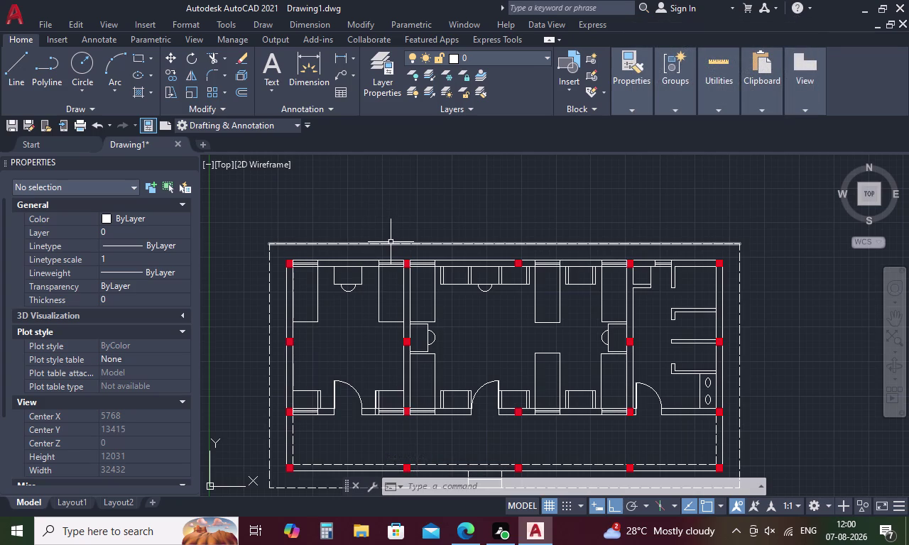
key(h)
key(space)
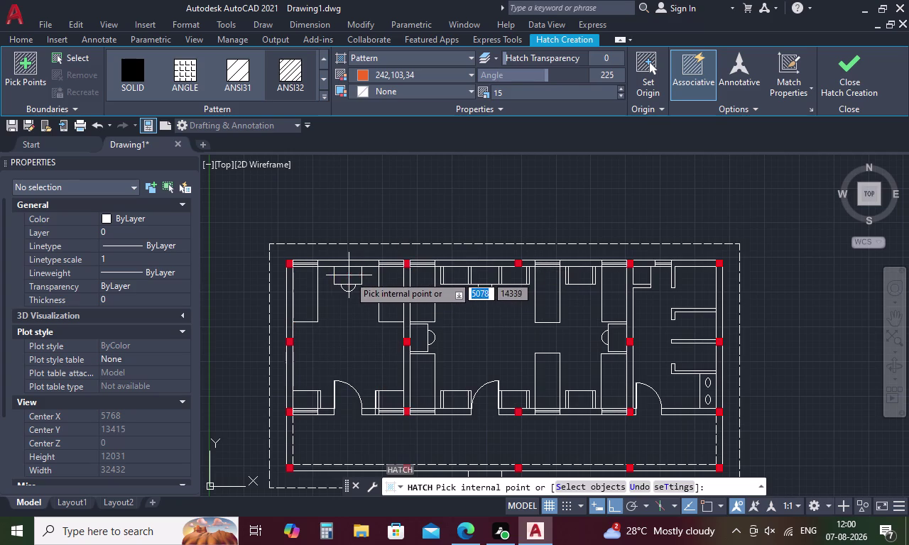
Pick inside all eight desks, three along the top wall and five along the bottom, and finish the hatch.
click(307, 396)
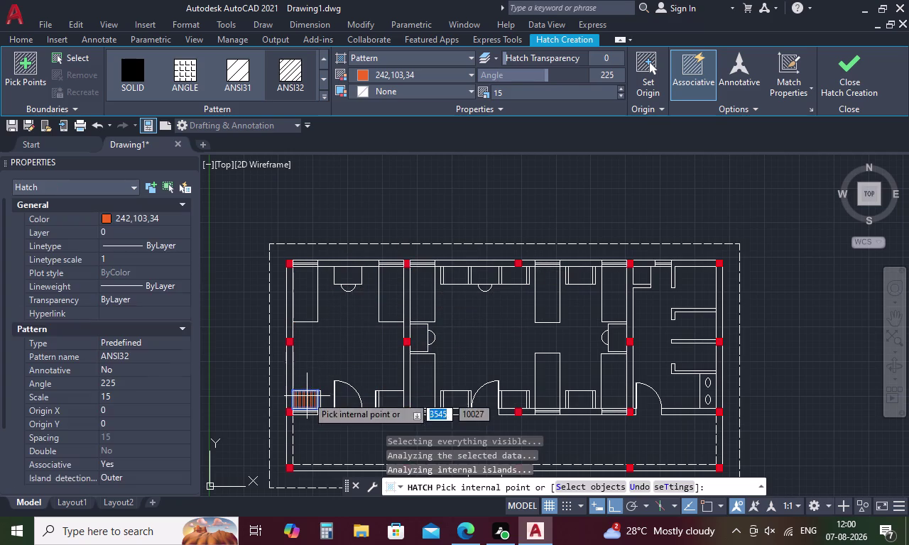
click(384, 406)
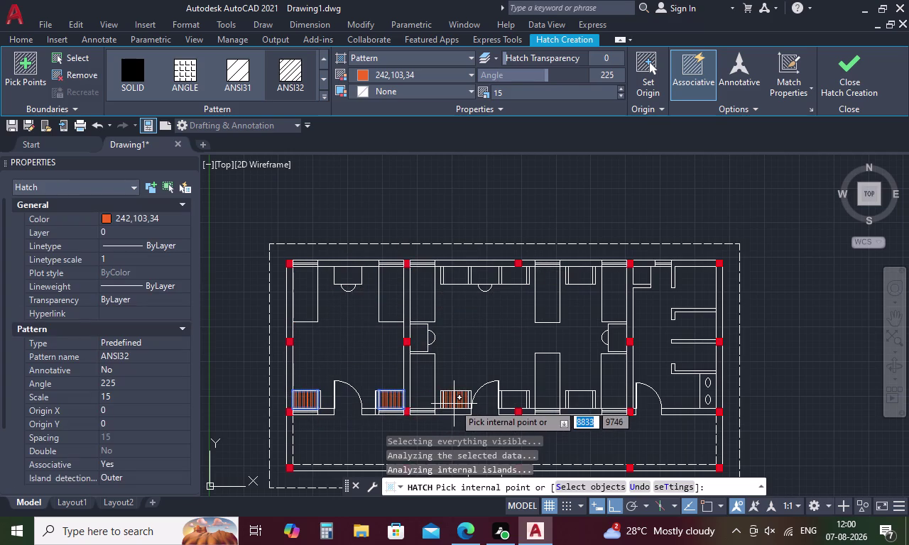
click(454, 404)
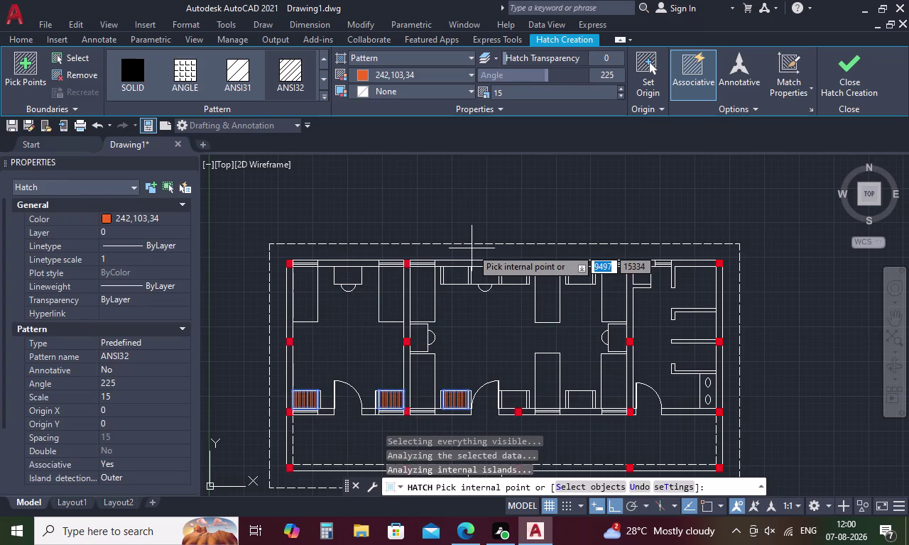
click(451, 279)
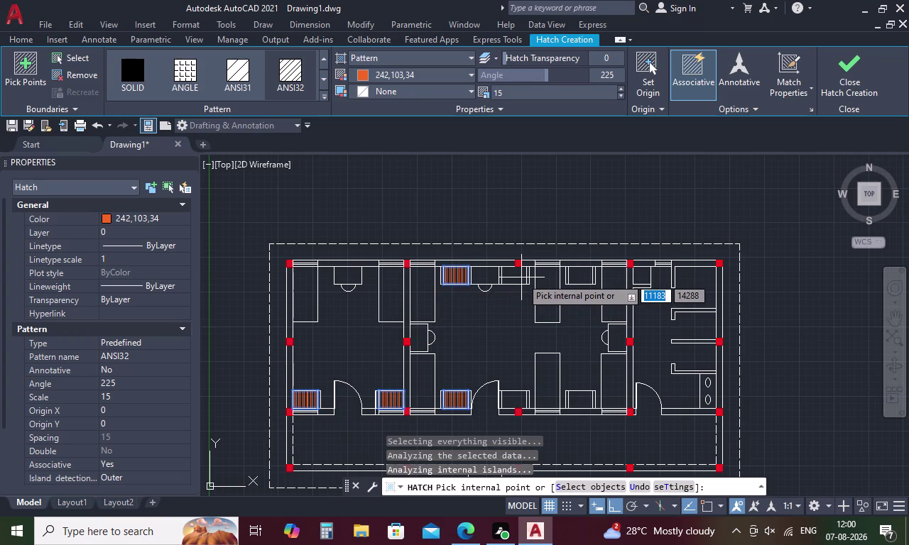
click(522, 278)
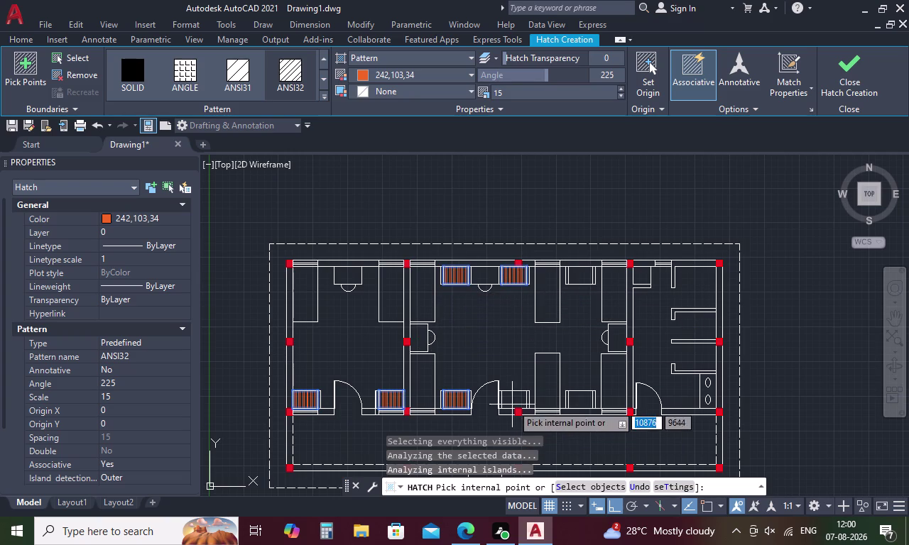
click(514, 400)
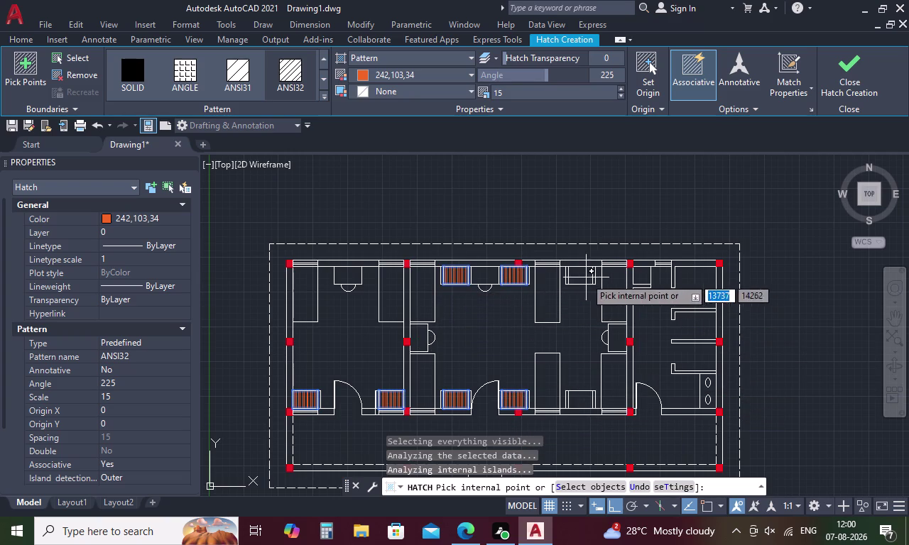
click(588, 281)
click(578, 393)
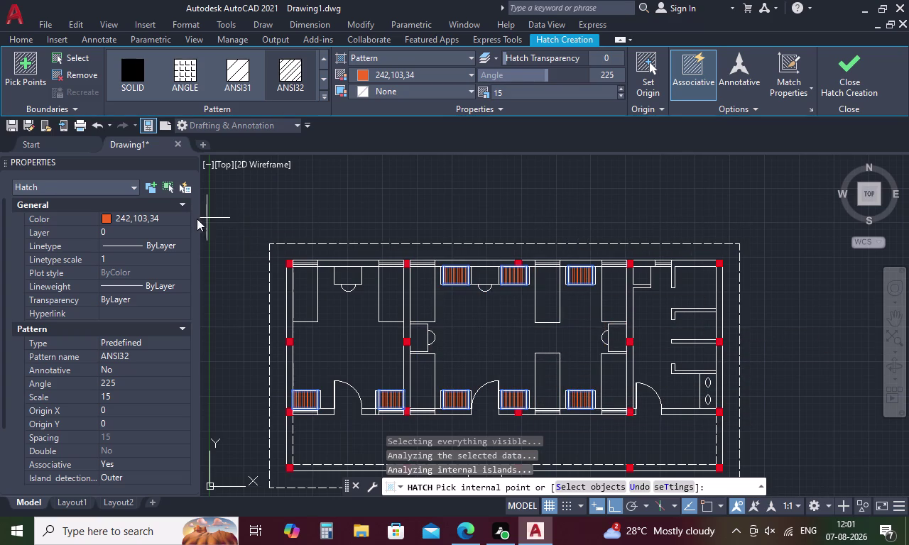
key(Escape)
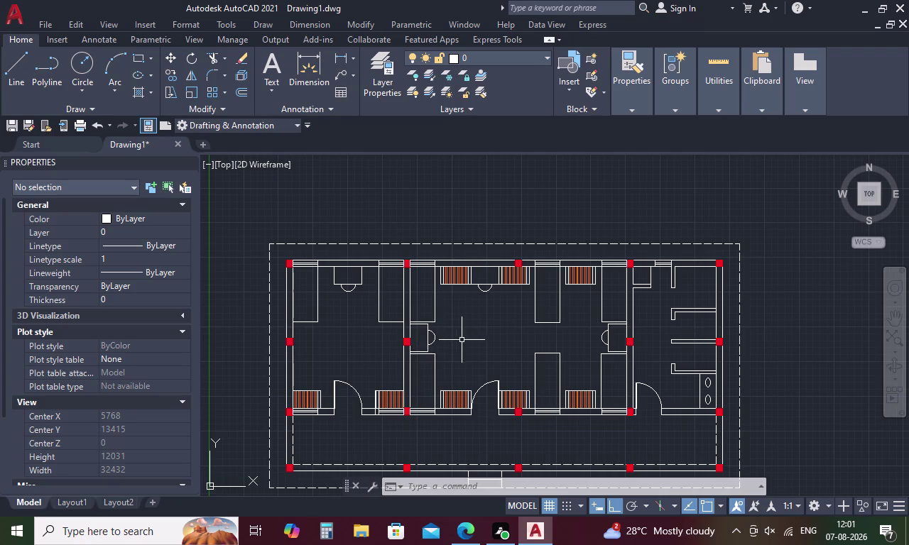
scroll(down, 3)
scroll(up, 3)
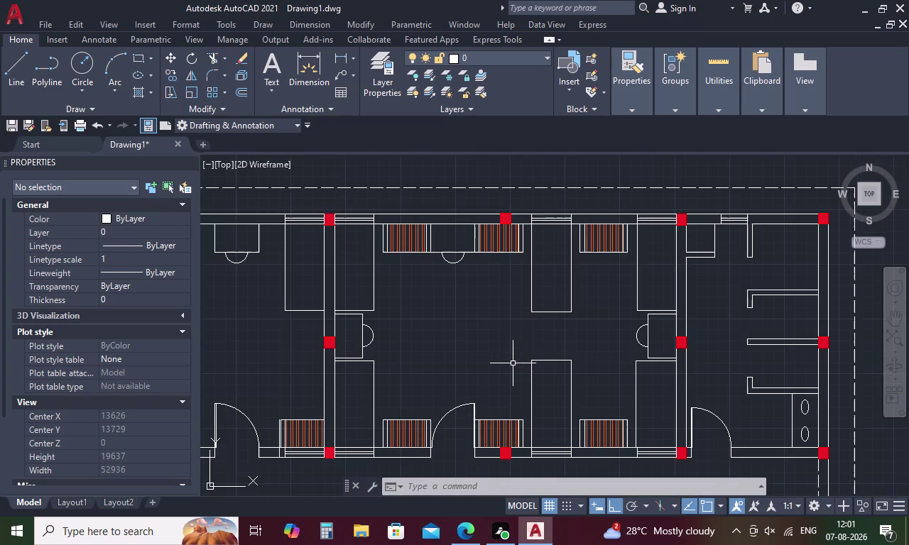
scroll(down, 3)
middle_drag(589, 320, 584, 321)
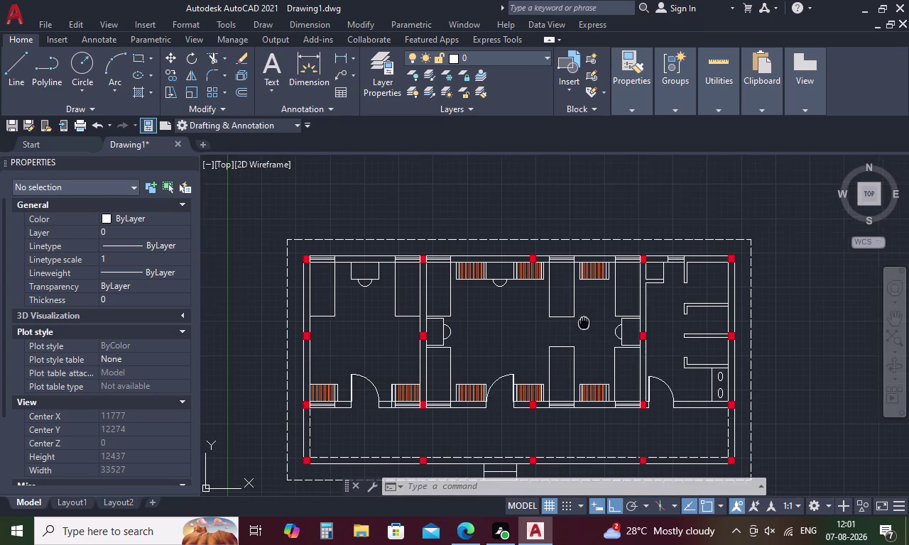
middle_drag(583, 322, 502, 341)
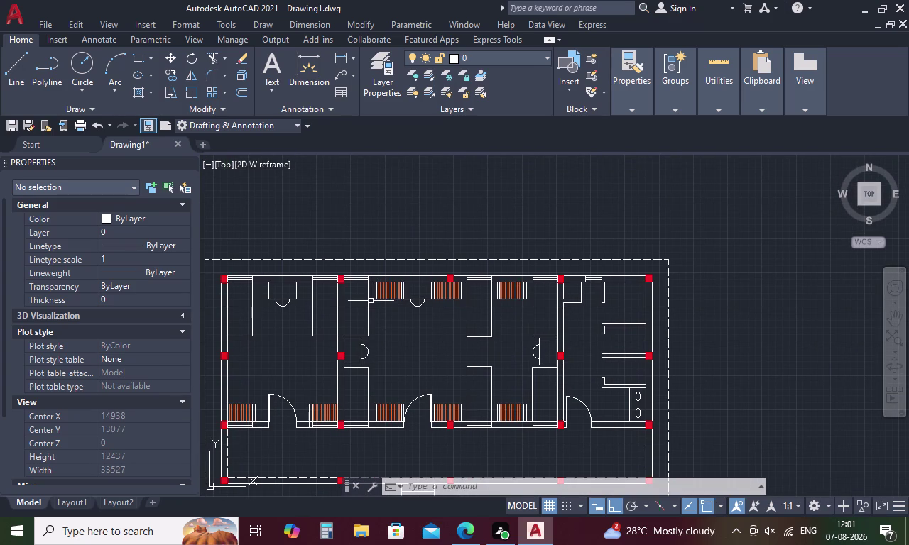
scroll(up, 3)
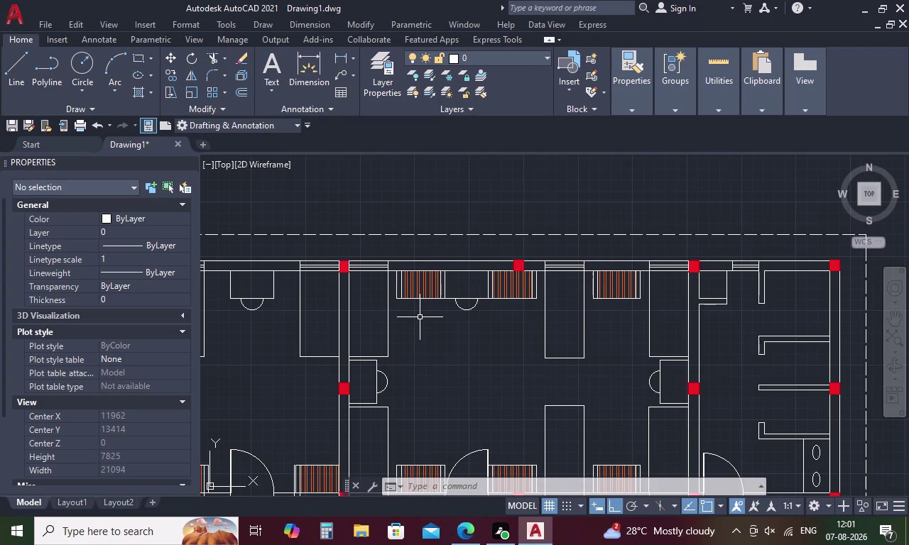
scroll(up, 3)
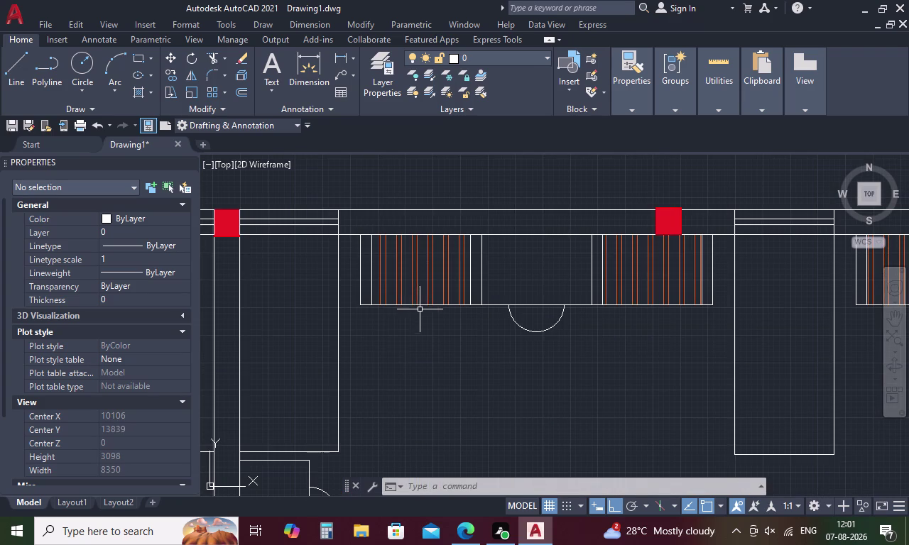
click(421, 306)
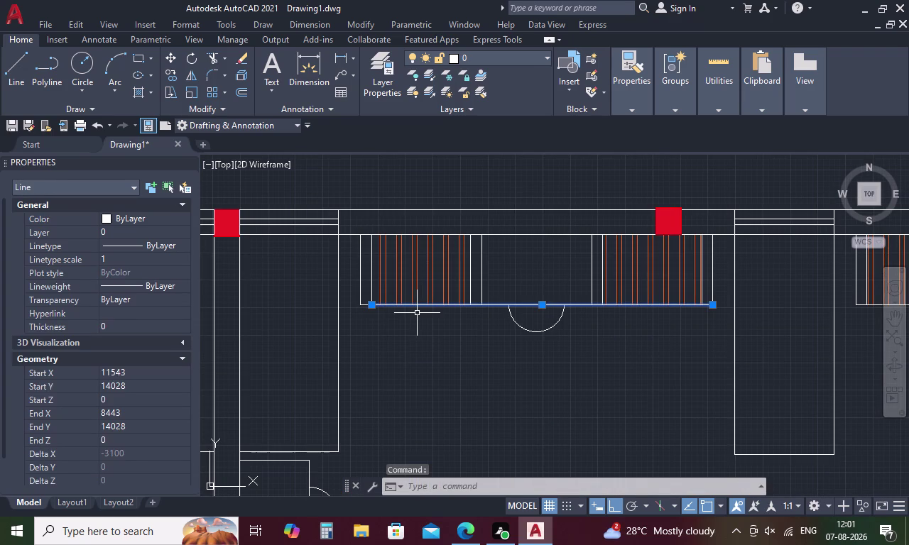
key(Escape)
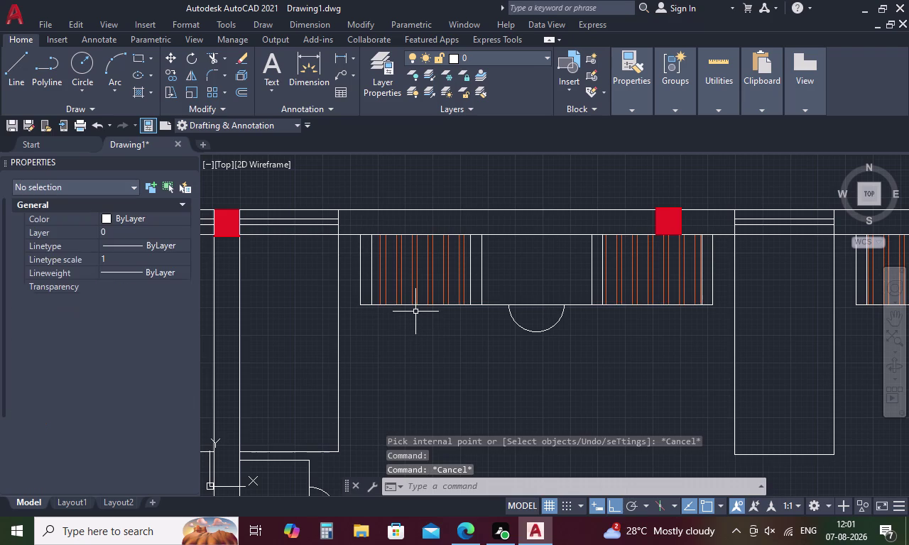
With TR, trim excess edges along the furniture's bottom edge and by the lower-left furniture.
key(t)
text(R)
key(space)
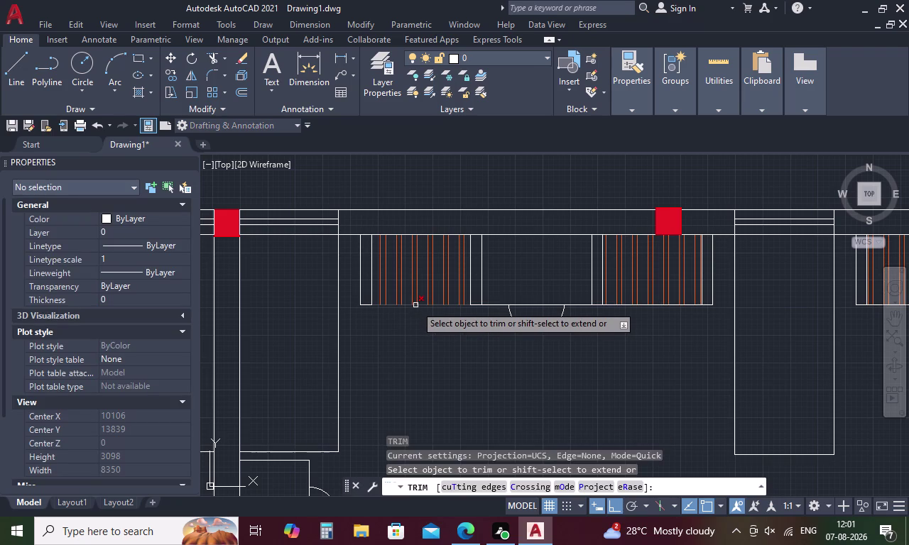
click(416, 305)
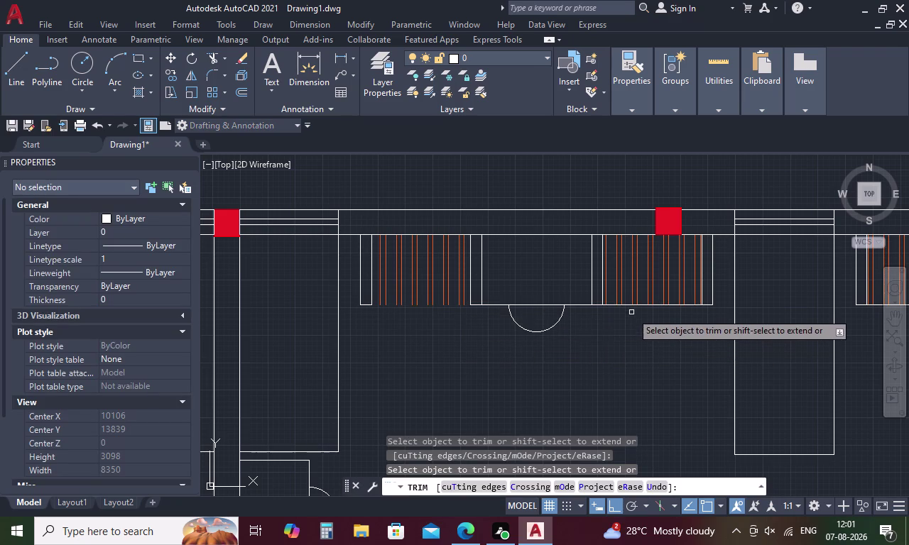
click(636, 306)
scroll(down, 3)
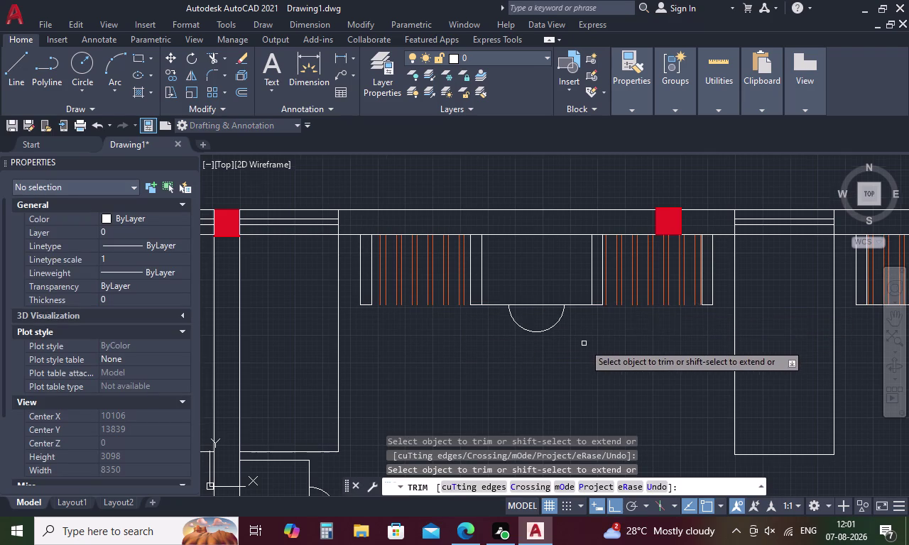
middle_drag(558, 359, 637, 347)
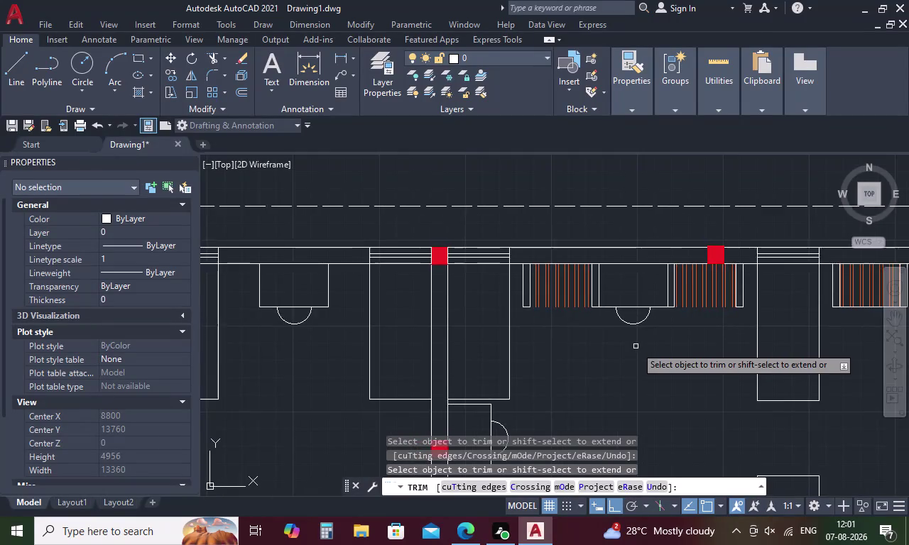
scroll(down, 3)
middle_drag(512, 359, 482, 273)
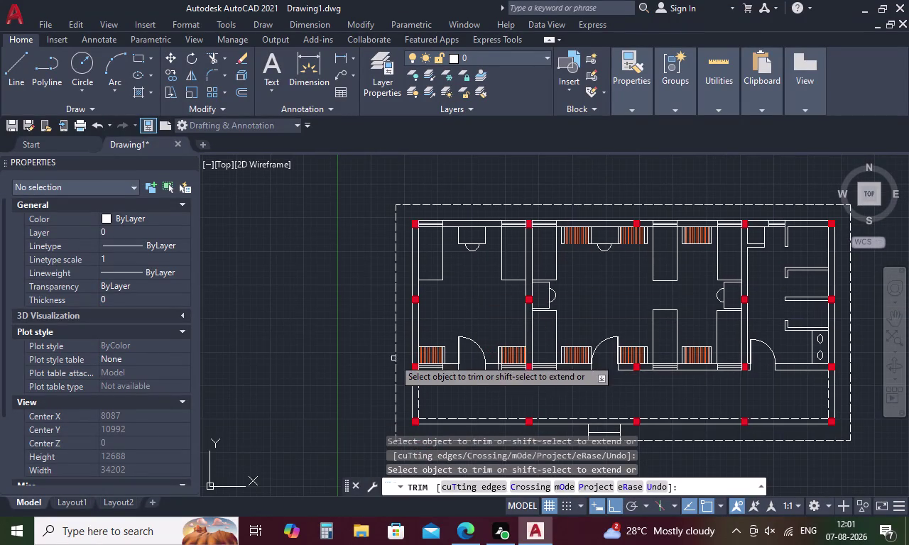
scroll(up, 3)
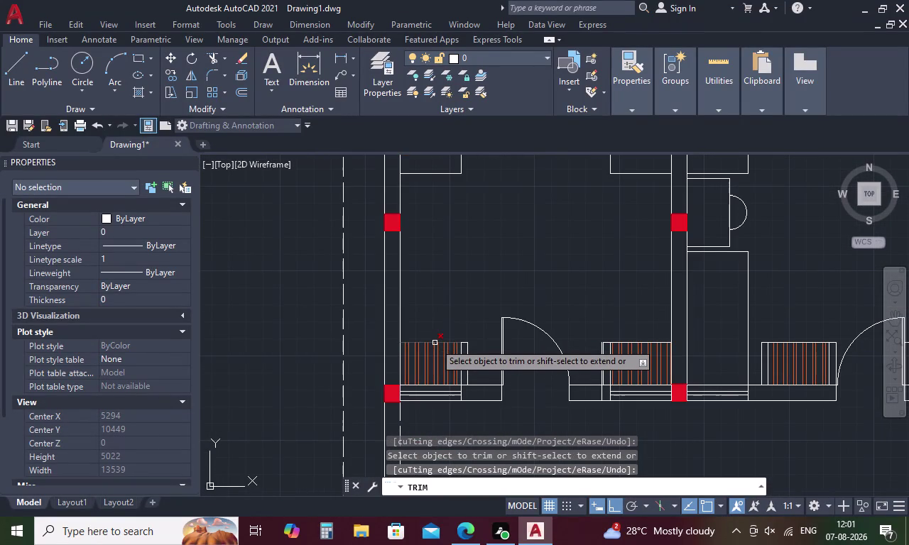
click(435, 343)
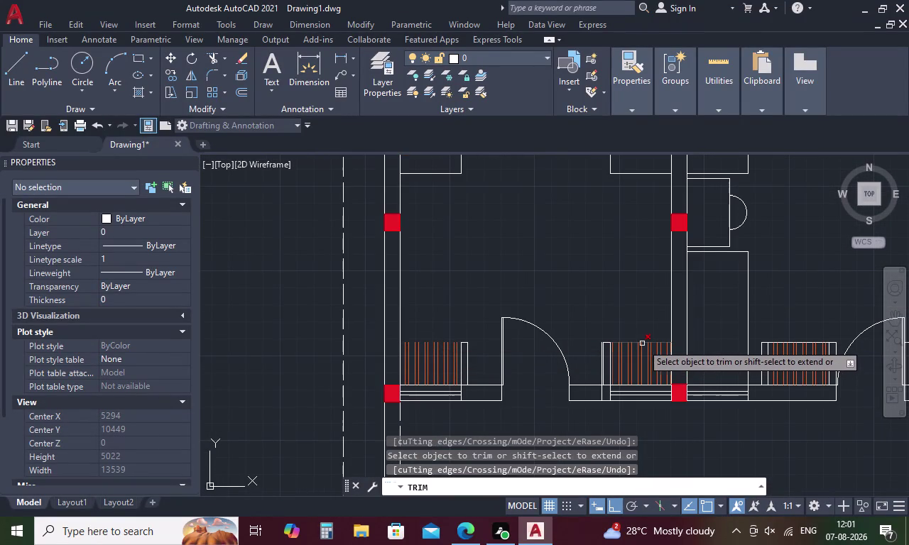
click(647, 343)
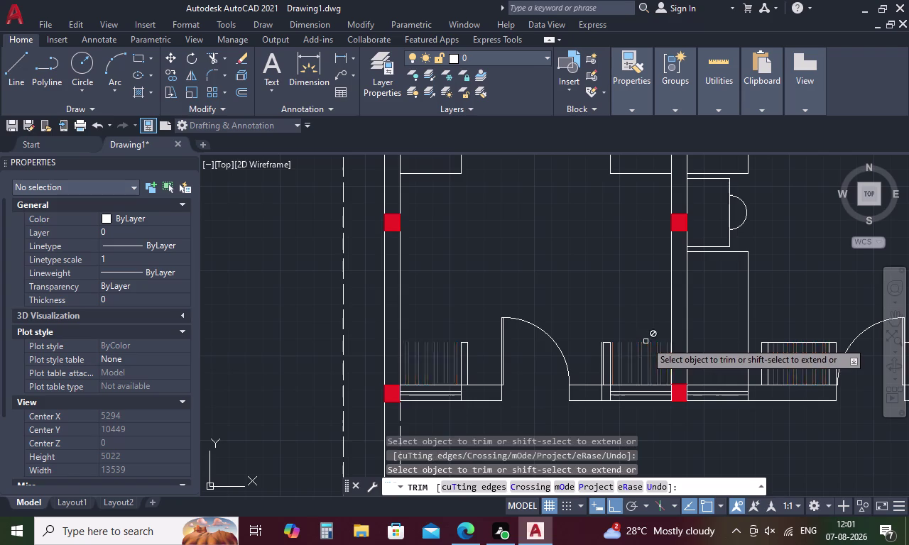
Trim the remaining excess segments near the lower door, door swing, lower and top furniture.
scroll(down, 3)
middle_drag(730, 341, 535, 369)
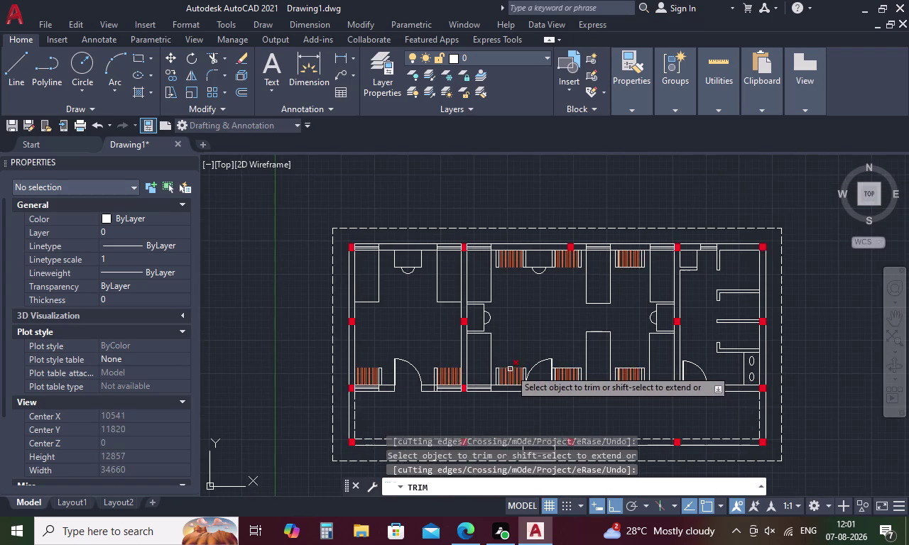
scroll(up, 3)
click(507, 370)
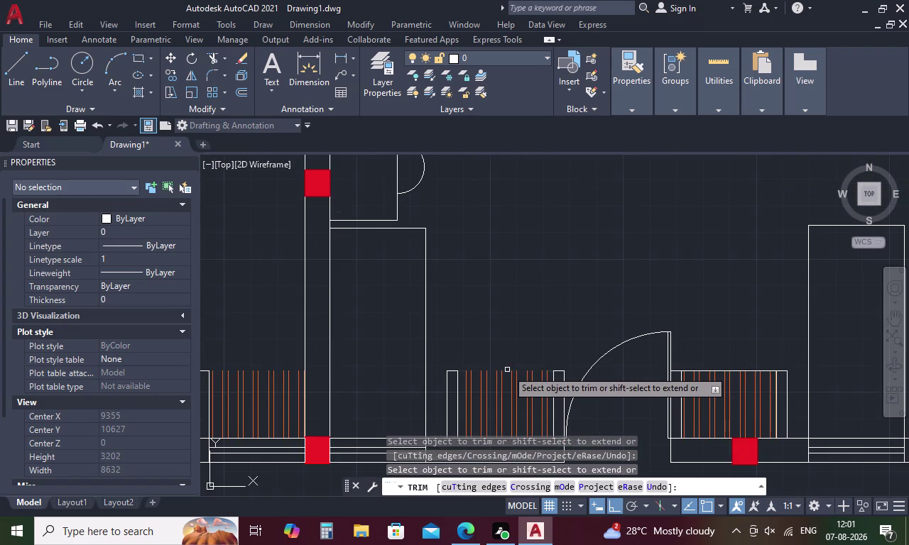
scroll(down, 3)
scroll(up, 3)
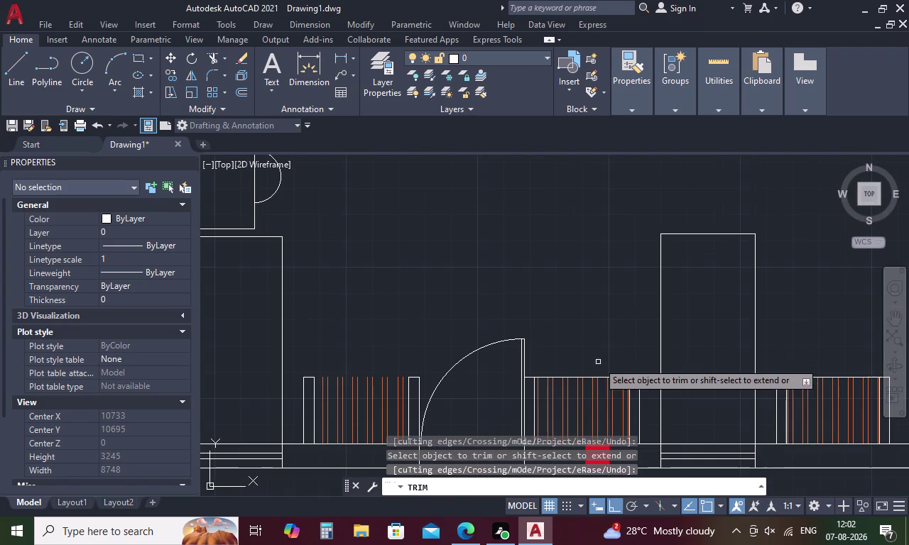
click(572, 379)
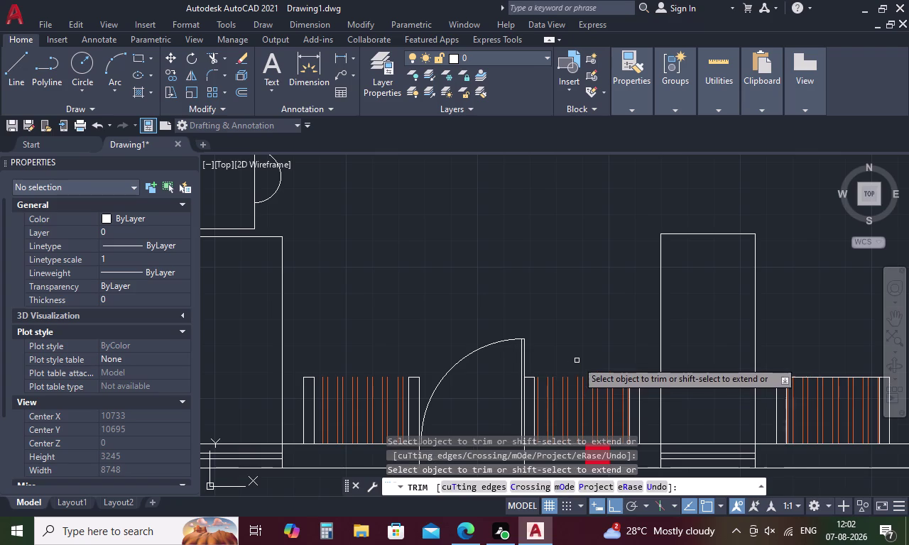
scroll(down, 3)
middle_drag(580, 353, 389, 353)
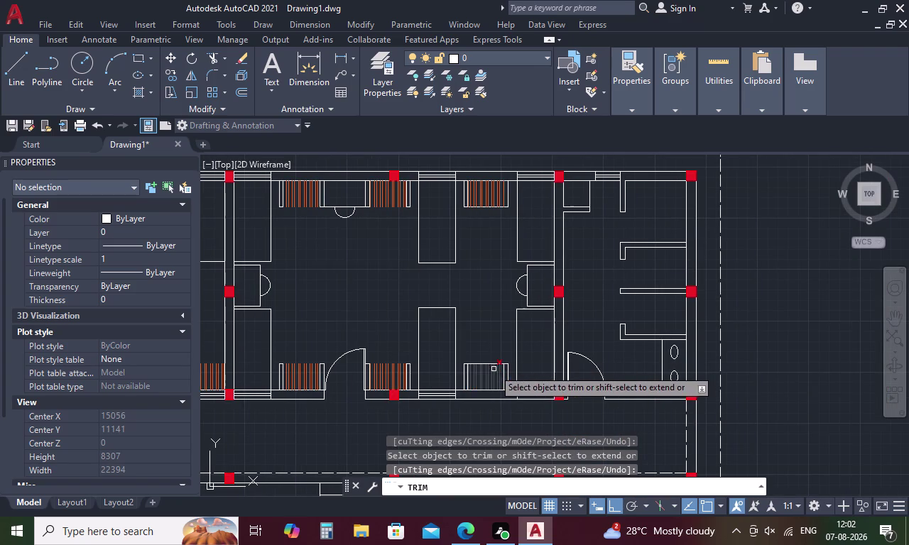
scroll(up, 3)
click(492, 358)
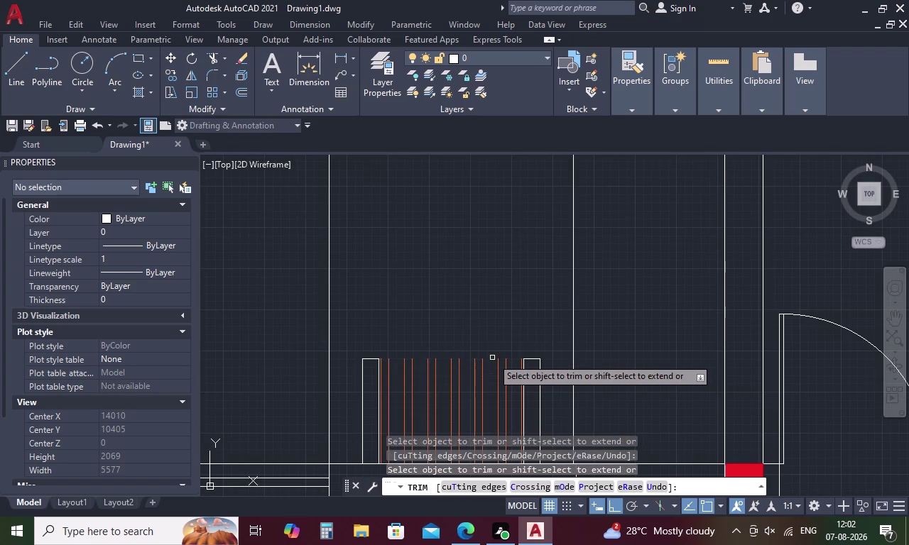
scroll(down, 3)
scroll(up, 3)
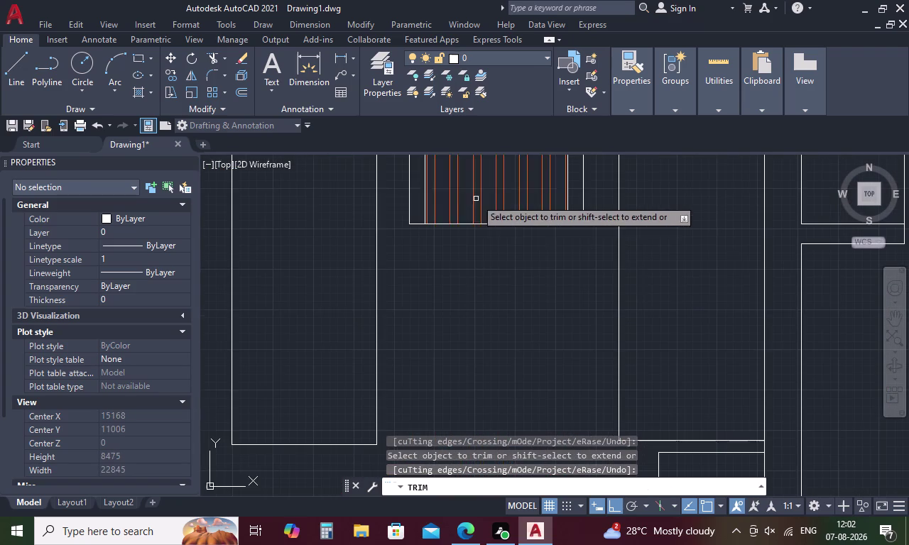
click(465, 223)
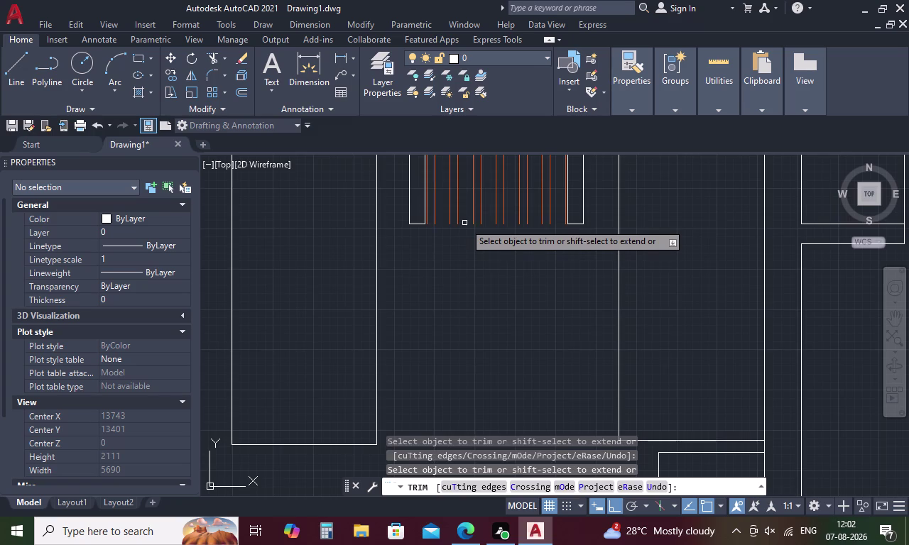
scroll(down, 3)
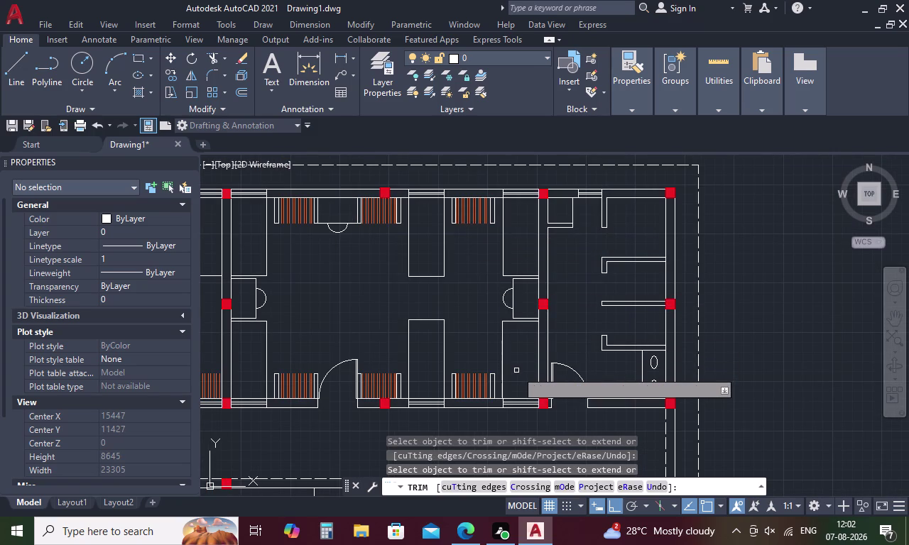
key(Escape)
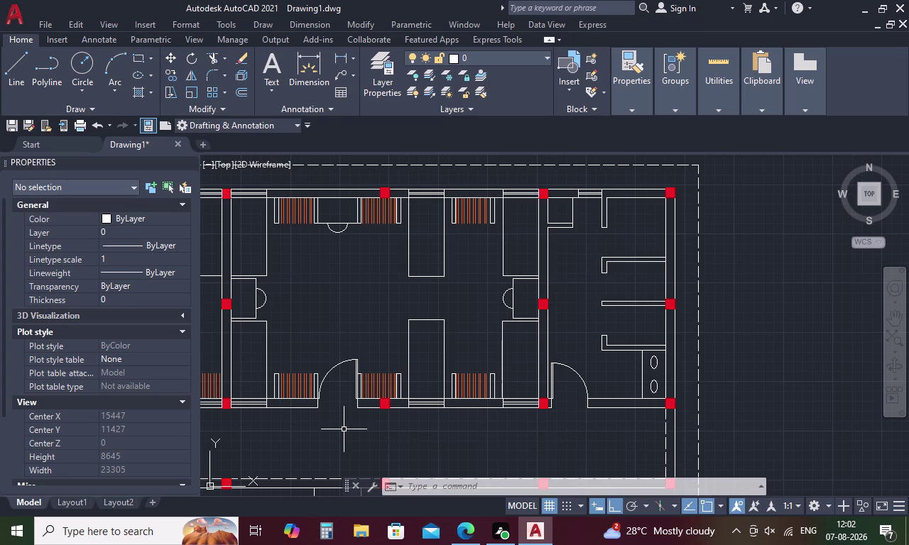
Draw a line along the furniture's top edge.
text(L)
key(space)
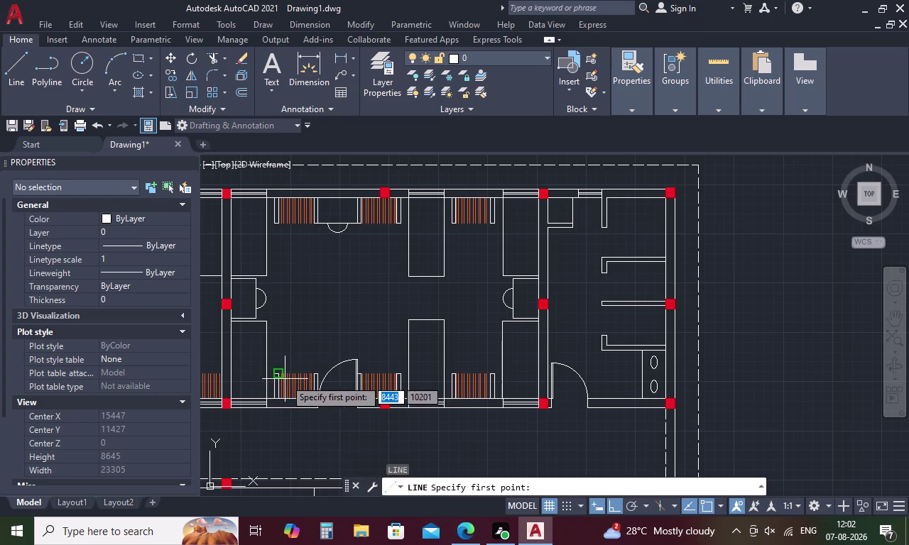
scroll(up, 3)
click(225, 366)
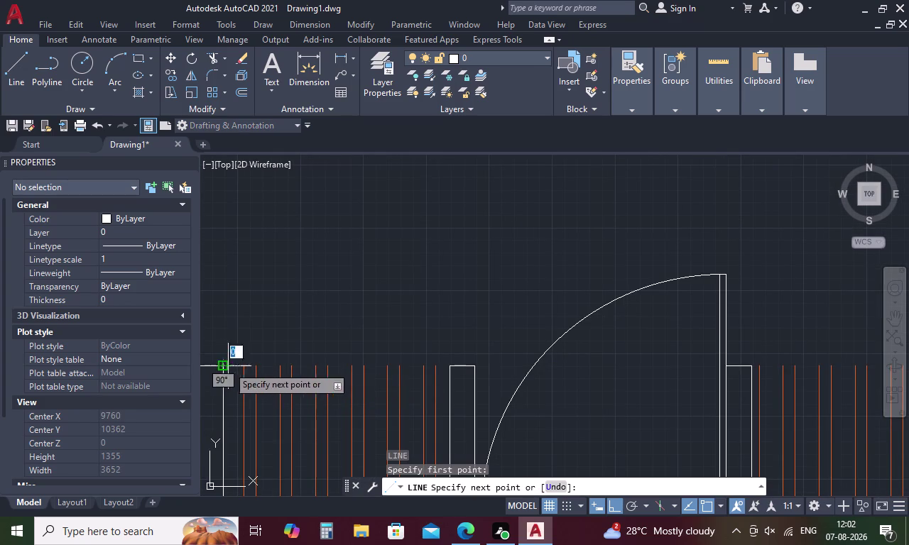
click(450, 365)
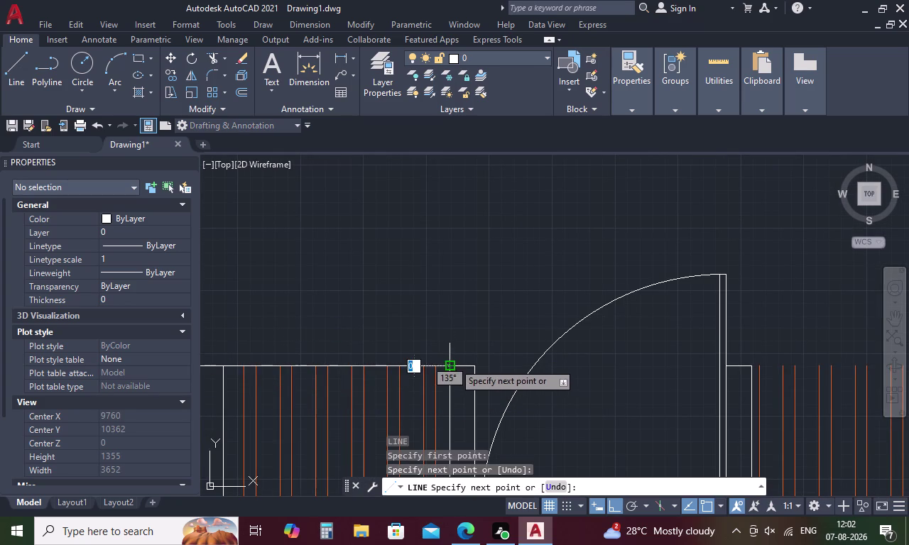
key(Escape)
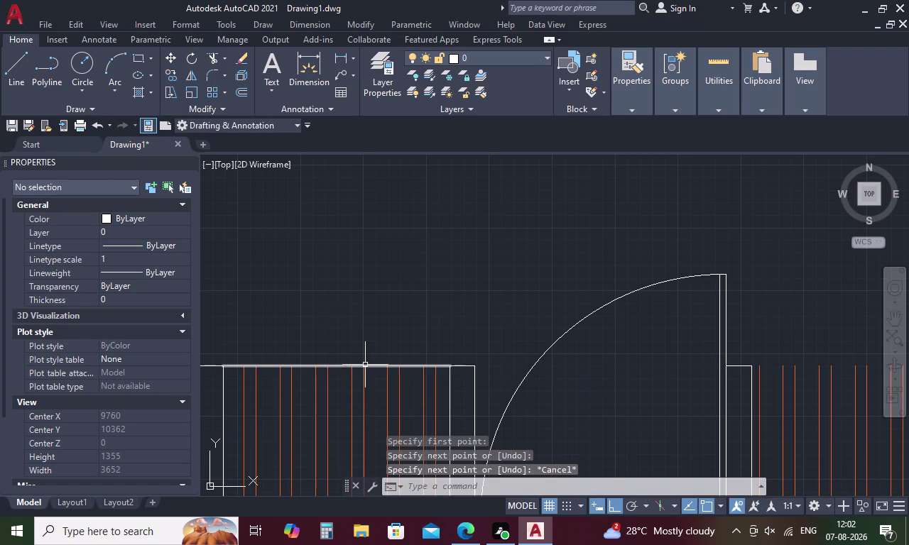
Copy the new line from its left end onto the upper furniture.
click(364, 366)
right_click(367, 363)
right_click(367, 363)
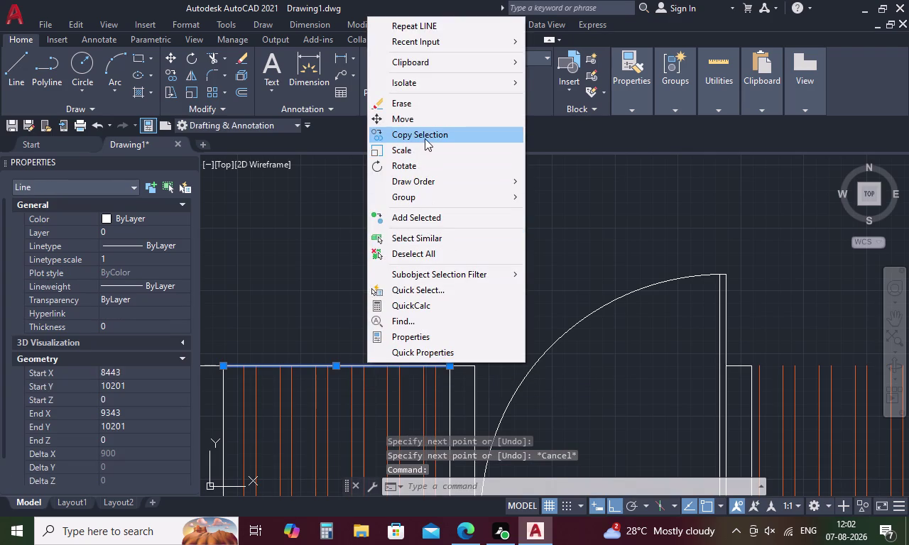
click(424, 138)
scroll(down, 3)
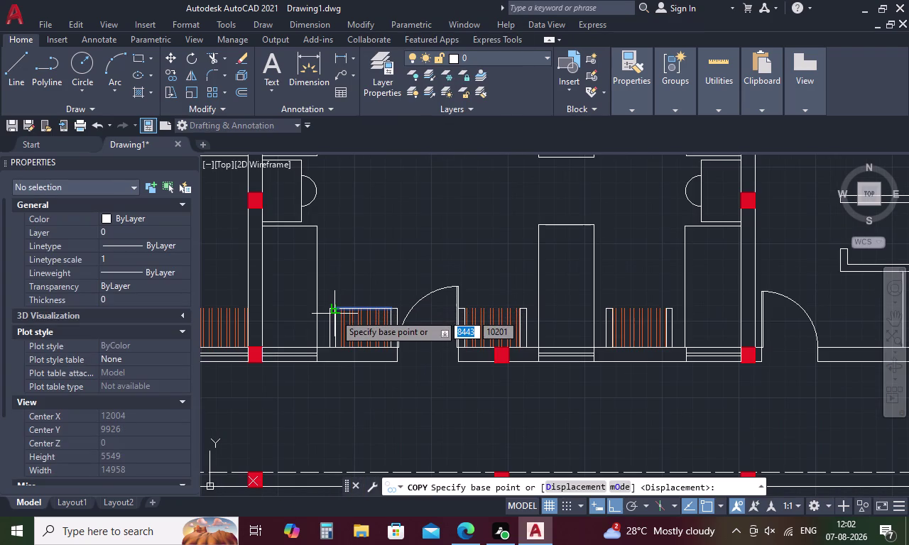
click(334, 307)
scroll(down, 3)
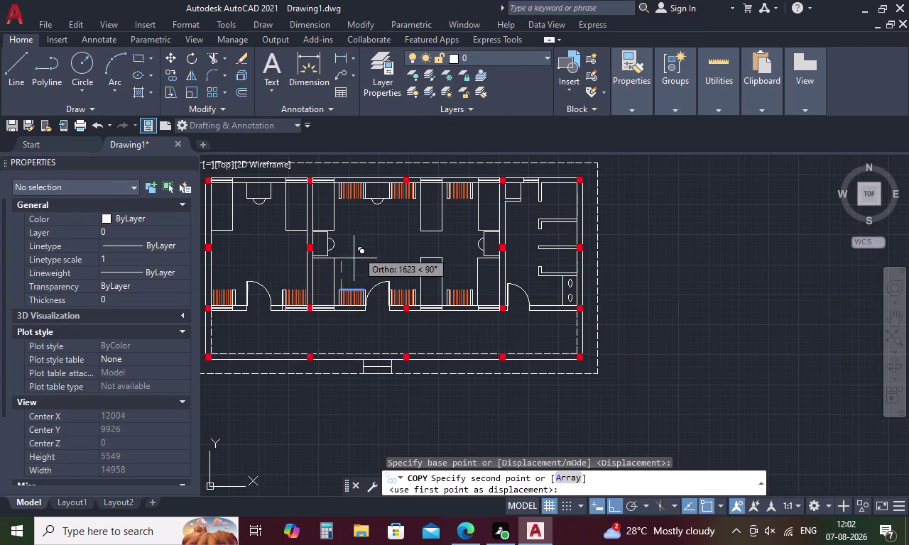
scroll(up, 3)
click(318, 203)
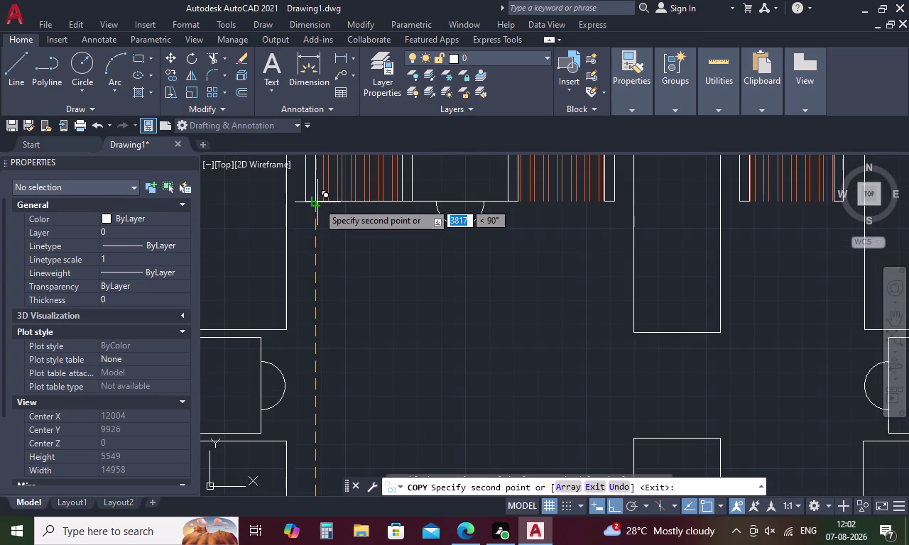
click(519, 204)
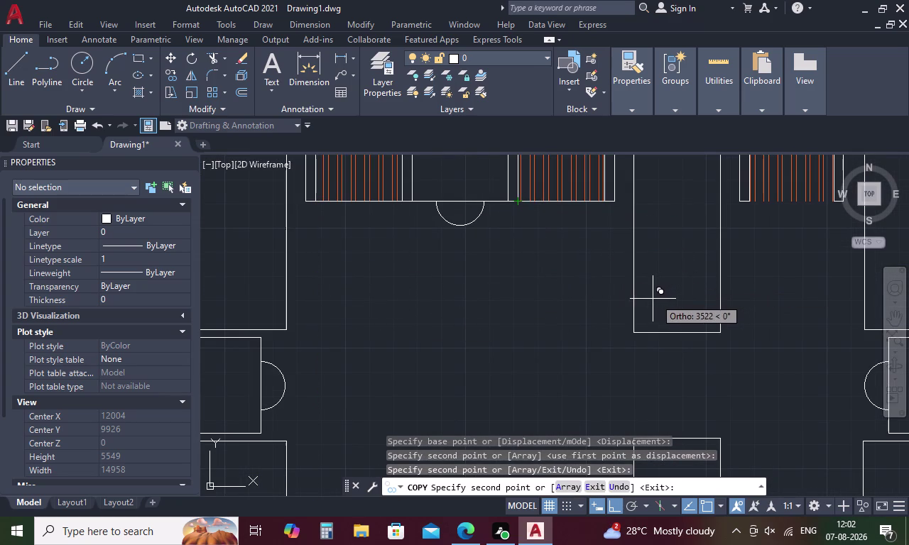
Undo the copied placements and cancel the copy.
key(ctrl+z)
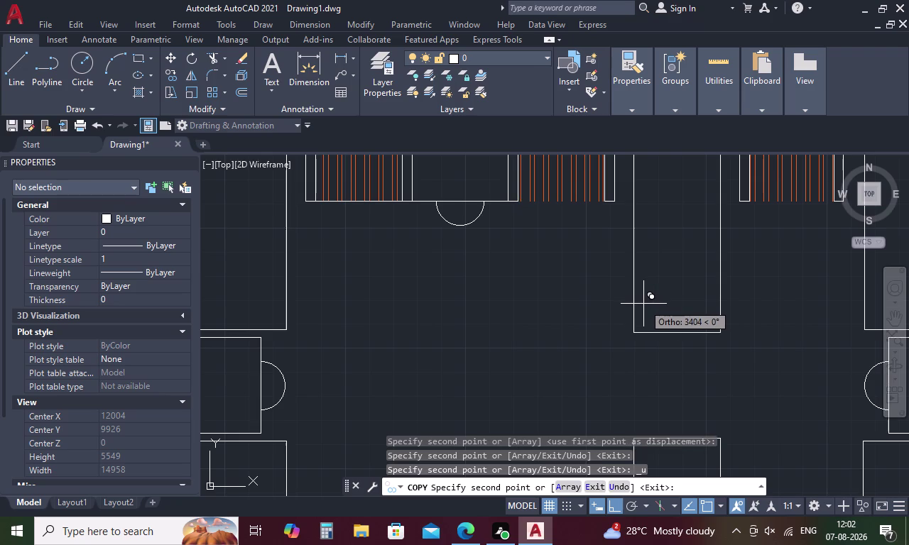
key(ctrl+z)
scroll(down, 3)
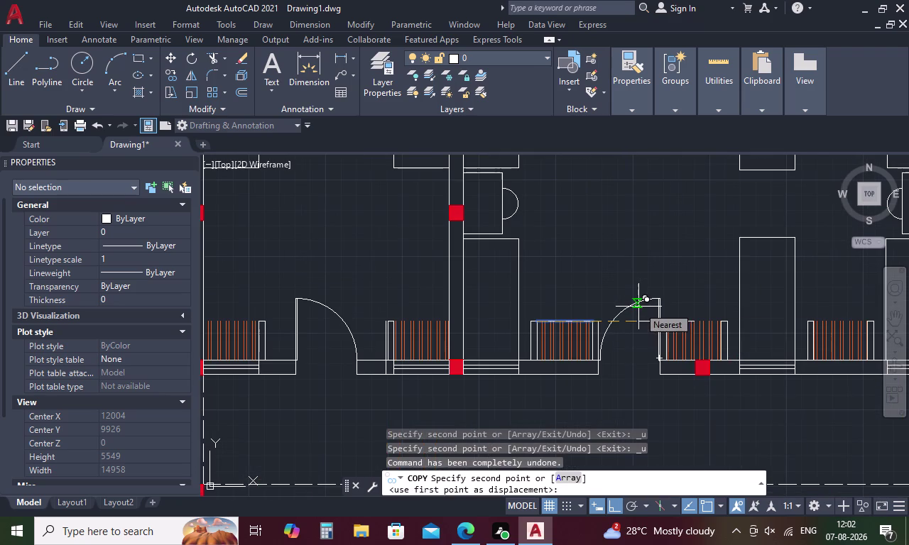
key(Escape)
Select the hatched unit's top edge and show its Object Color choices.
scroll(up, 3)
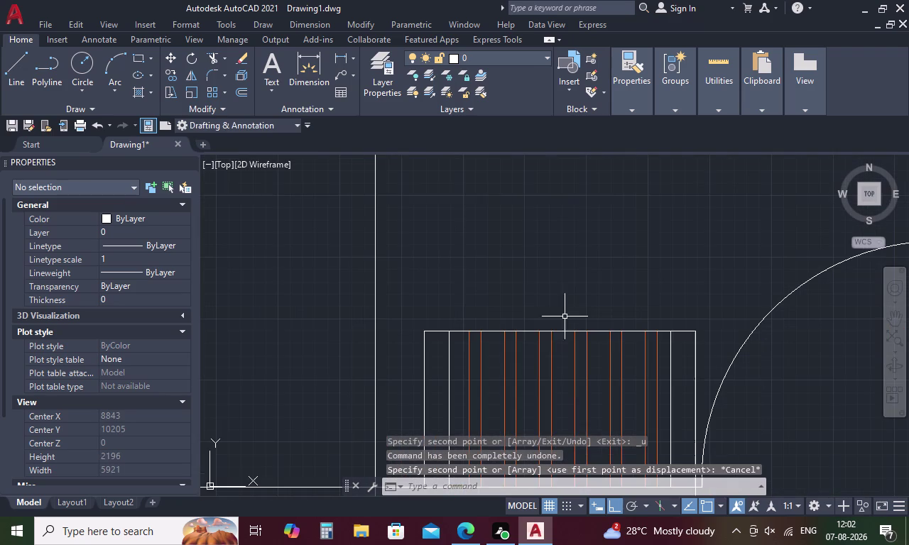
click(549, 331)
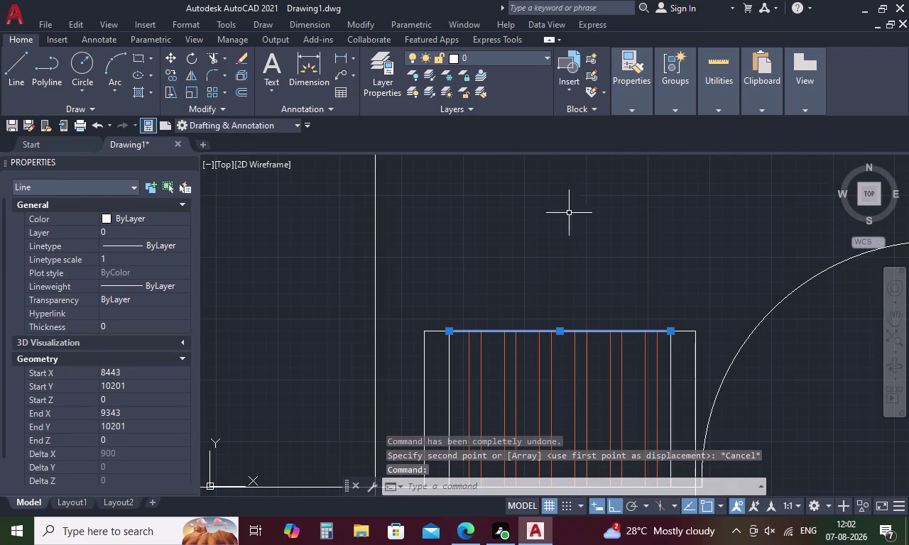
click(641, 97)
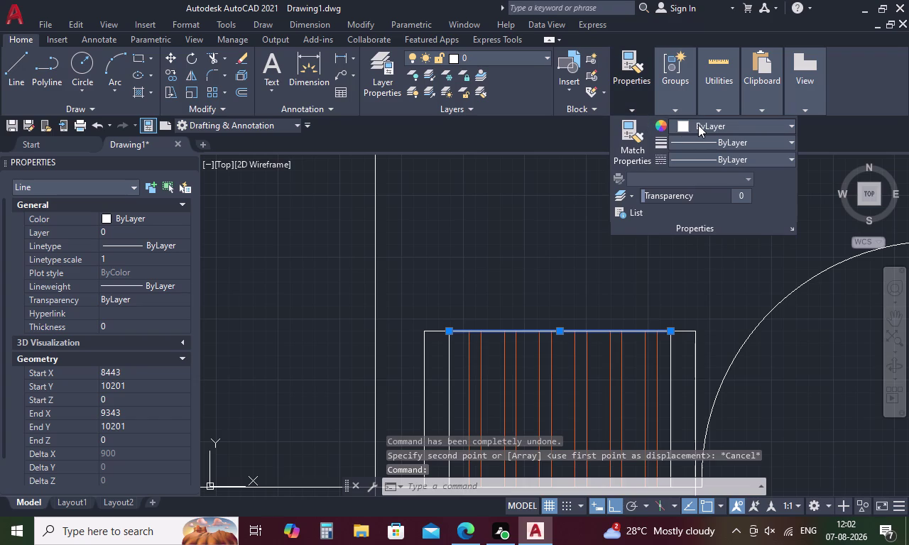
click(698, 125)
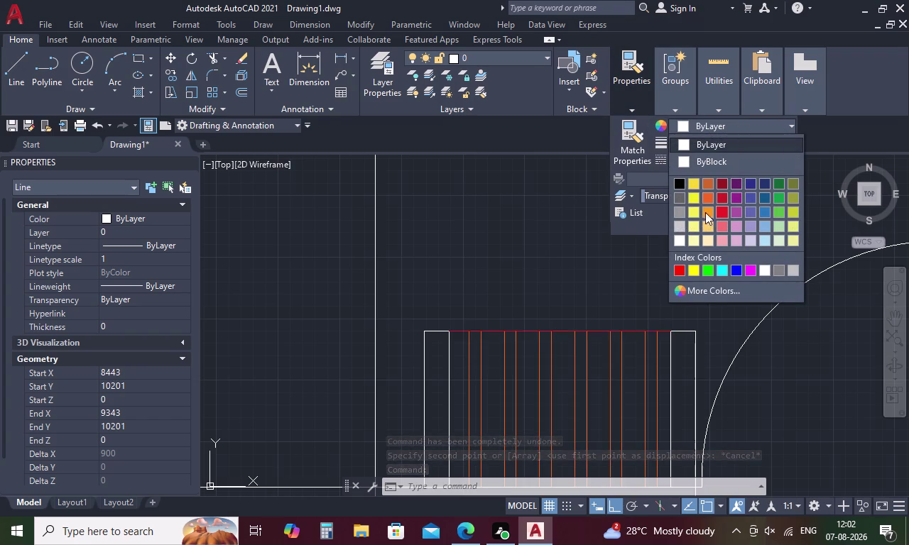
Make the unit's top edge line grey and start copying it from its endpoint.
click(679, 194)
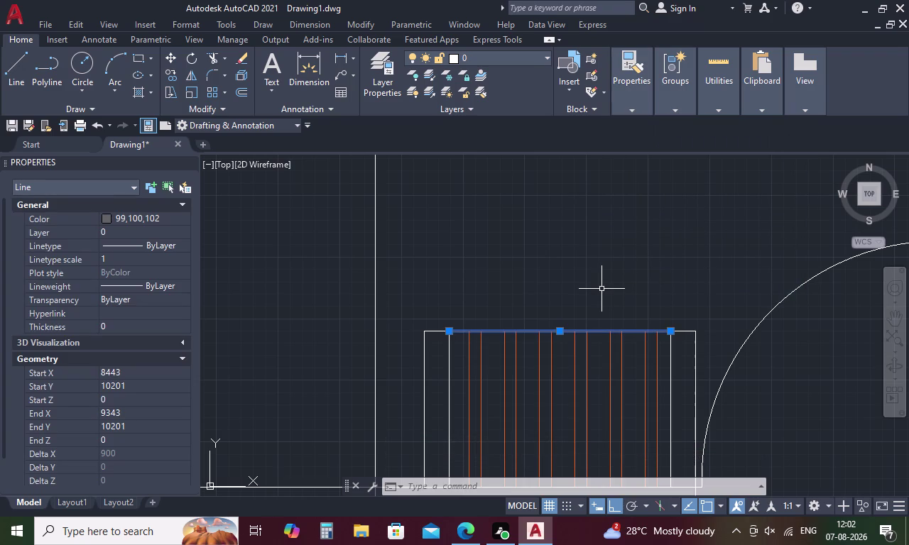
key(Escape)
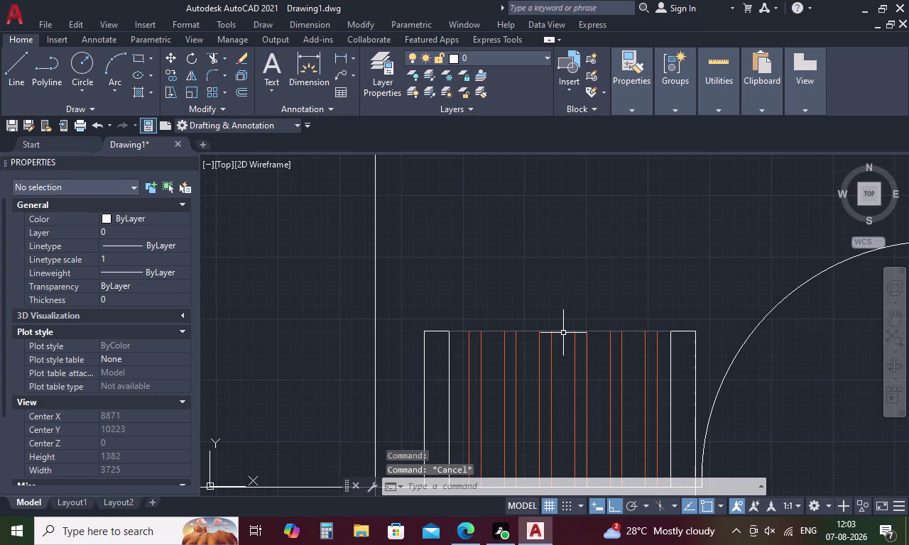
click(564, 331)
right_drag(571, 292, 563, 291)
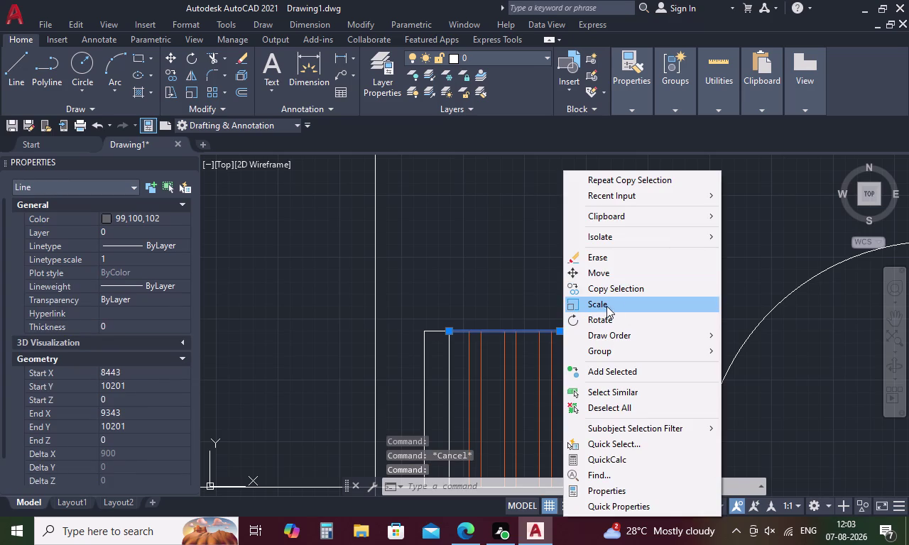
click(618, 288)
click(449, 333)
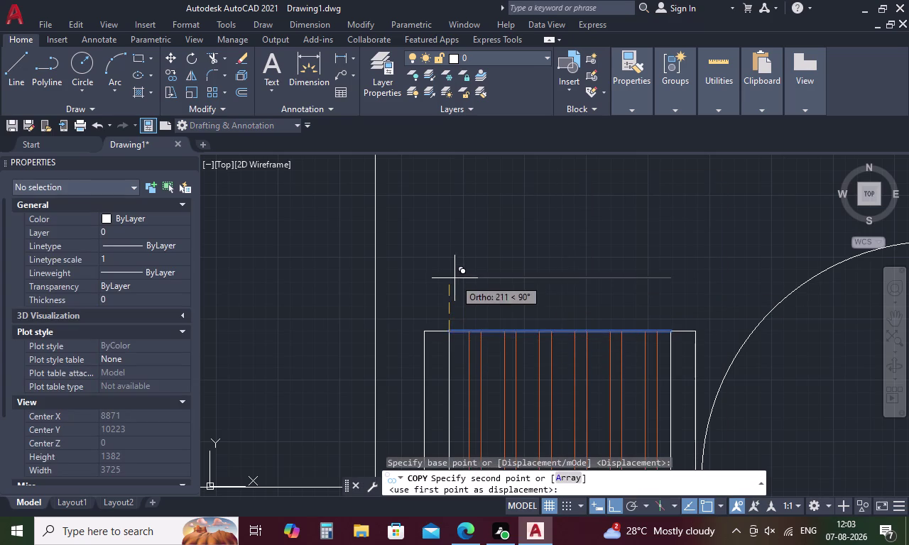
Place grey line copies on the top edges of four more hatched units.
scroll(down, 3)
middle_drag(483, 233, 455, 393)
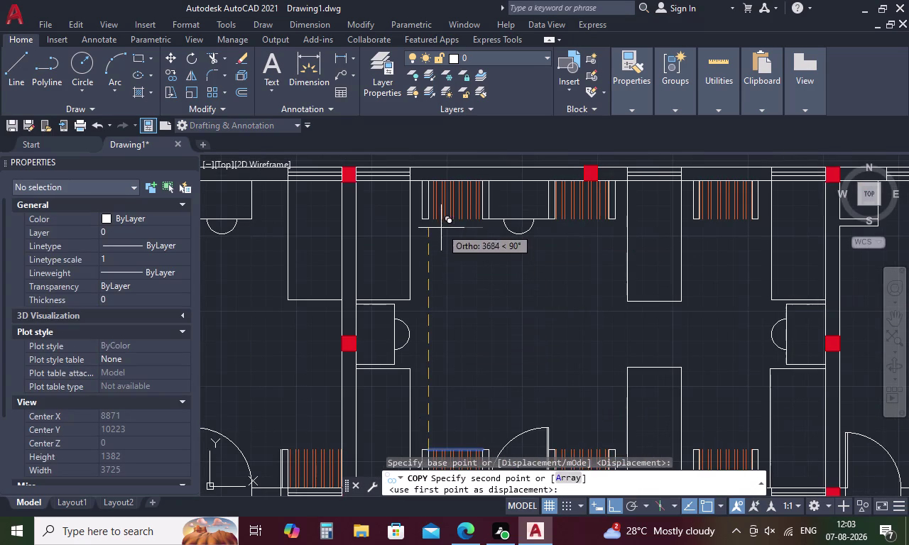
scroll(up, 3)
click(414, 216)
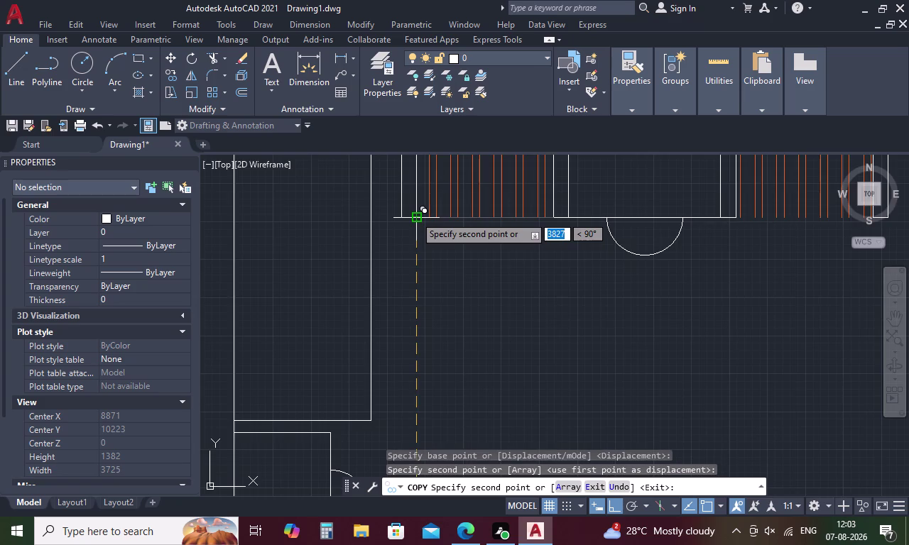
scroll(down, 3)
scroll(up, 3)
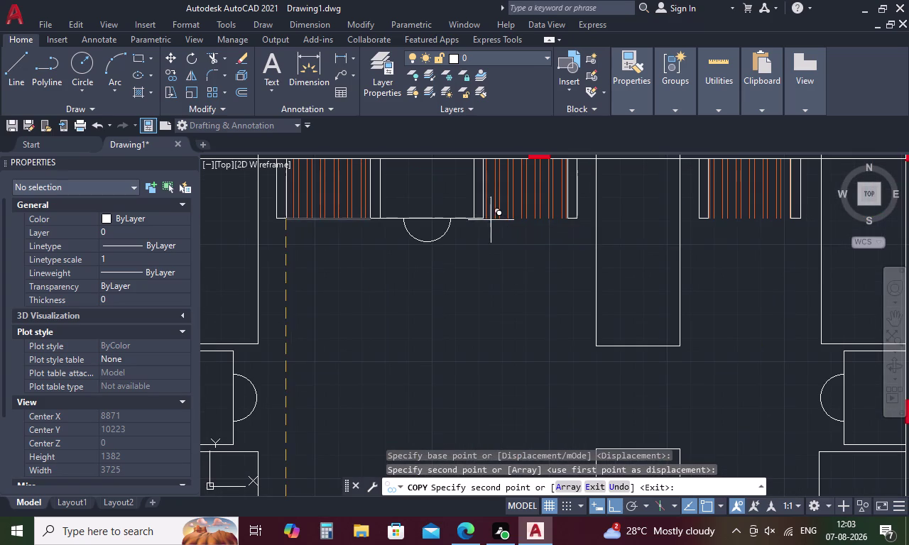
scroll(up, 3)
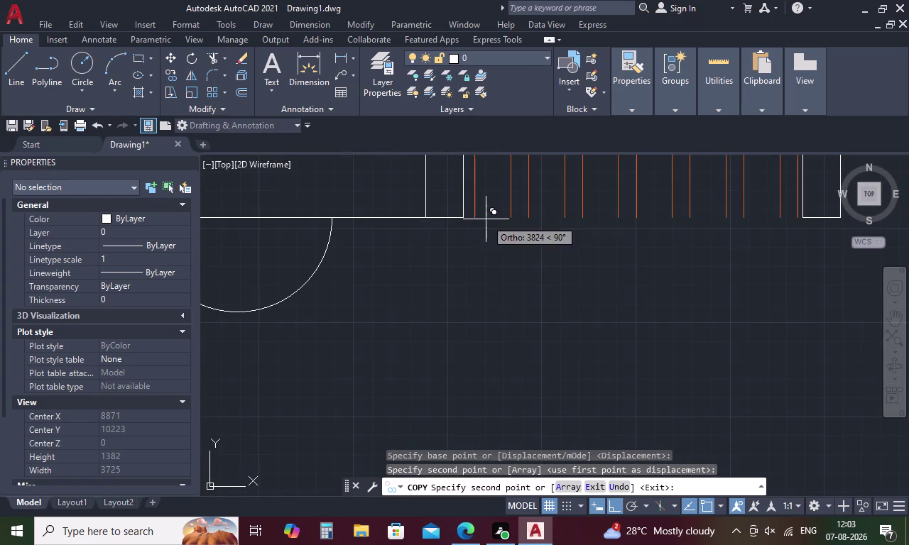
click(467, 222)
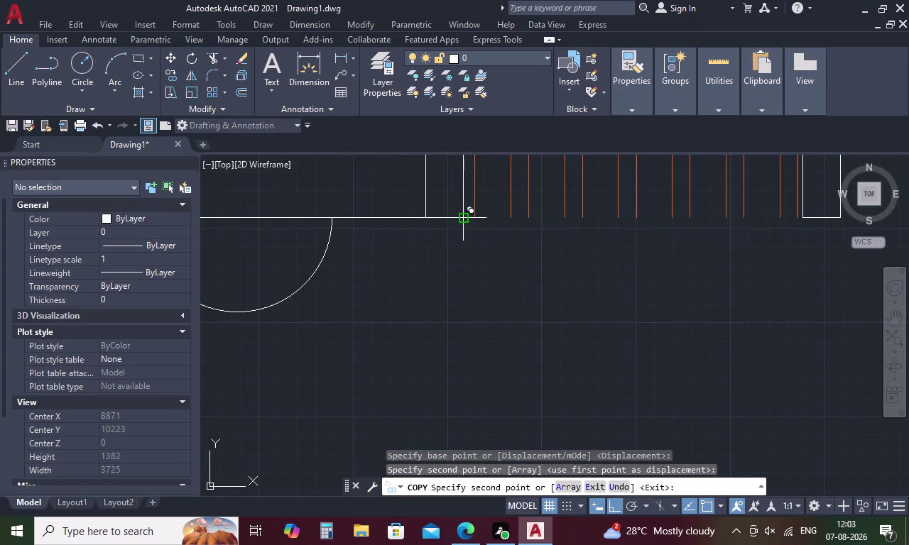
scroll(down, 3)
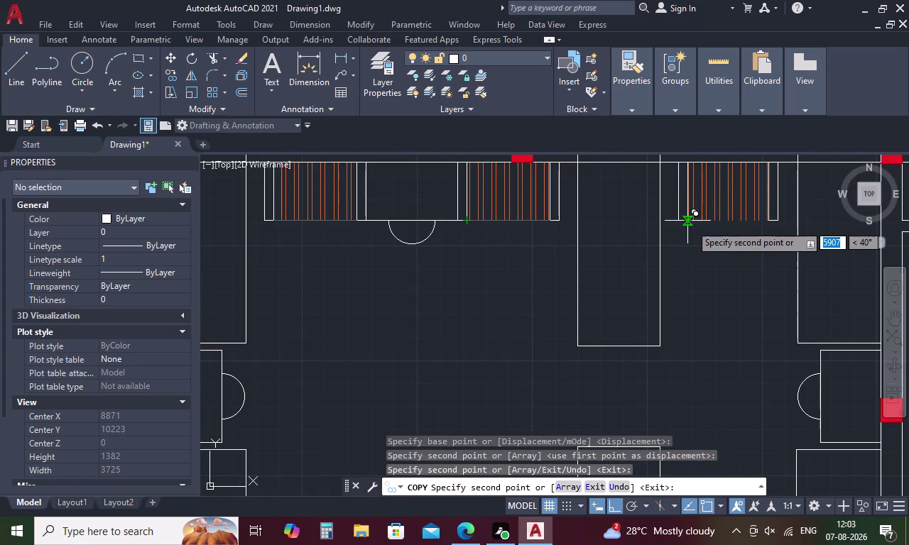
scroll(up, 3)
click(670, 220)
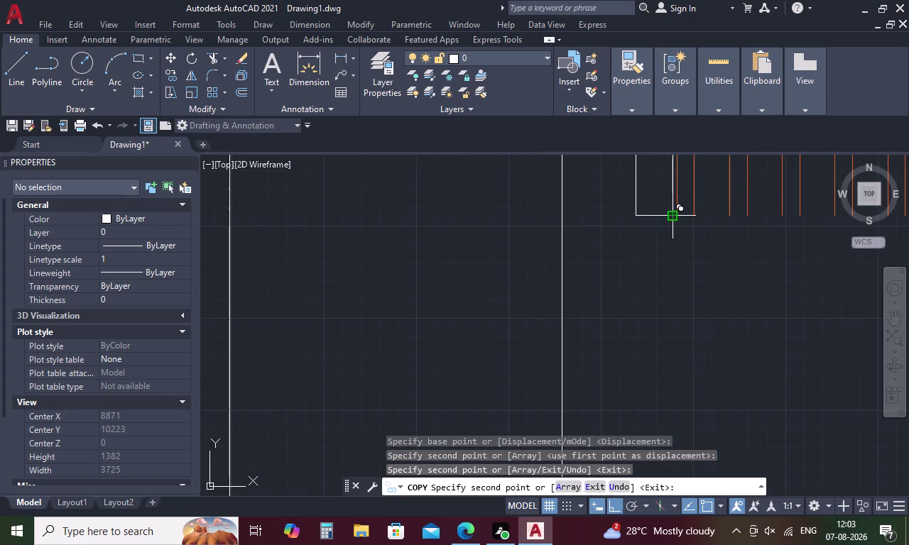
scroll(down, 3)
scroll(down, 3)
middle_drag(577, 368, 569, 166)
scroll(up, 3)
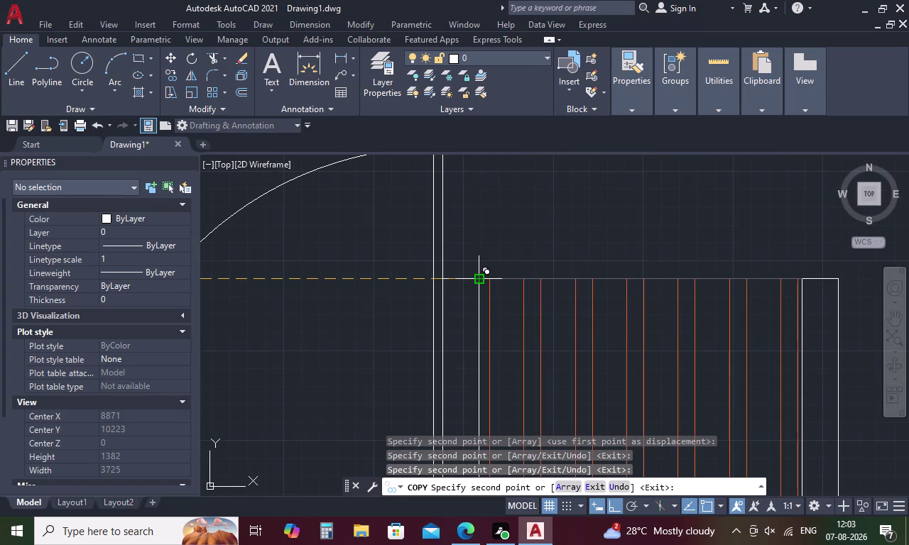
click(481, 279)
Place copies on the remaining lower-row and left-side units, then end the copy.
scroll(down, 3)
middle_drag(682, 277, 452, 289)
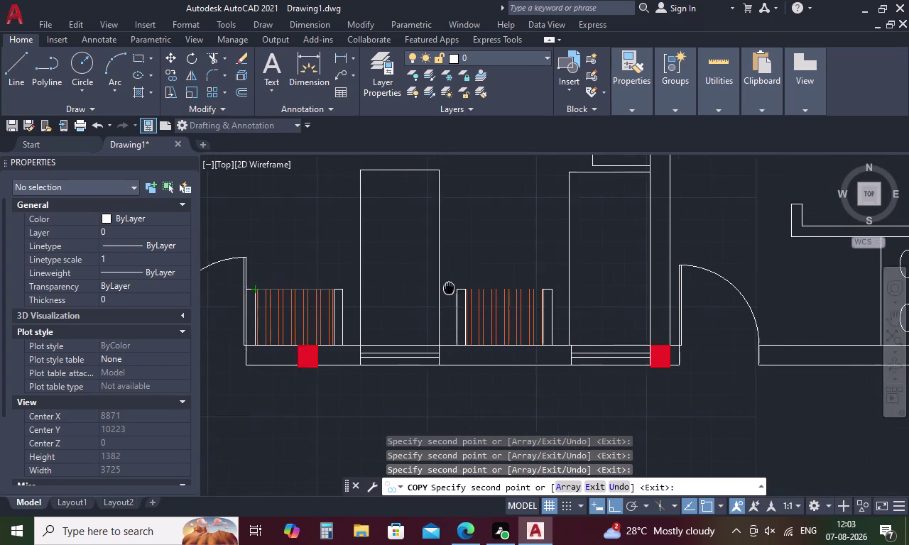
middle_drag(452, 288, 446, 289)
scroll(up, 3)
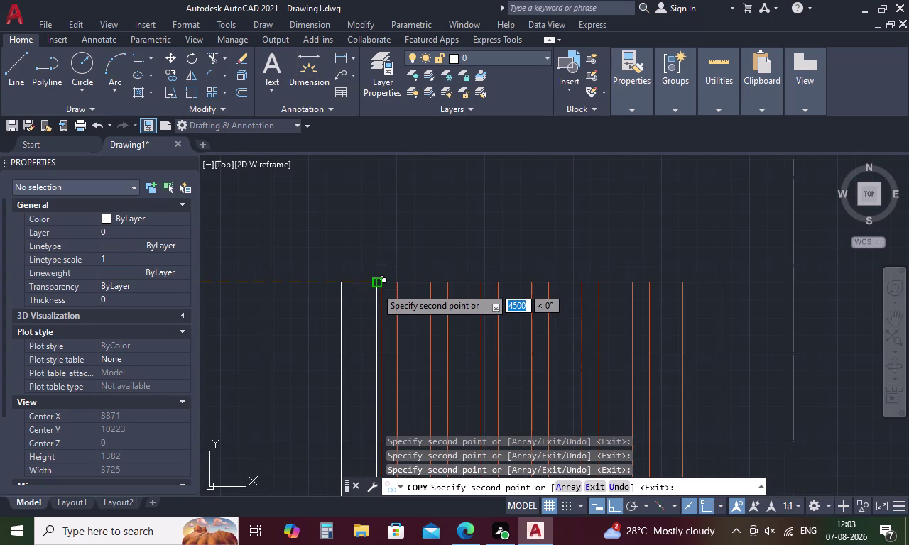
click(379, 283)
scroll(down, 3)
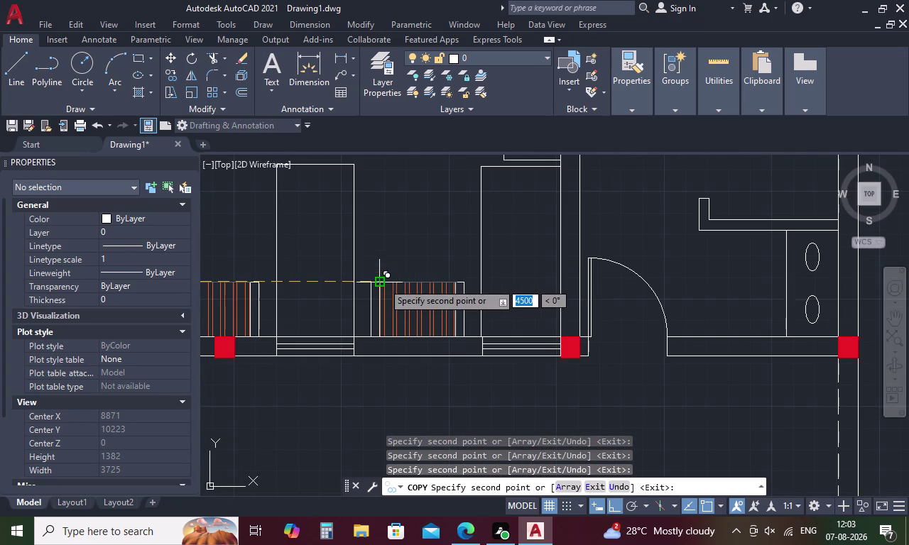
middle_drag(455, 301, 743, 341)
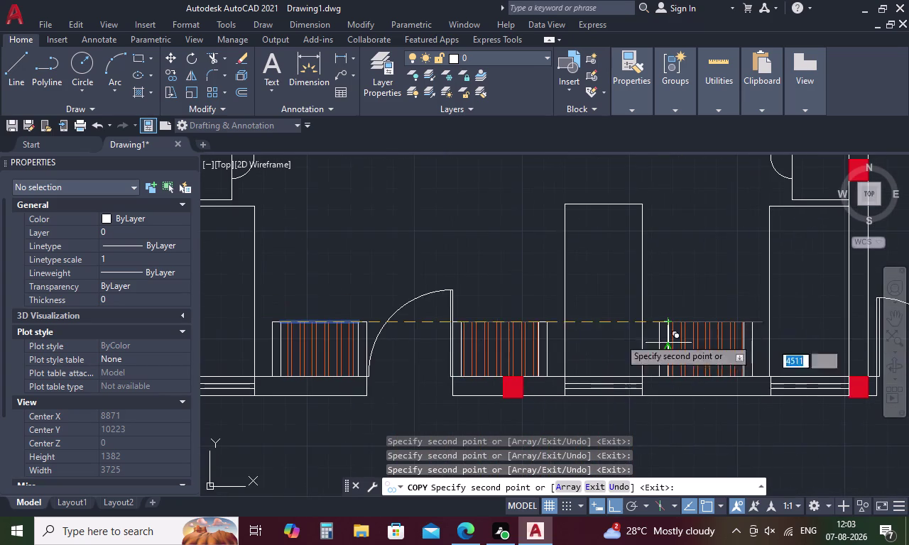
middle_drag(364, 278, 852, 350)
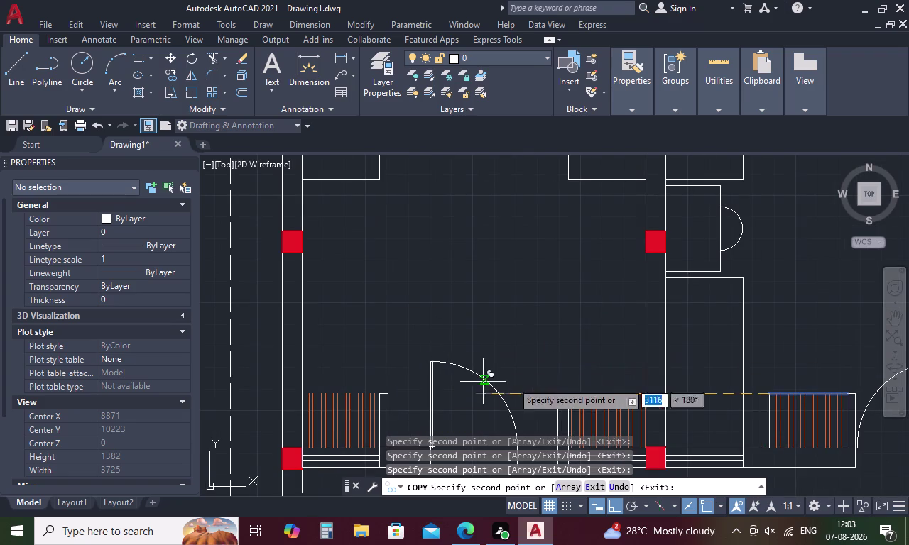
scroll(up, 3)
middle_drag(474, 384, 460, 247)
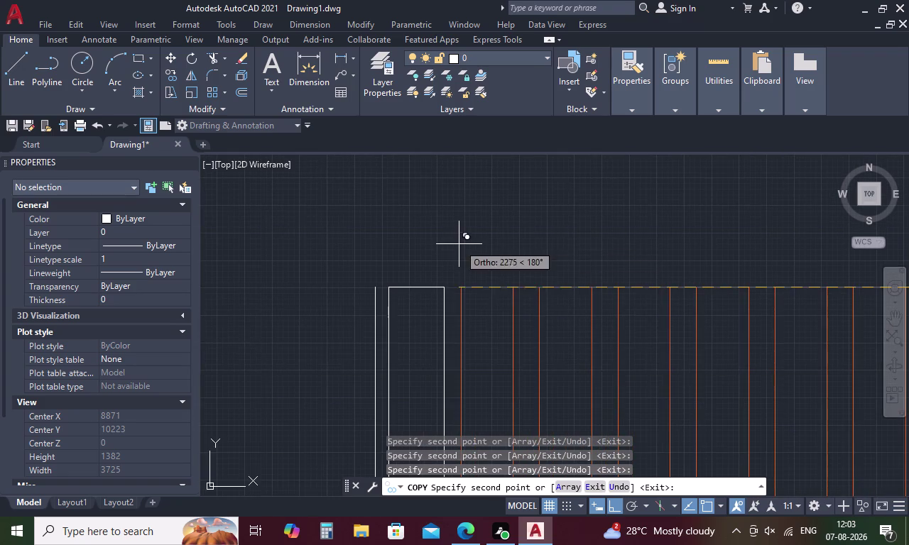
click(443, 292)
scroll(down, 3)
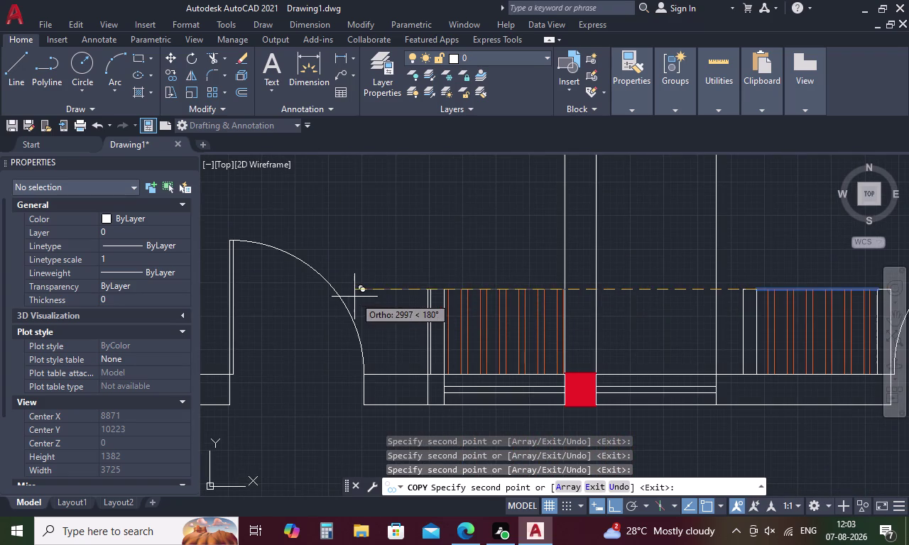
middle_drag(355, 297, 771, 353)
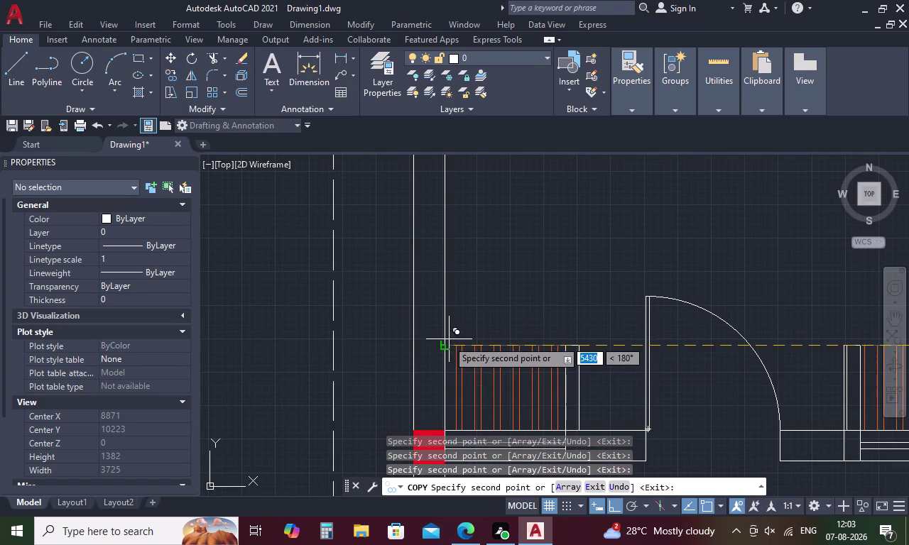
click(448, 345)
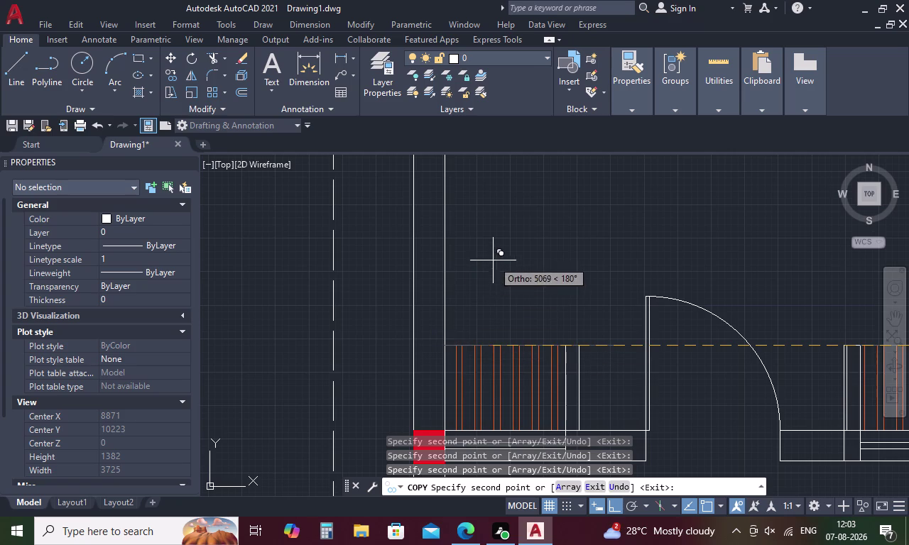
scroll(down, 3)
middle_drag(501, 255, 502, 364)
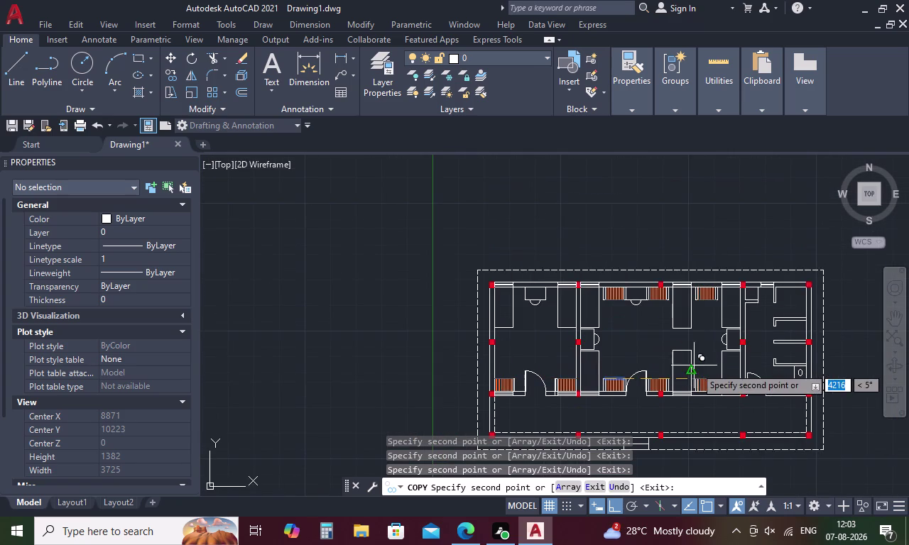
key(Escape)
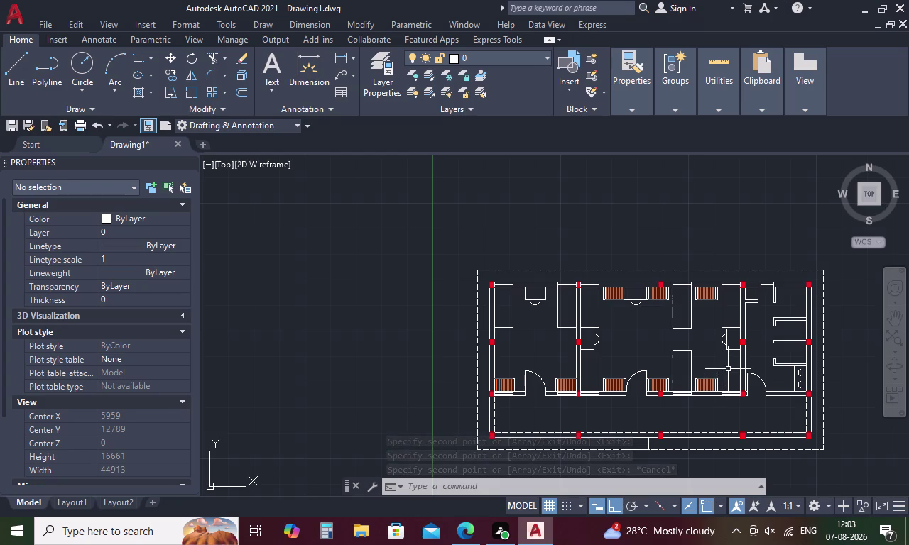
scroll(up, 3)
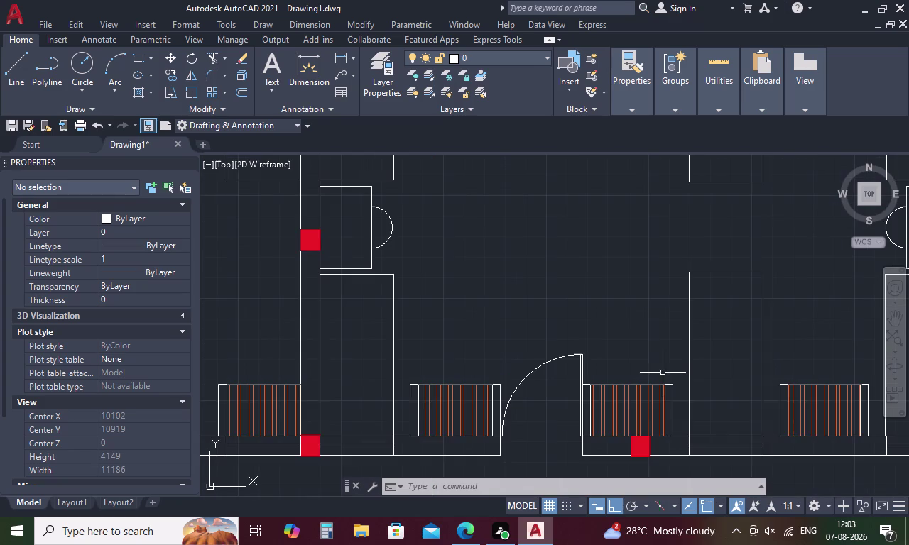
scroll(down, 3)
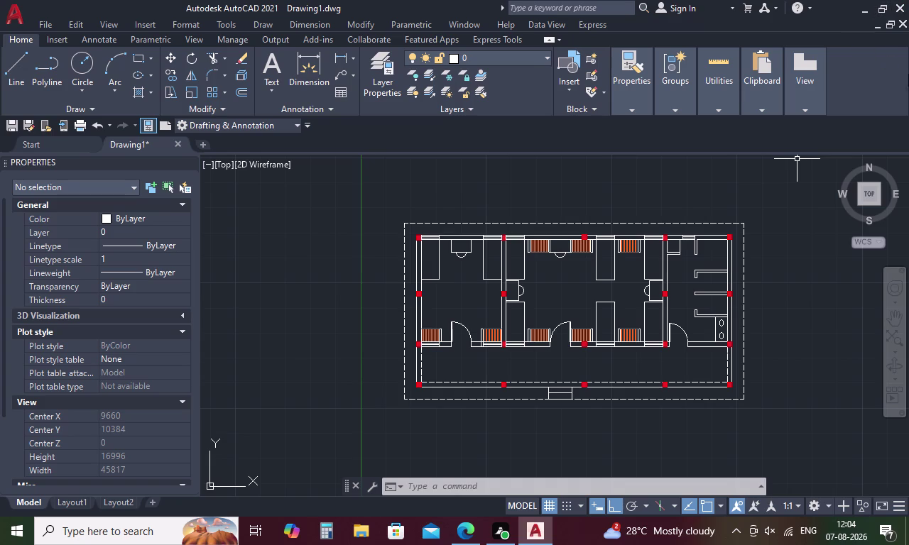
middle_drag(604, 261, 515, 280)
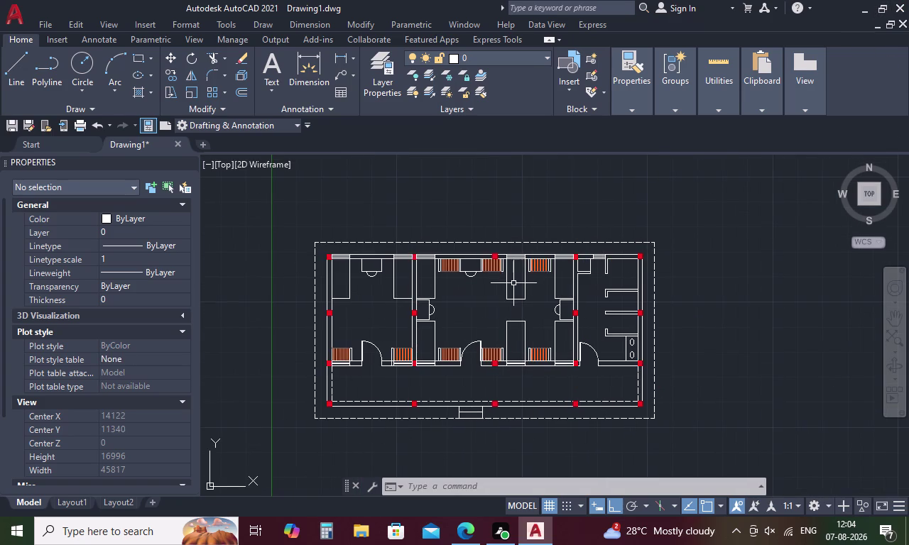
scroll(up, 3)
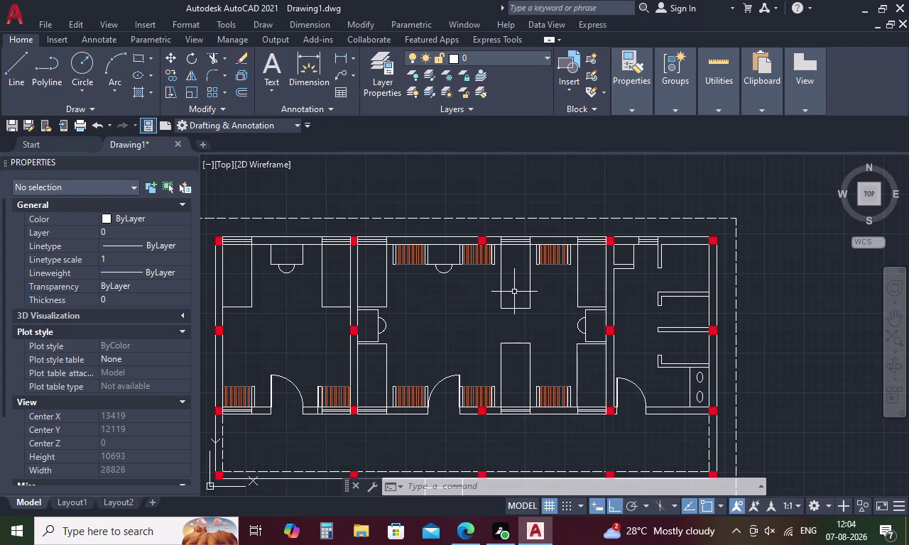
middle_drag(424, 306, 482, 276)
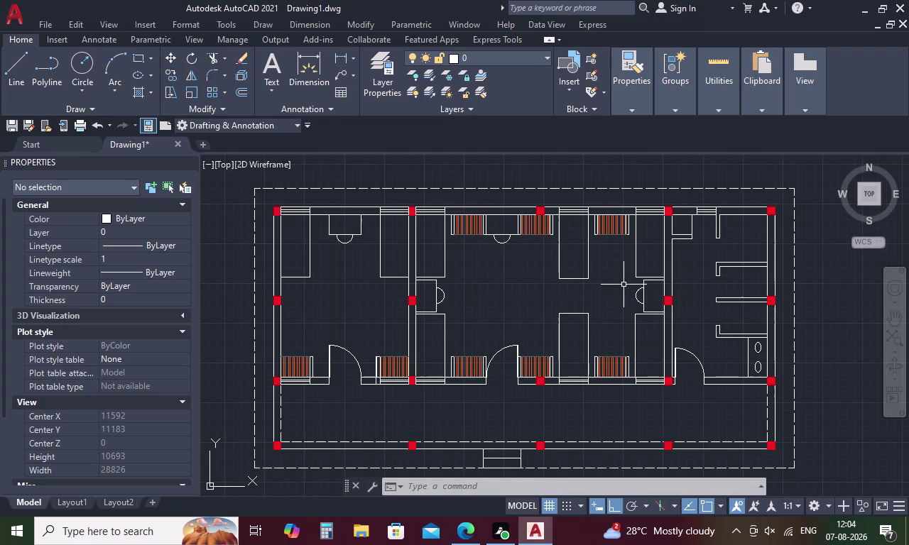
key(Escape)
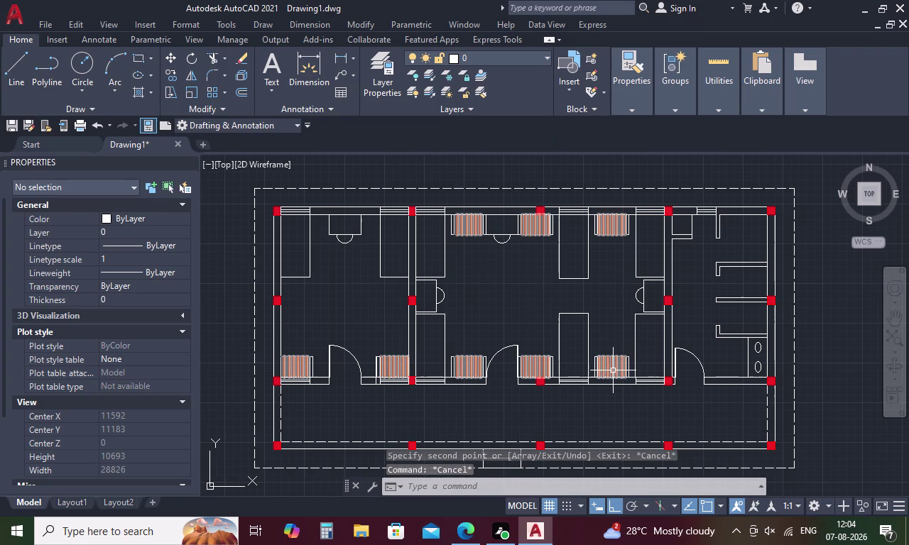
key(d)
key(space)
Modify ISO-25 with Primary Units precision 0 and a Symbols and Arrows arrow size of 300.
click(608, 238)
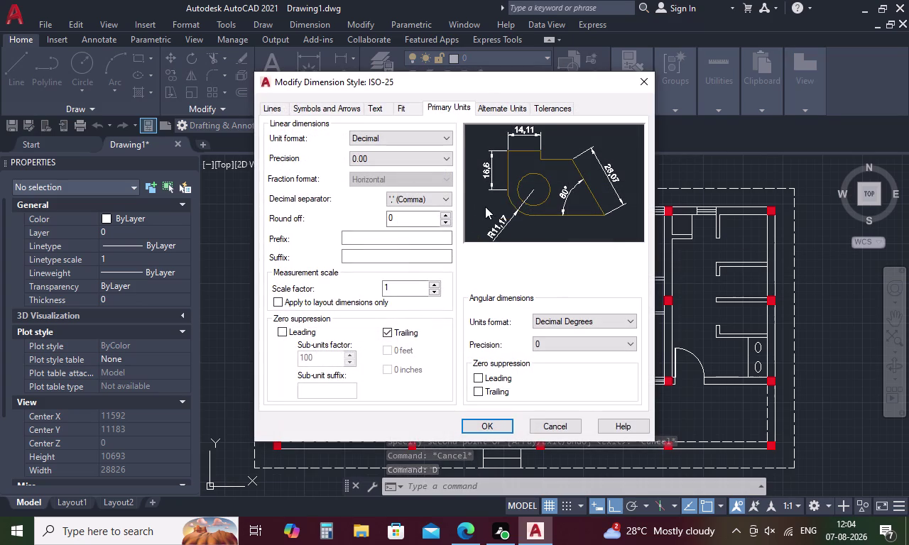
click(377, 156)
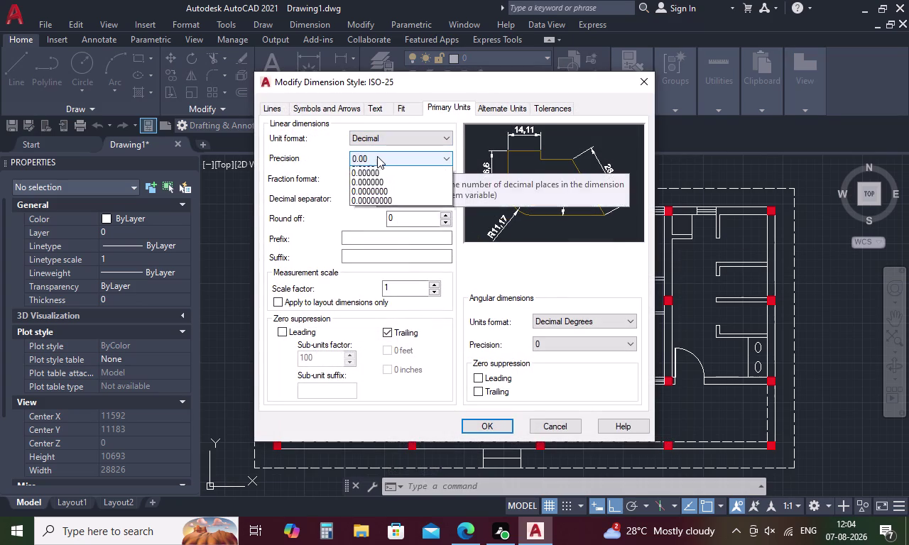
click(375, 171)
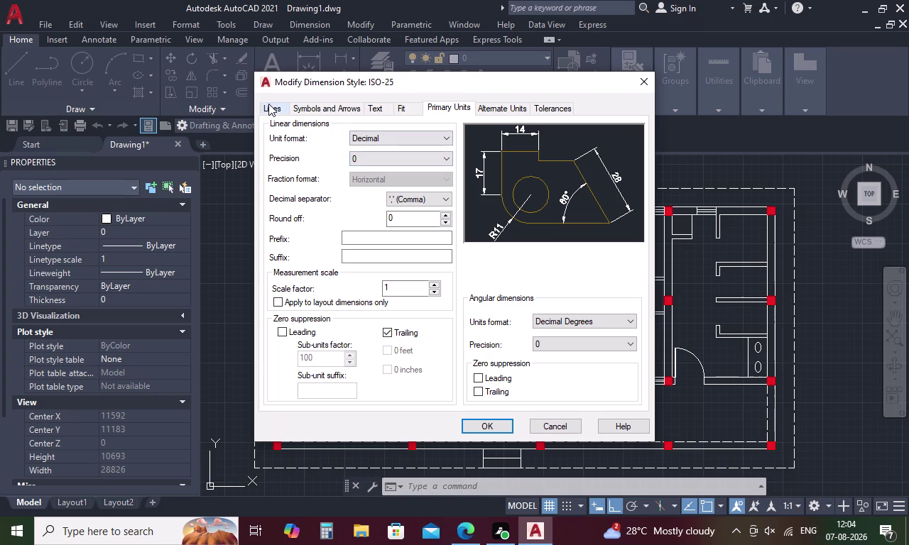
click(332, 109)
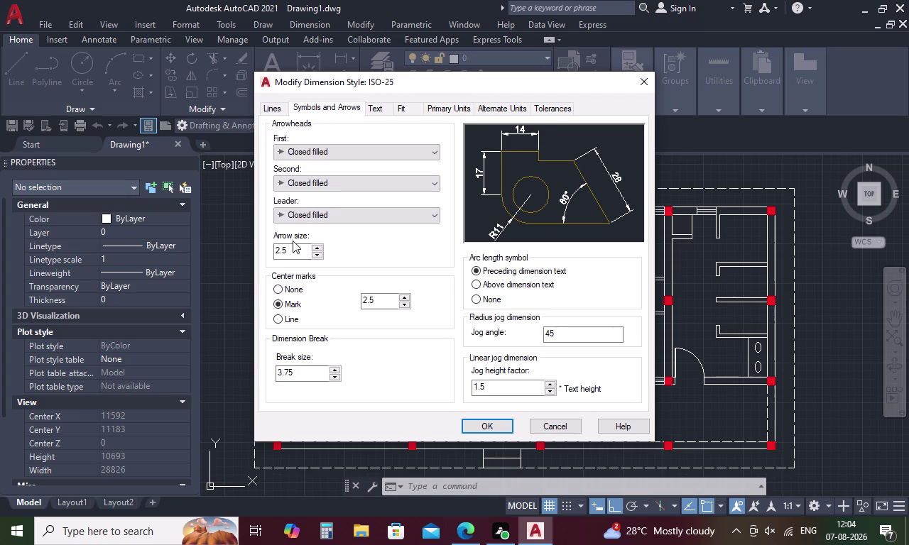
click(292, 241)
click(288, 257)
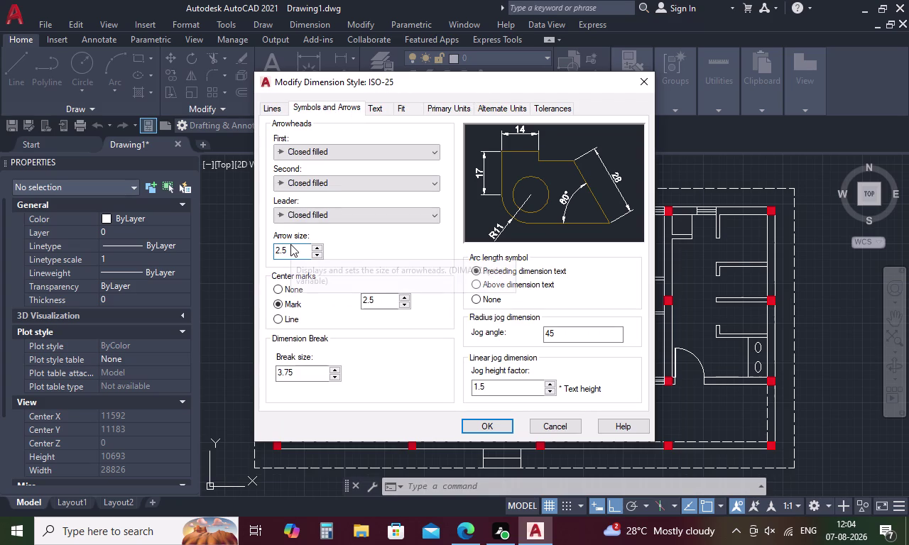
key(BackSpace)
key(BackSpace)
key(BackSpace)
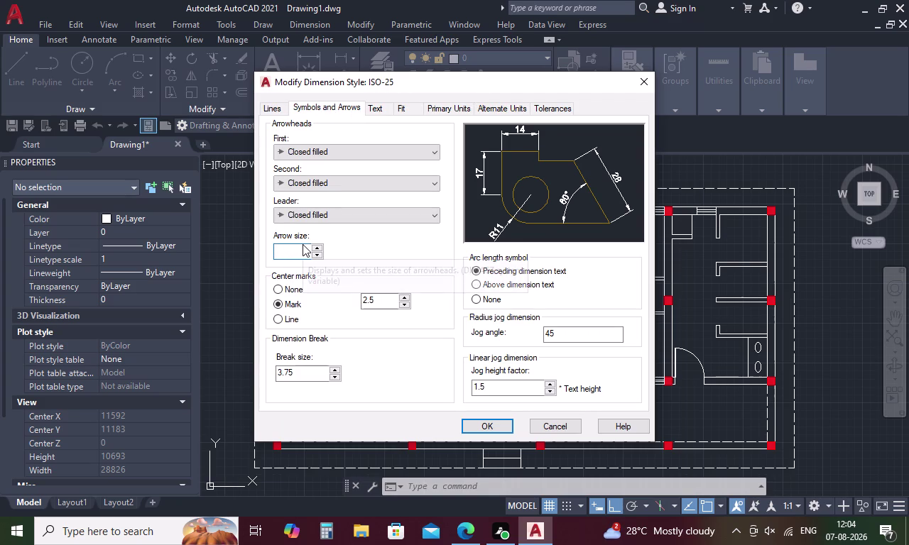
key(3)
text(00)
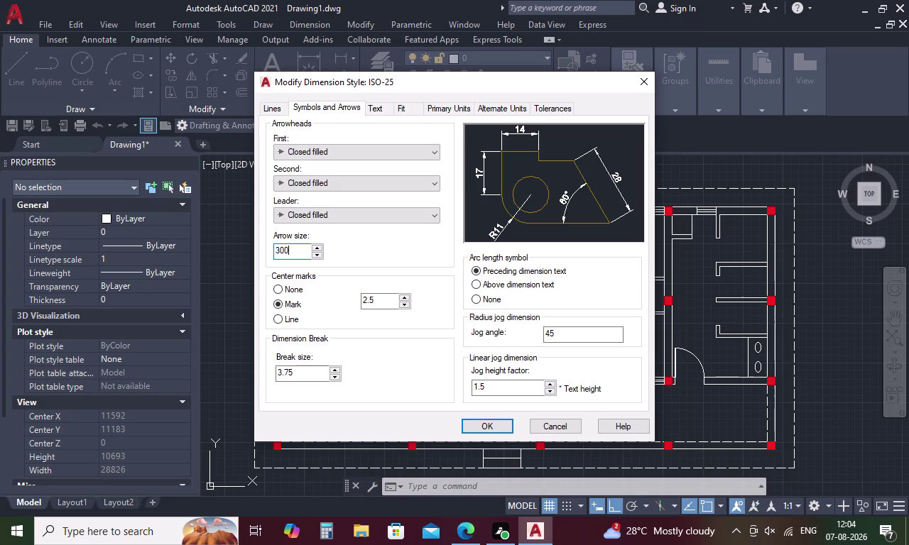
key(space)
Make the ISO-25 dimension lines yellow and the extension lines blue.
click(272, 110)
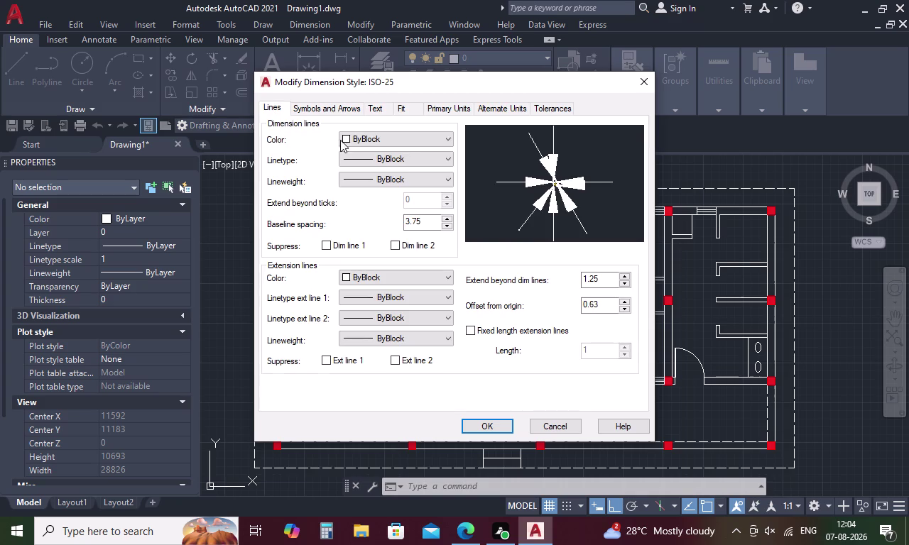
click(445, 137)
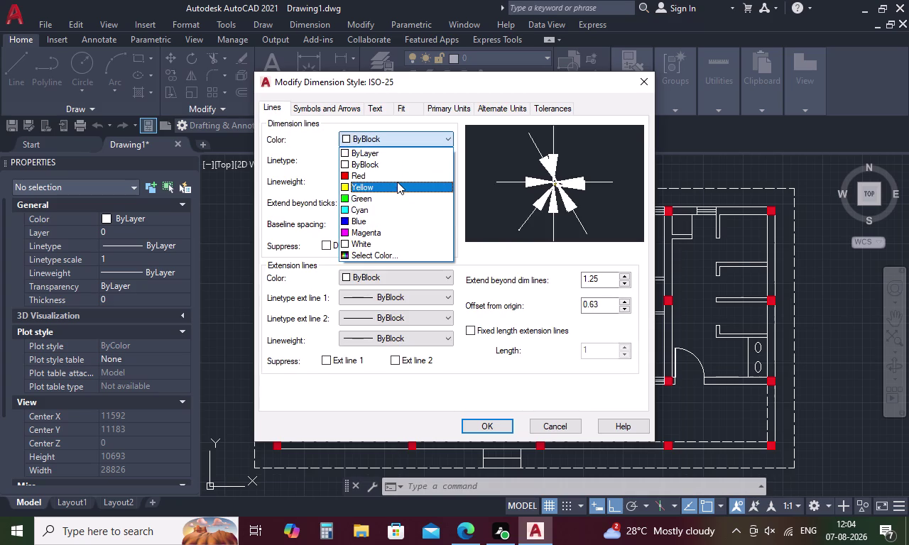
click(397, 182)
click(444, 135)
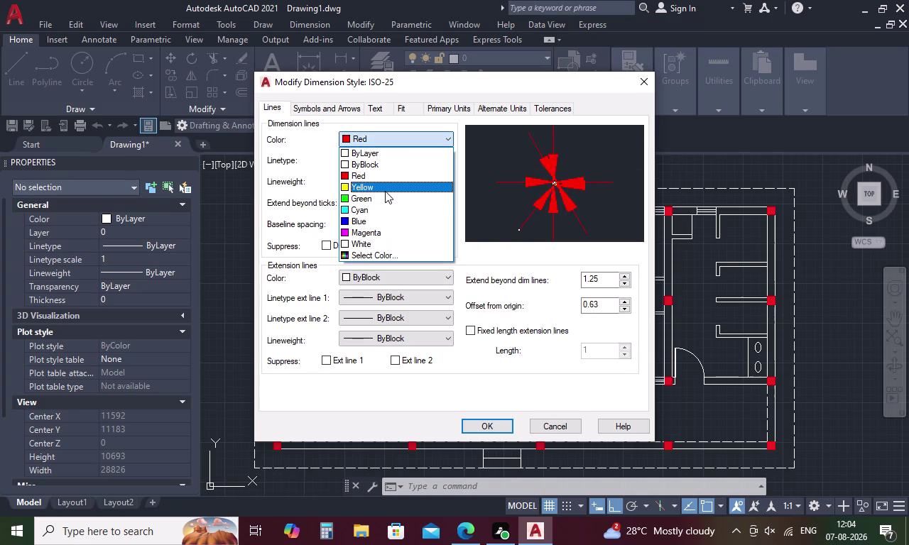
click(385, 191)
click(423, 280)
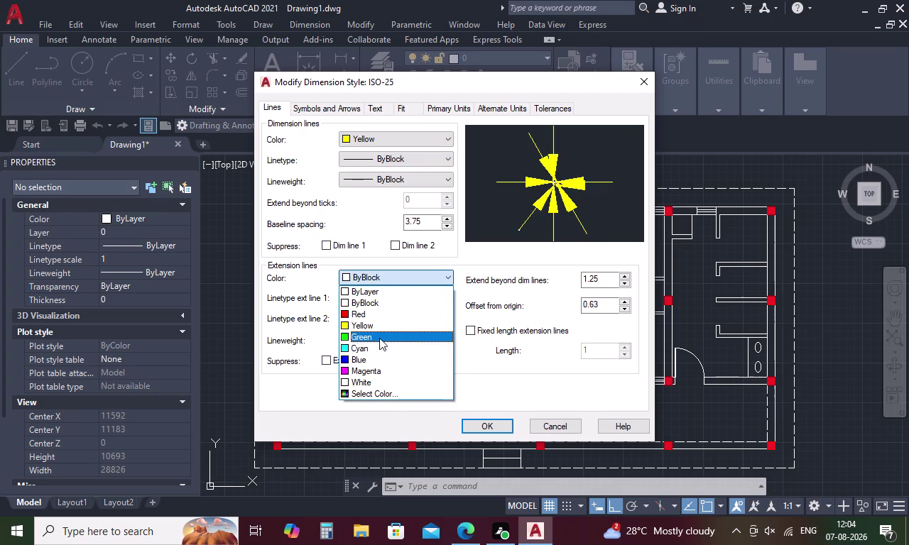
click(380, 357)
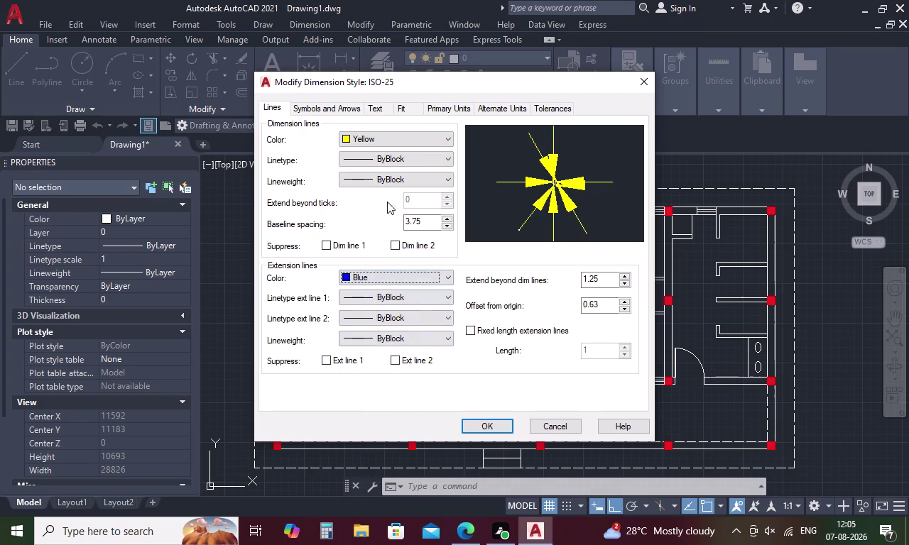
Set the ISO-25 arrowheads to Oblique ticks.
click(318, 102)
click(318, 110)
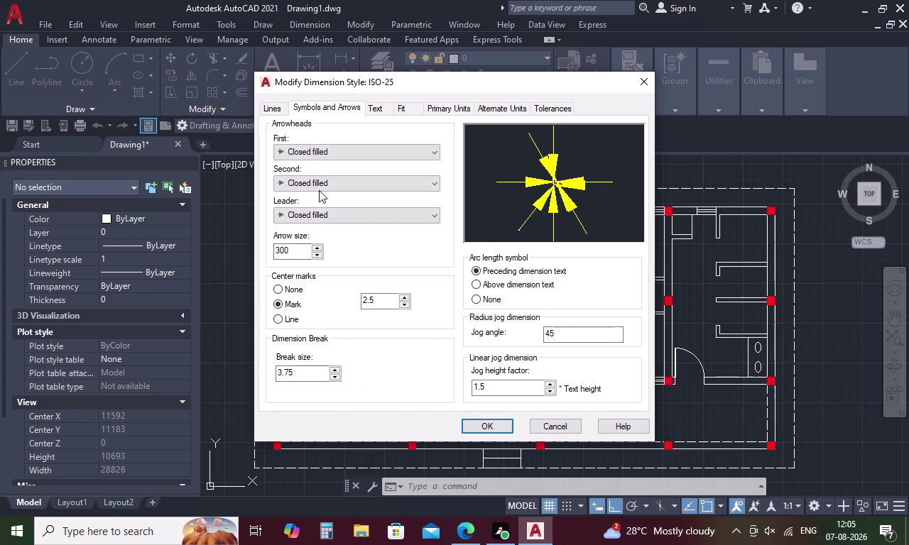
click(293, 247)
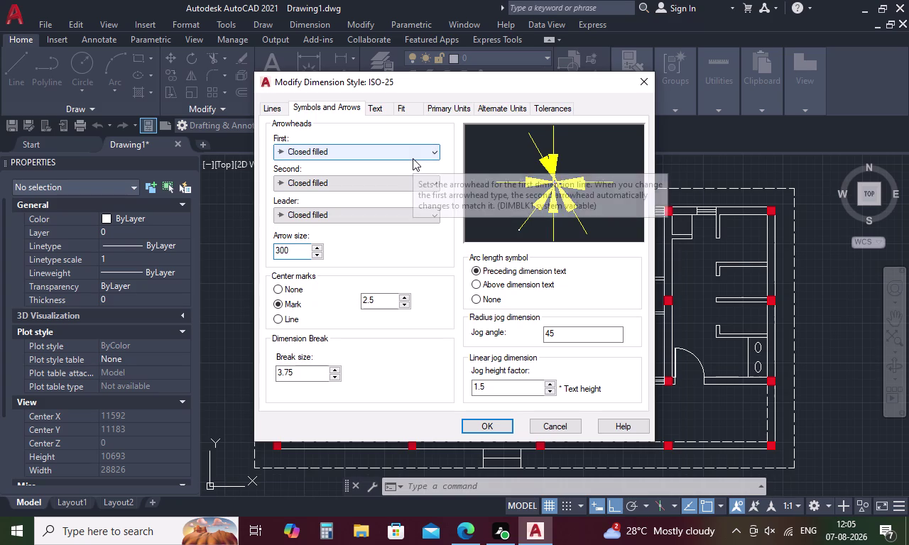
click(426, 151)
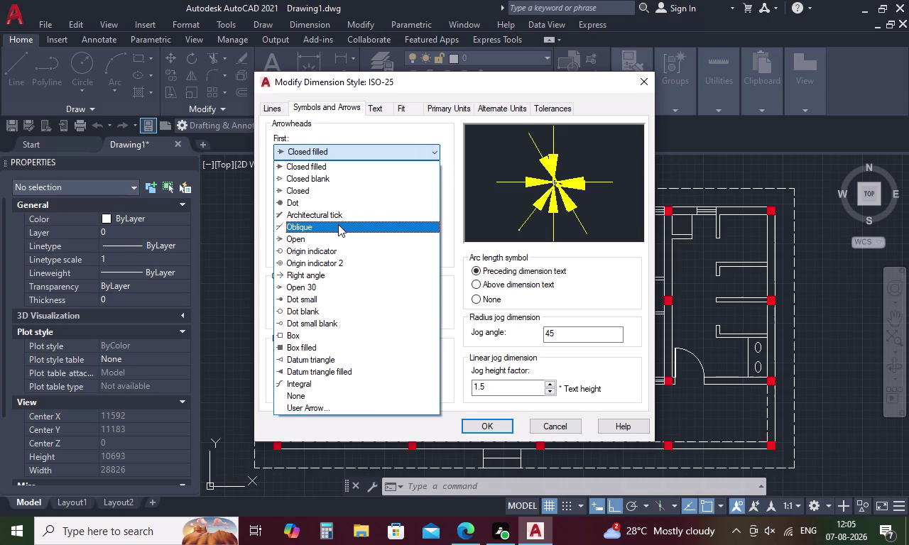
click(338, 225)
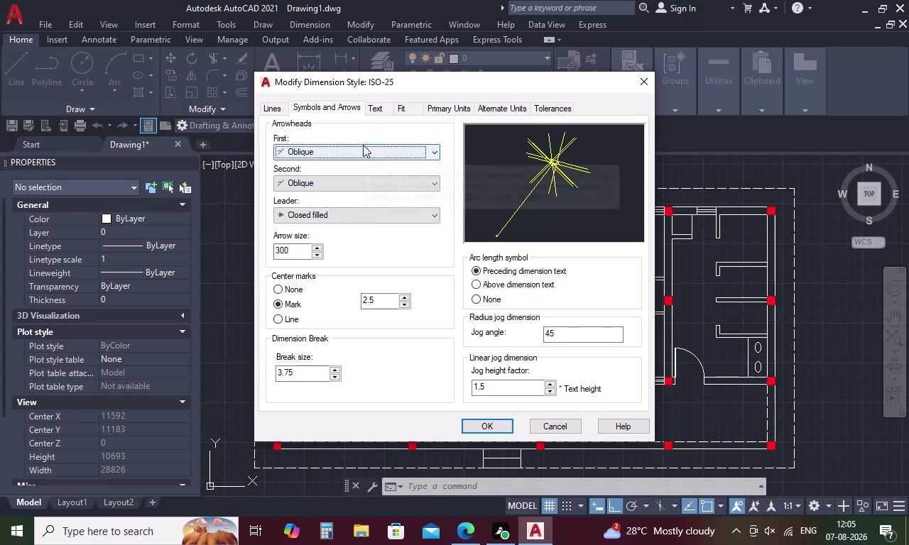
Set the dimension text height to 300.
click(370, 107)
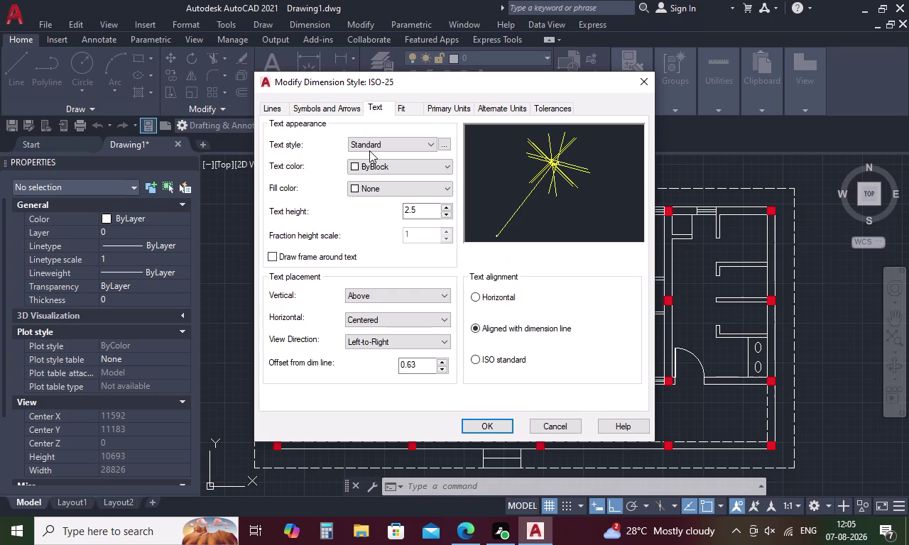
click(420, 207)
key(BackSpace)
key(BackSpace)
key(BackSpace)
text(3)
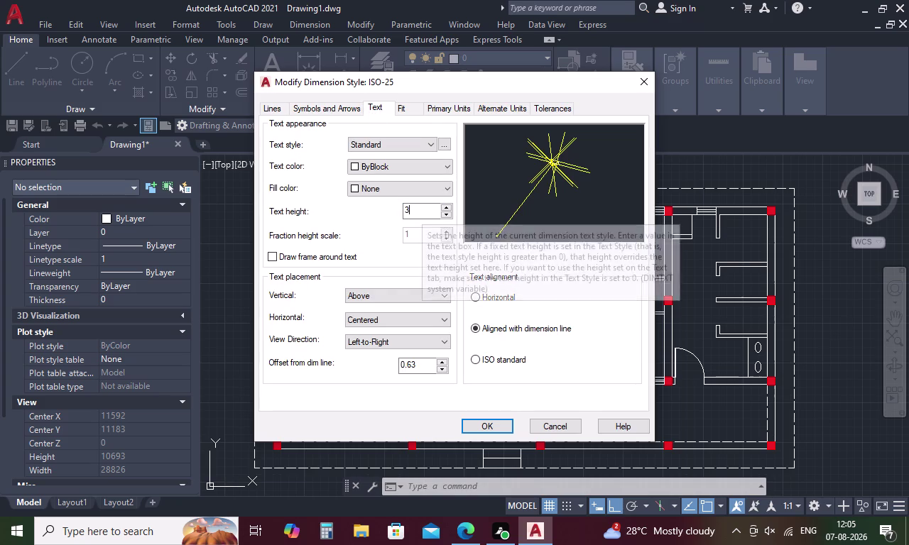
text(00)
key(space)
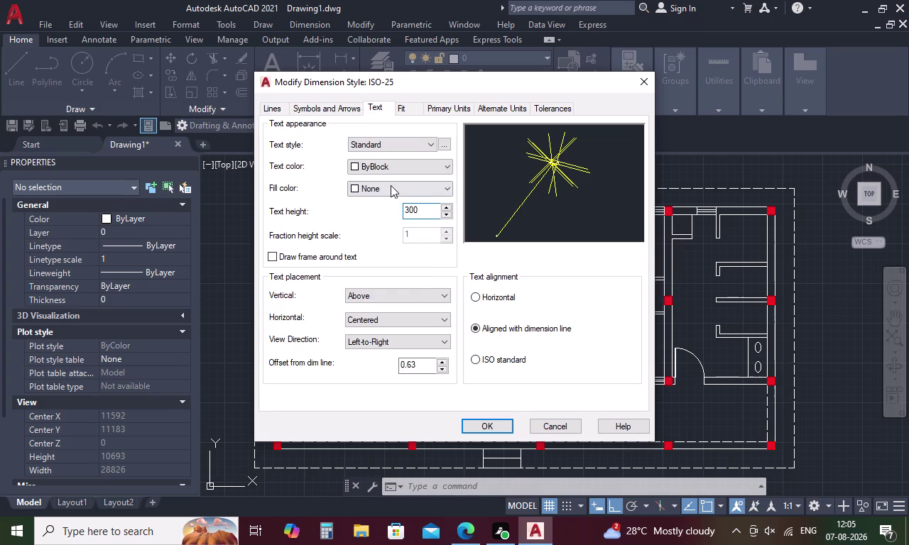
Make the dimension text Magenta, adjust its text placement options and confirm.
click(444, 165)
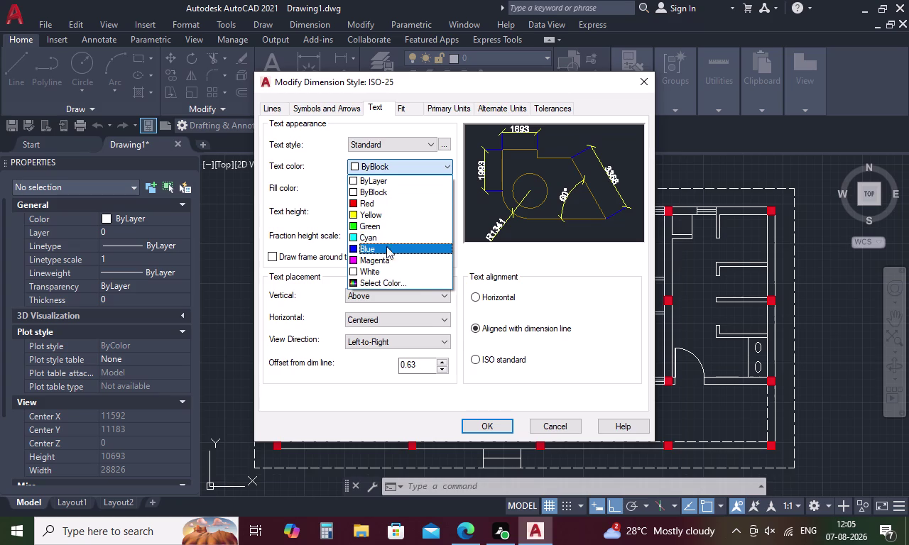
click(366, 262)
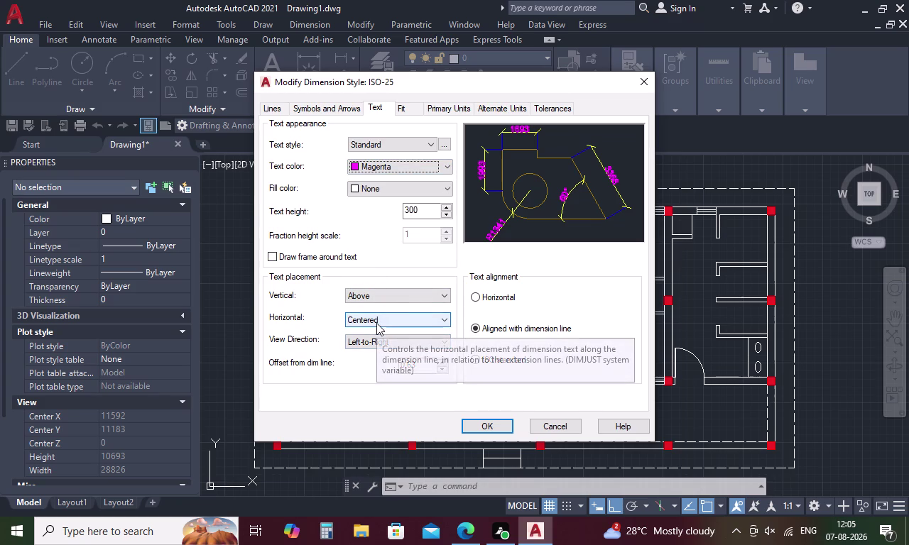
click(443, 293)
click(412, 311)
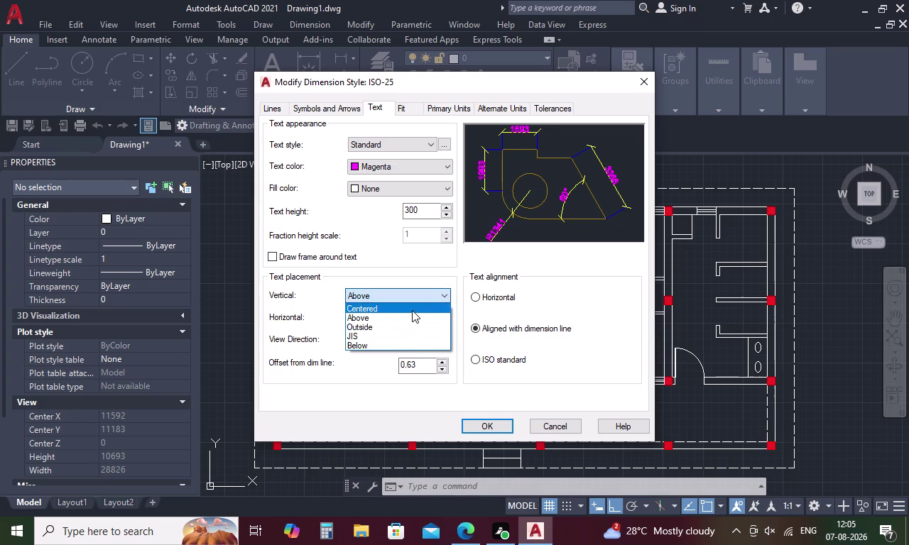
click(500, 424)
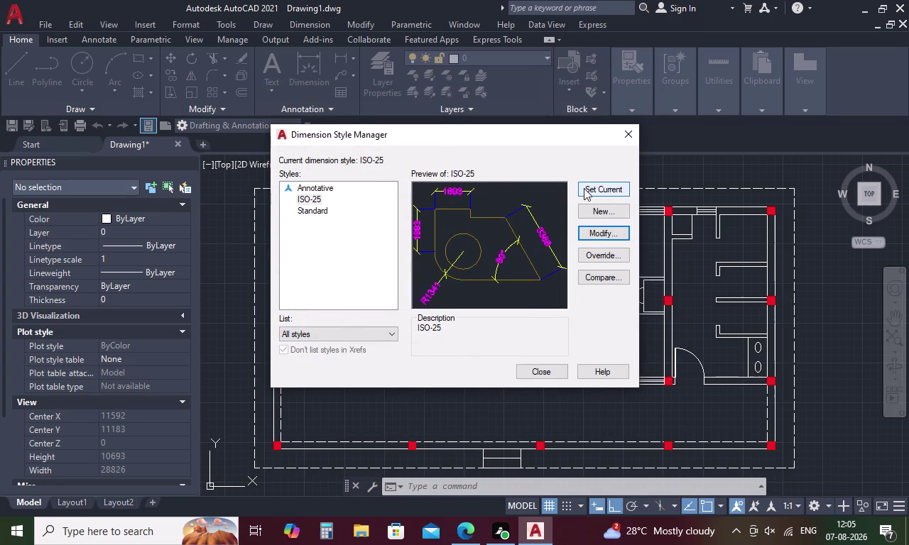
Edit ISO-25 again to set vertical text placement to Above, and confirm.
click(585, 239)
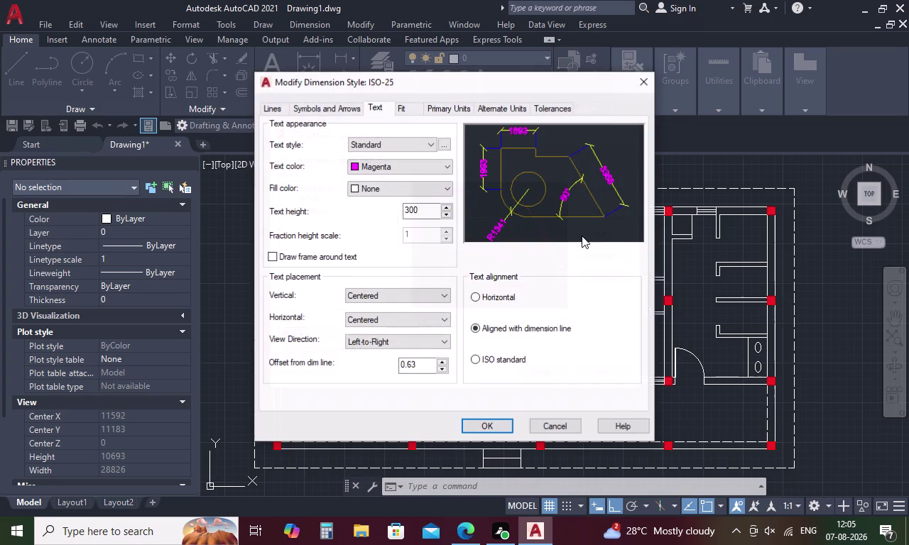
click(444, 296)
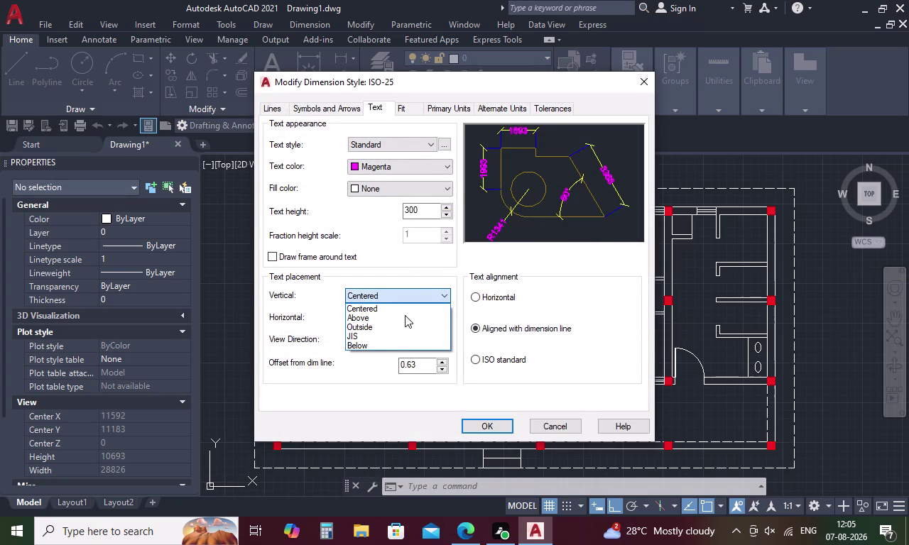
click(391, 313)
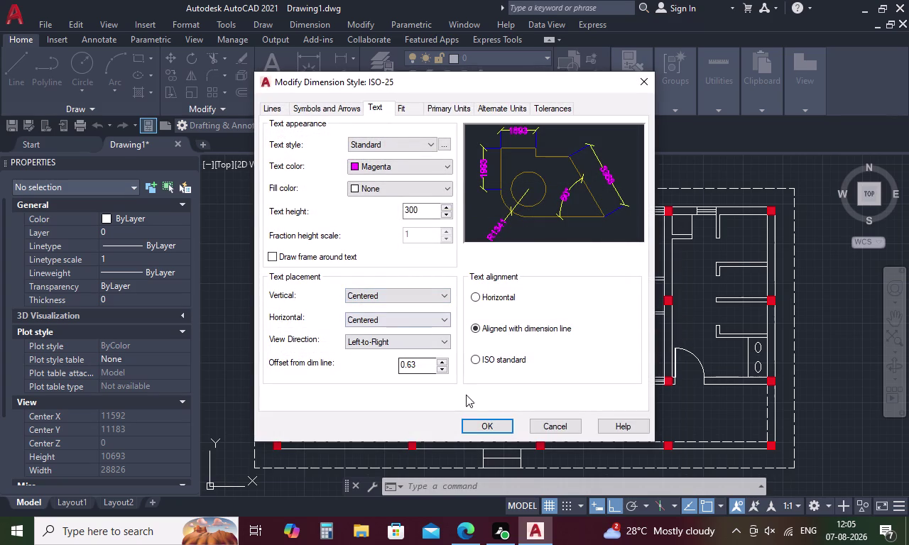
click(436, 290)
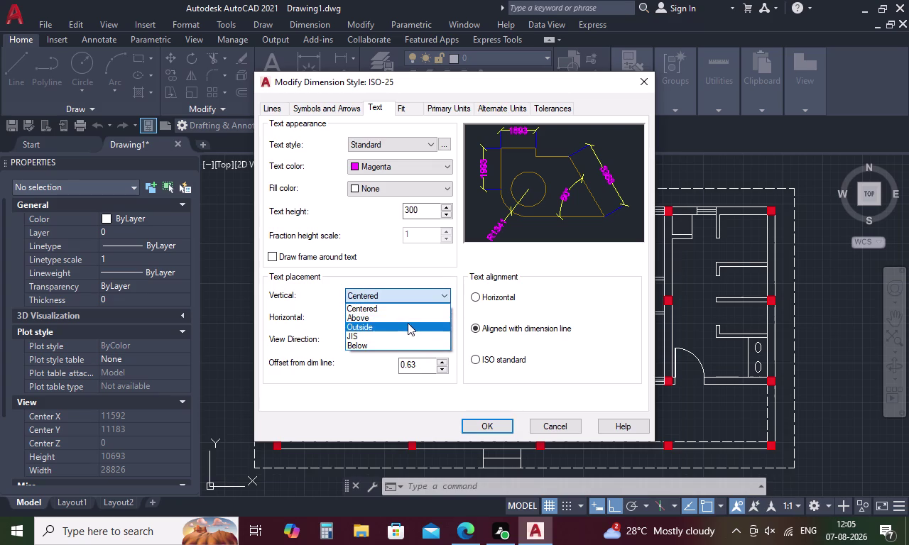
click(407, 319)
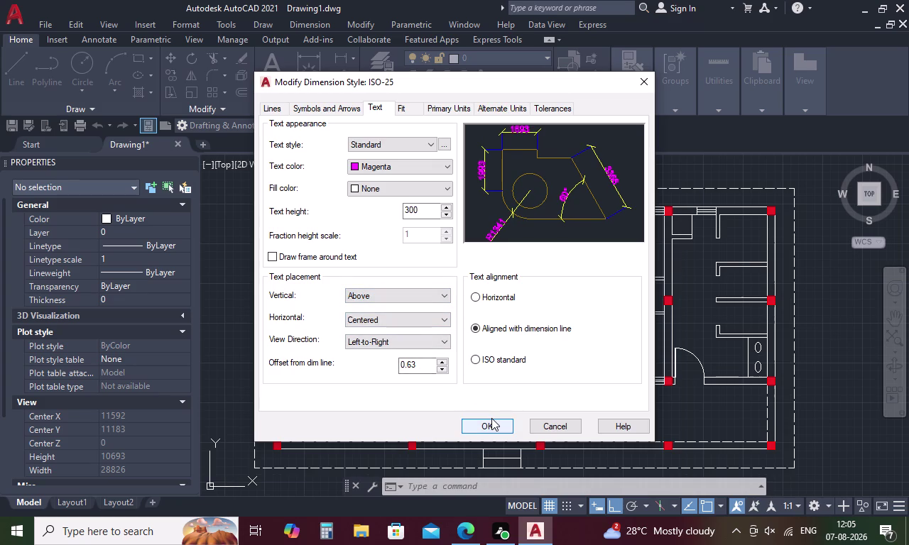
click(491, 419)
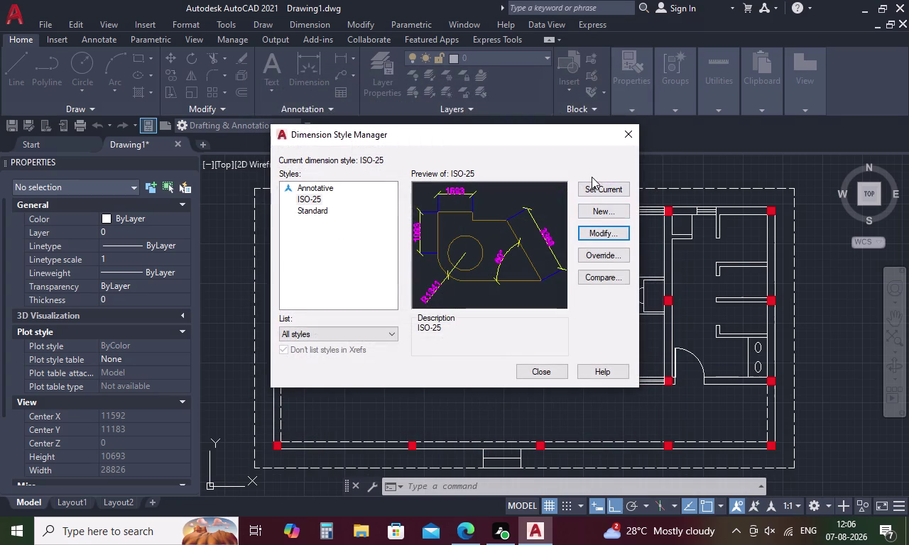
Make ISO-25 the current style and close the Dimension Style Manager.
click(589, 191)
click(532, 374)
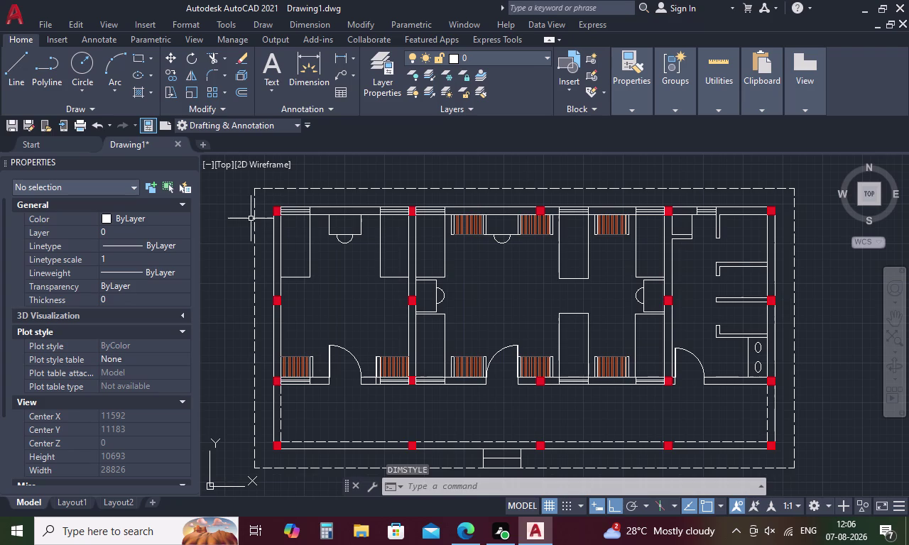
key(space)
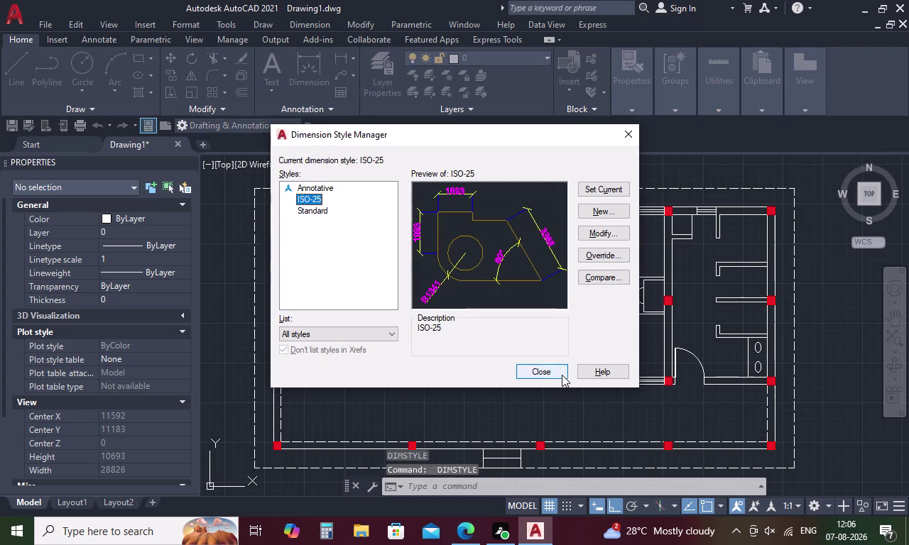
Dimension the top wall from its top-left to top-right outer corner, placing 15720 above.
click(535, 367)
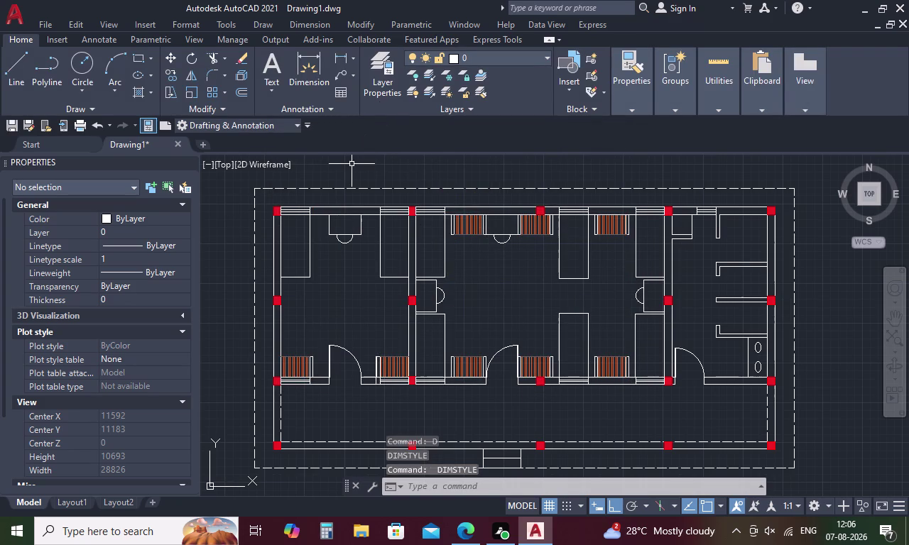
click(339, 53)
scroll(up, 3)
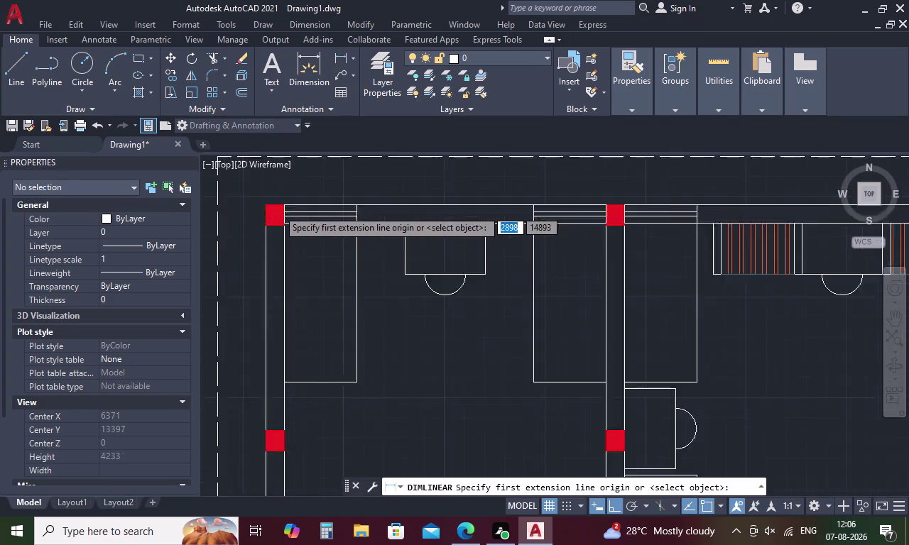
scroll(up, 3)
click(246, 198)
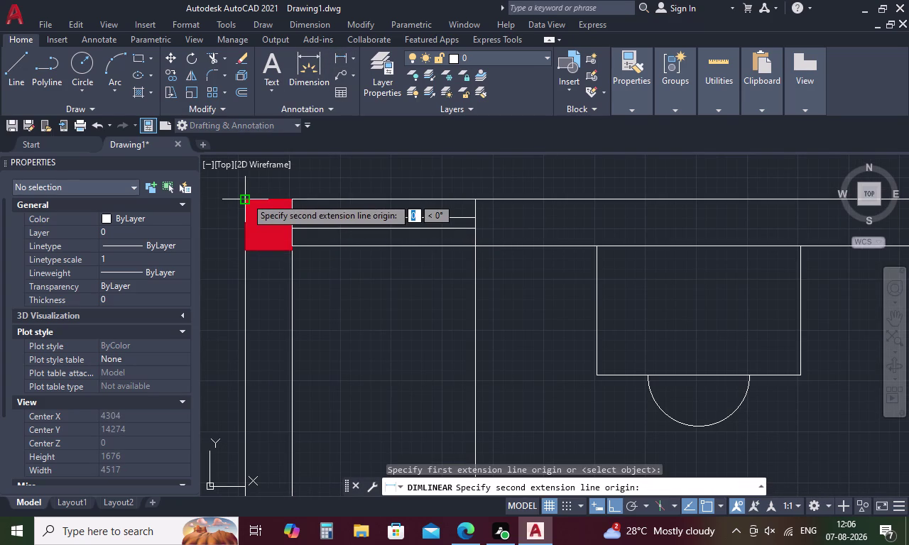
scroll(down, 3)
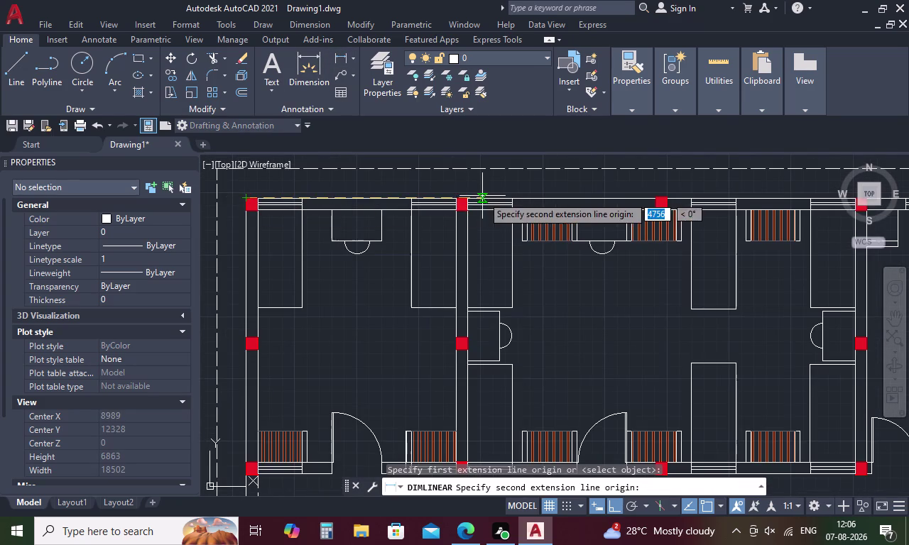
middle_drag(482, 196, 250, 212)
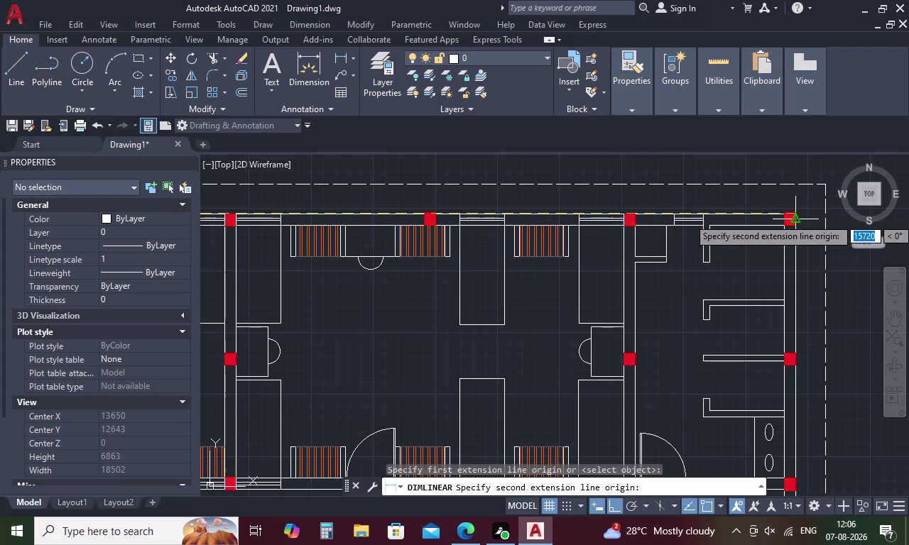
scroll(up, 3)
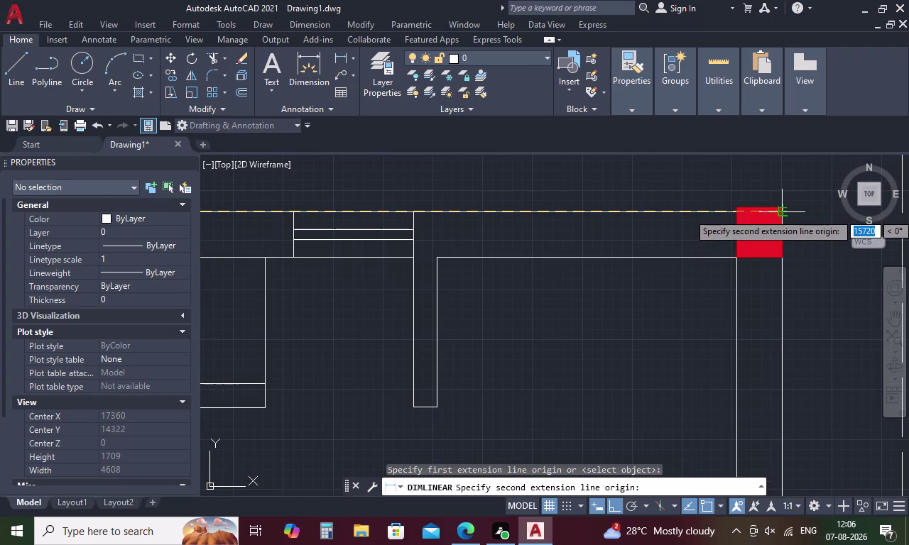
click(785, 213)
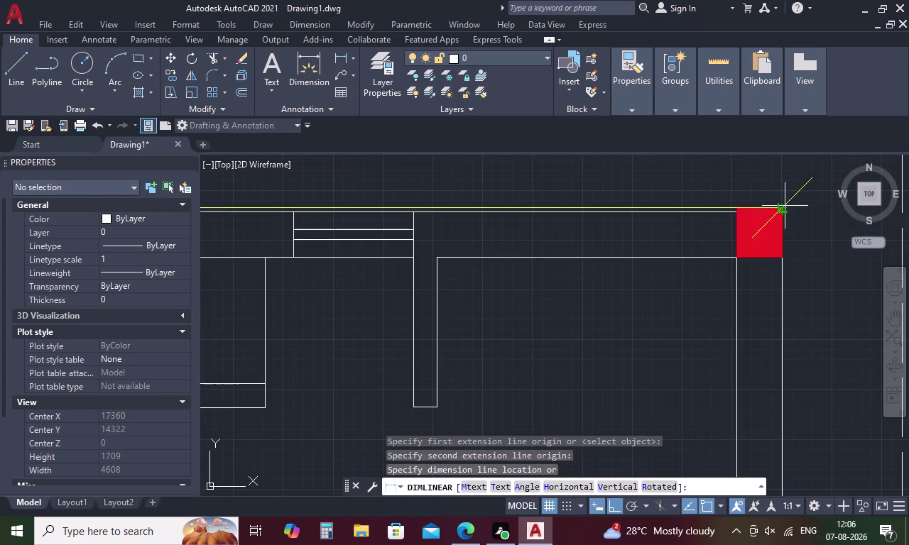
scroll(down, 3)
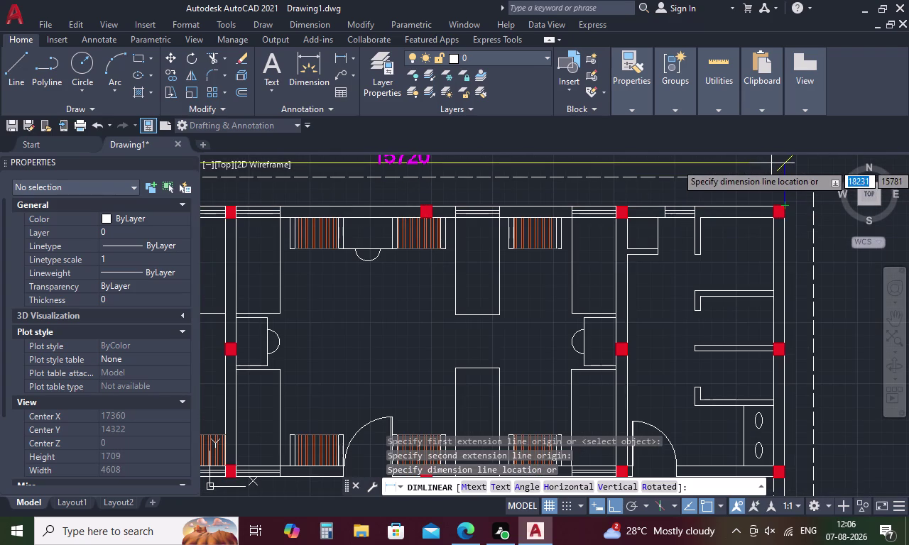
middle_drag(771, 164, 800, 264)
click(799, 217)
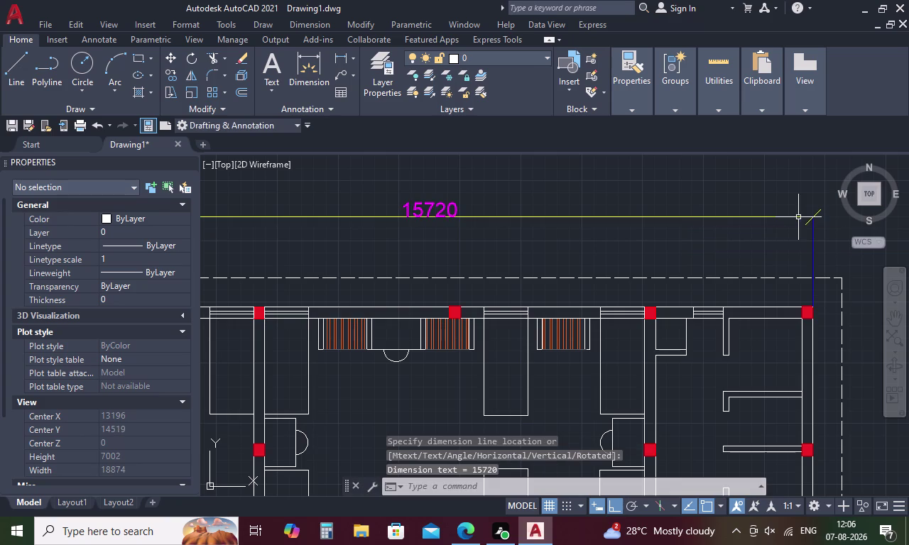
scroll(down, 3)
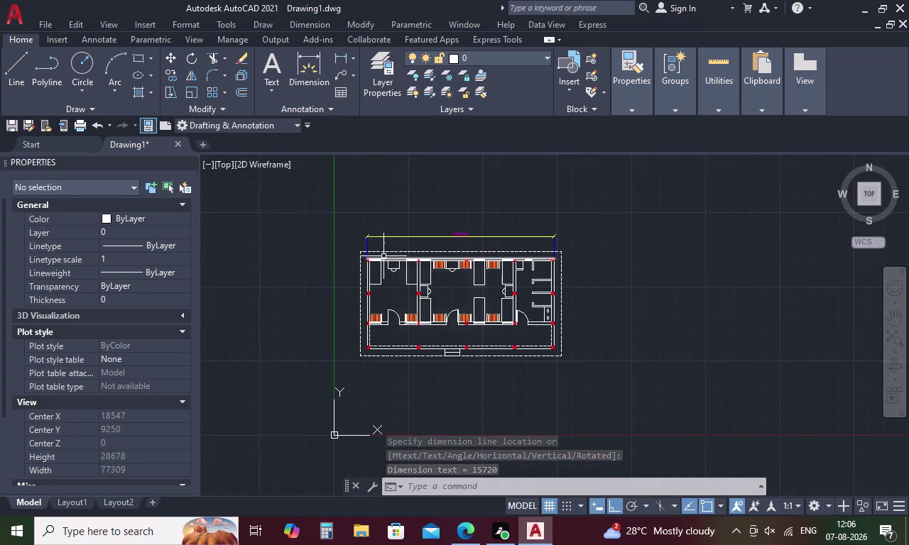
key(space)
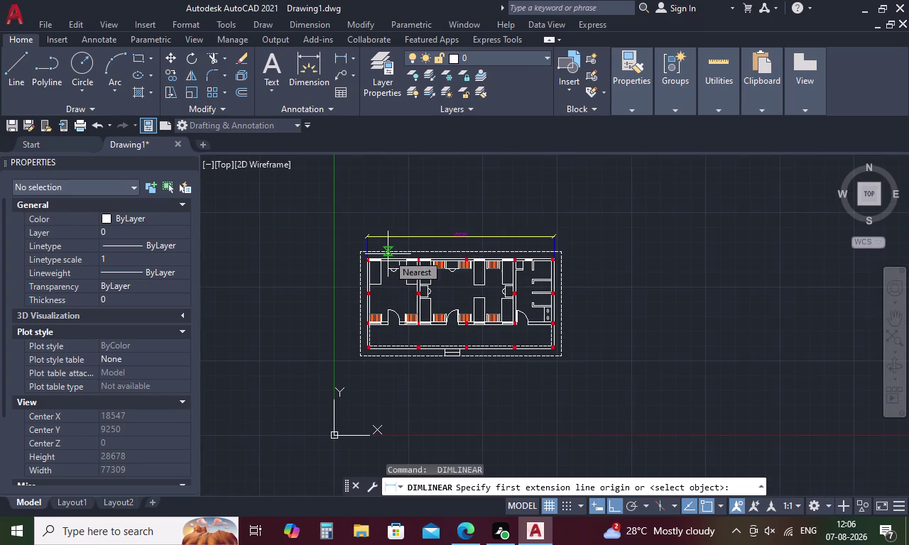
Place a 230 dimension across the top-left column's wall thickness, then switch to Annotate.
scroll(up, 3)
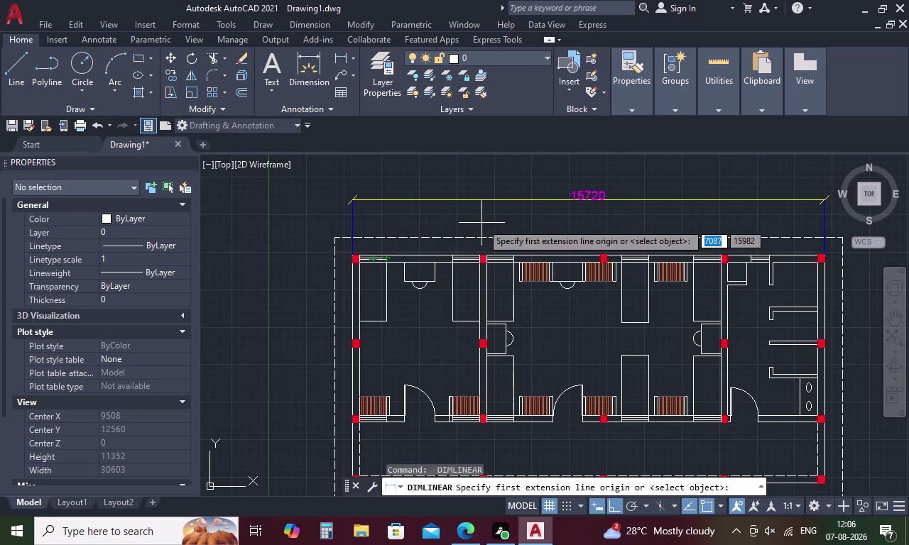
scroll(up, 3)
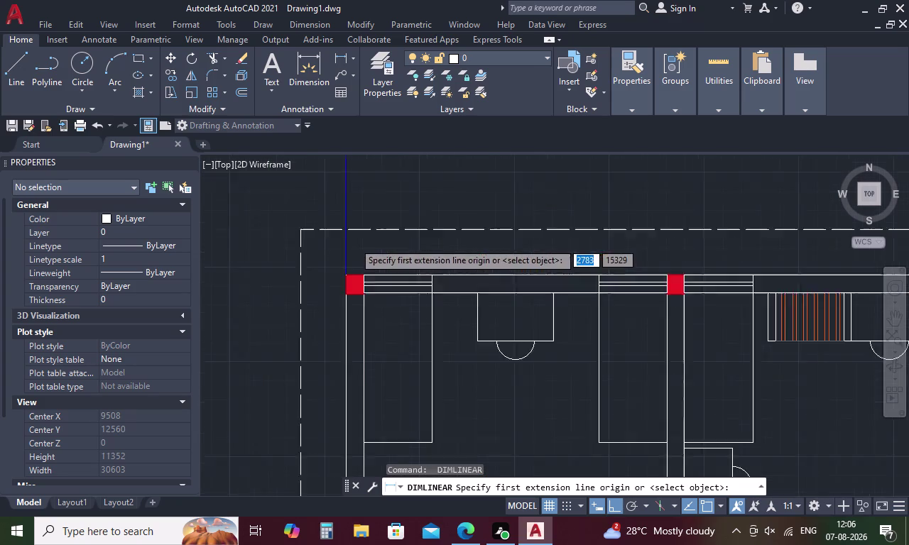
click(343, 296)
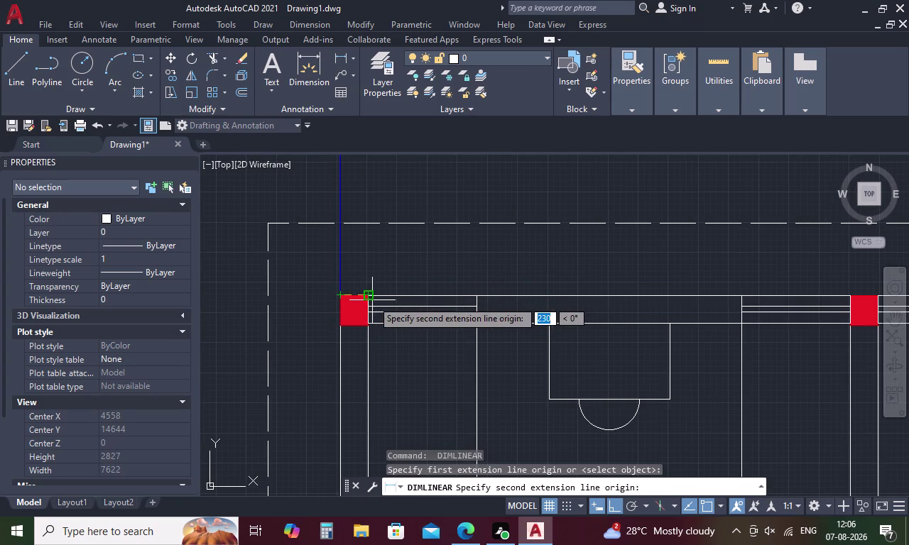
click(368, 298)
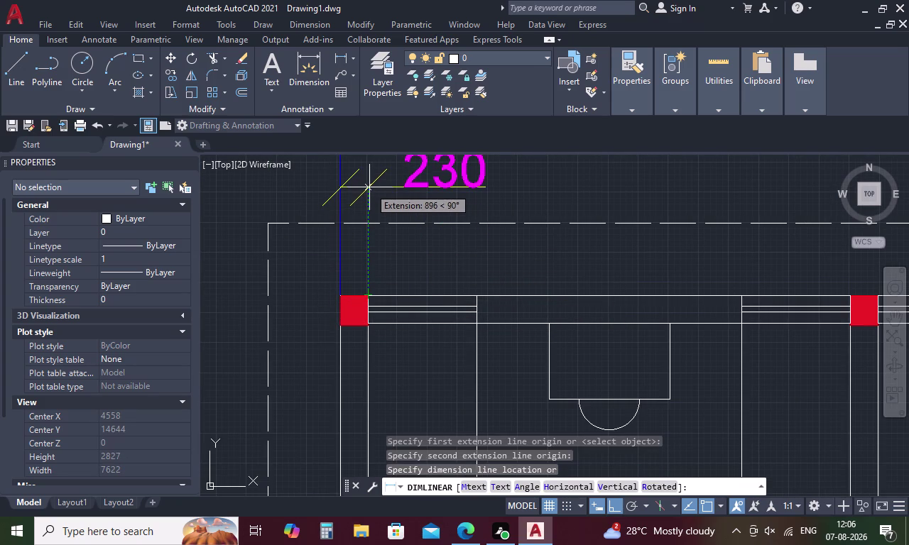
click(369, 188)
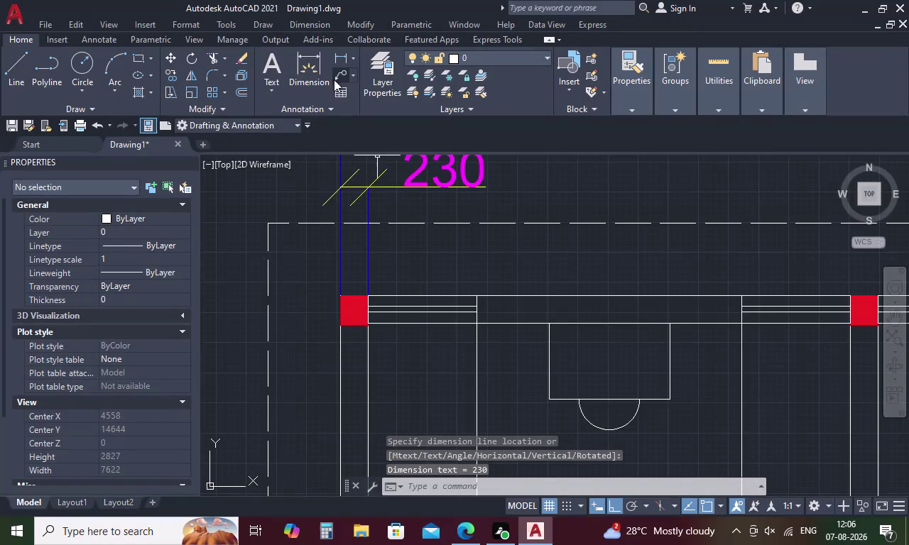
click(87, 38)
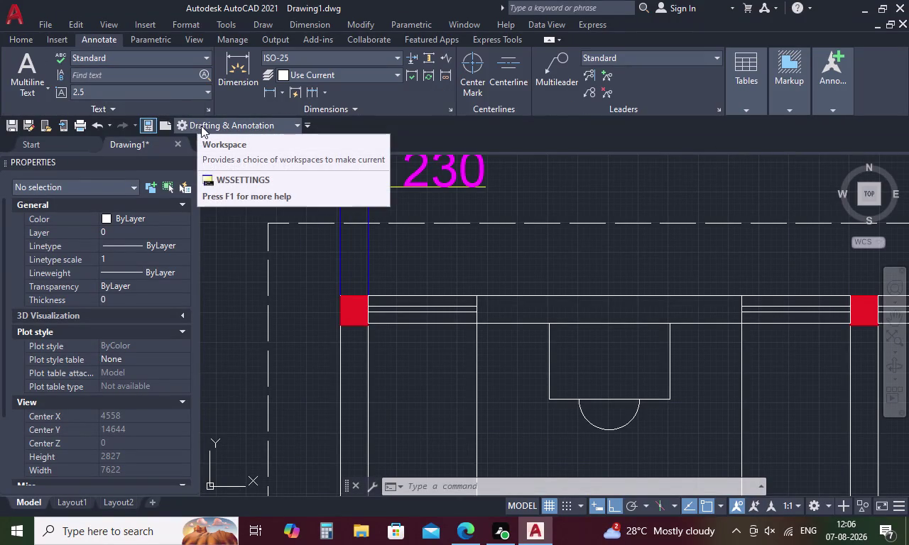
click(306, 90)
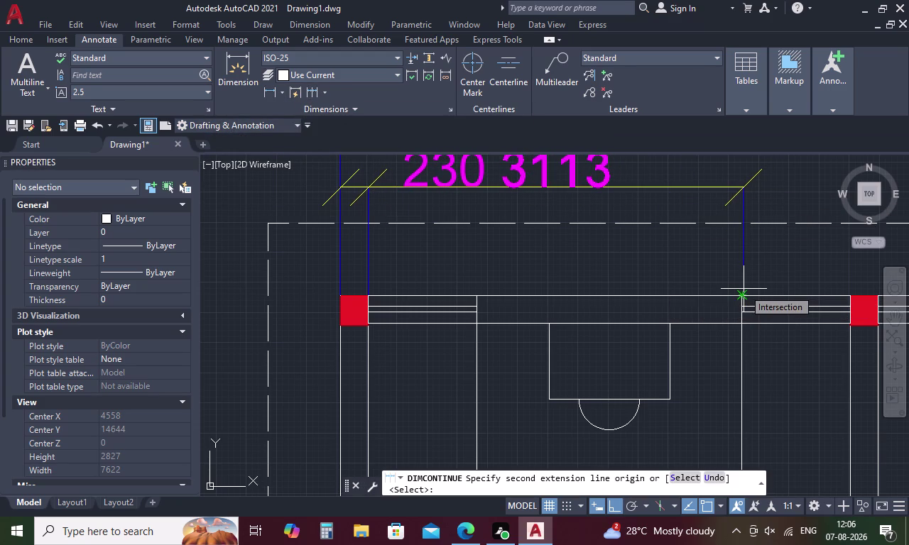
Chain dimensions to the first columns along the top wall.
middle_drag(744, 289, 632, 308)
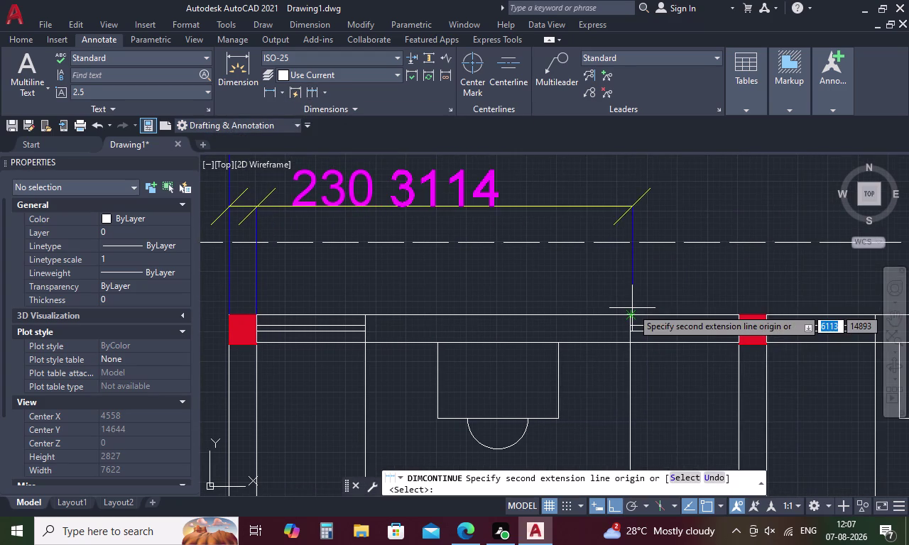
middle_drag(664, 301, 603, 314)
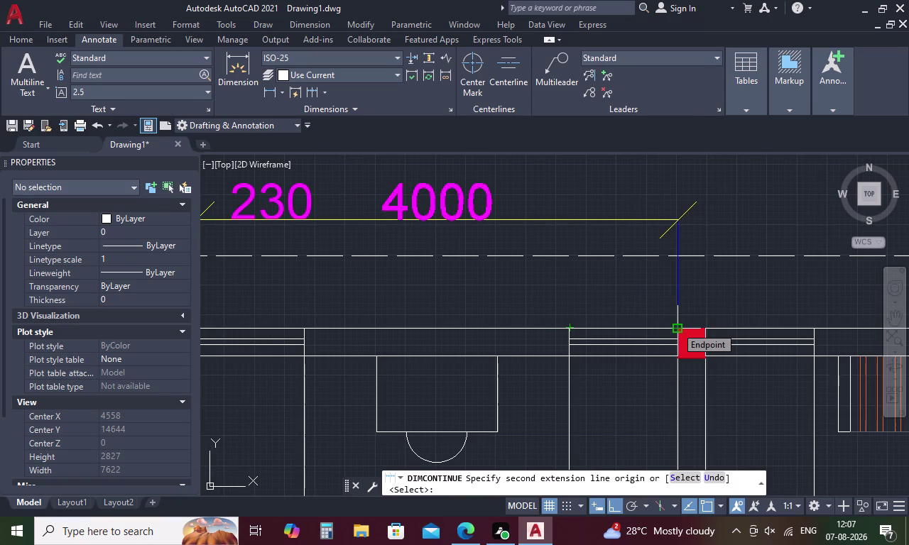
click(676, 327)
click(709, 326)
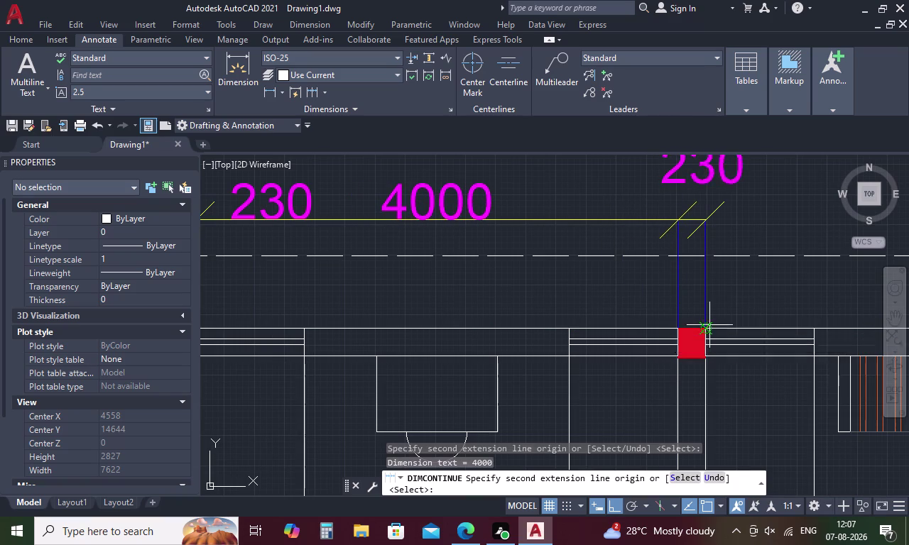
middle_drag(784, 315, 538, 313)
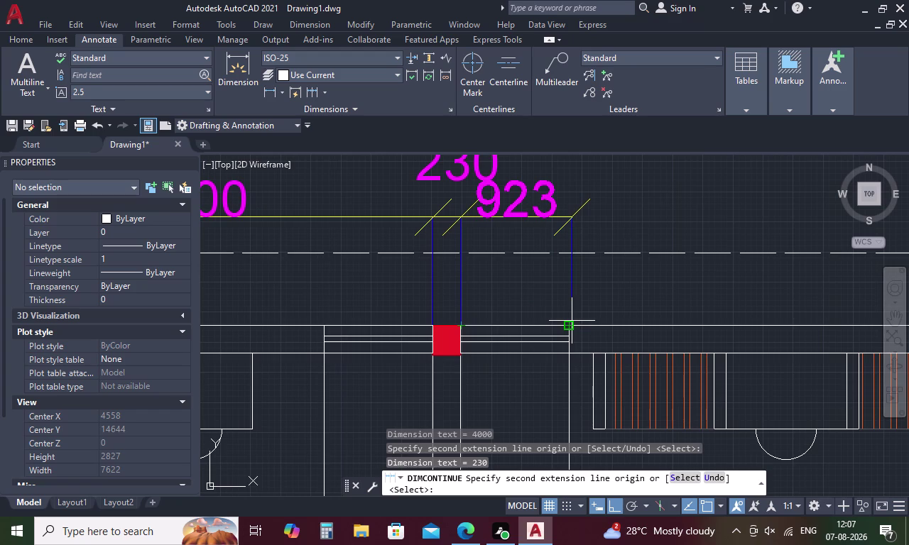
middle_drag(667, 317, 594, 331)
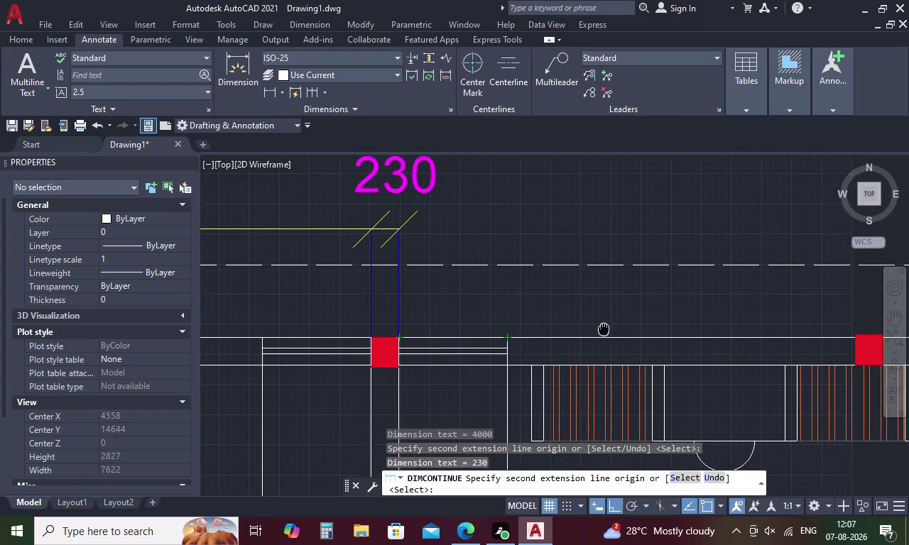
middle_drag(593, 331, 564, 336)
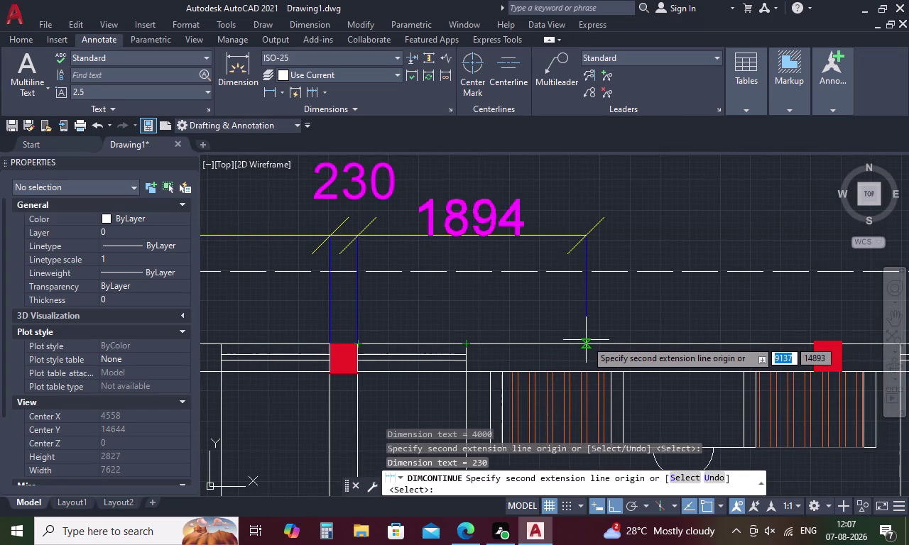
click(825, 342)
Chain the next 3900 and 230 column segments along the top wall.
middle_drag(827, 339, 664, 372)
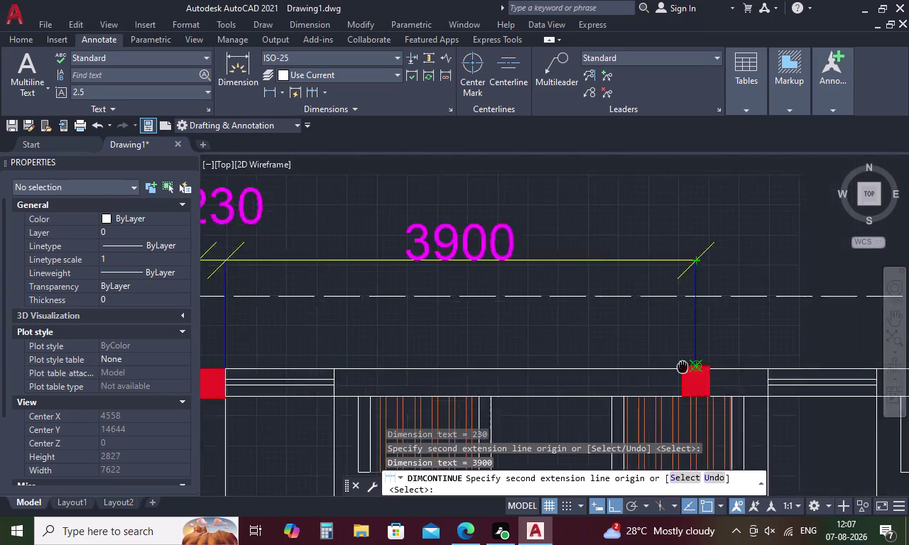
middle_drag(664, 373, 513, 379)
middle_drag(701, 368, 577, 357)
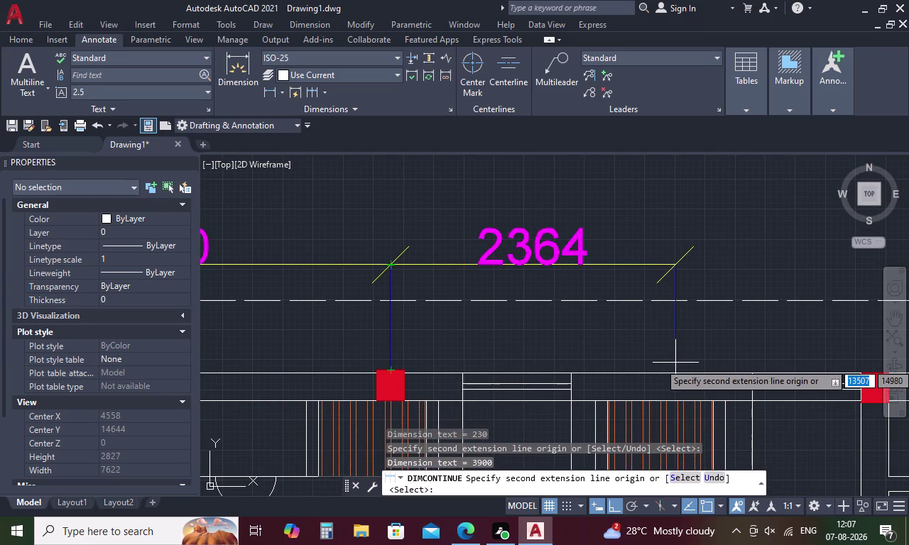
middle_drag(748, 363, 559, 341)
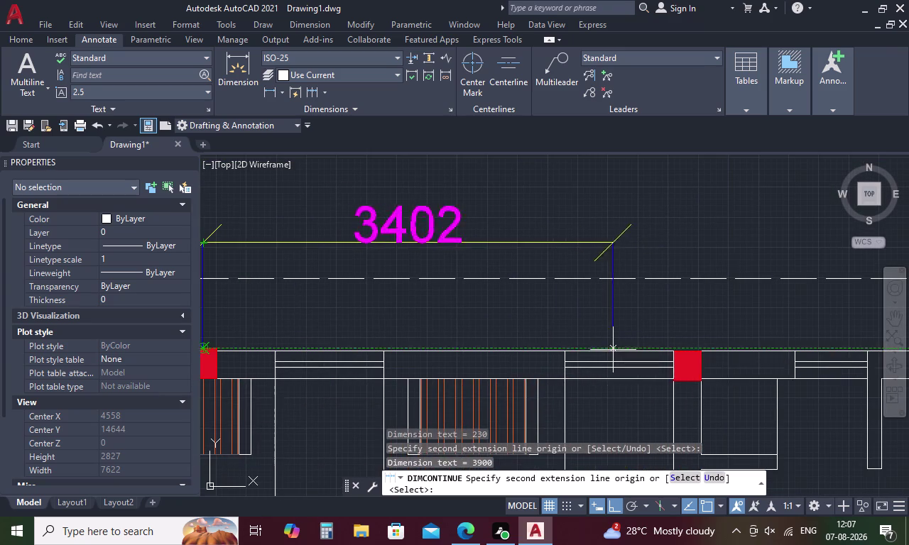
click(677, 352)
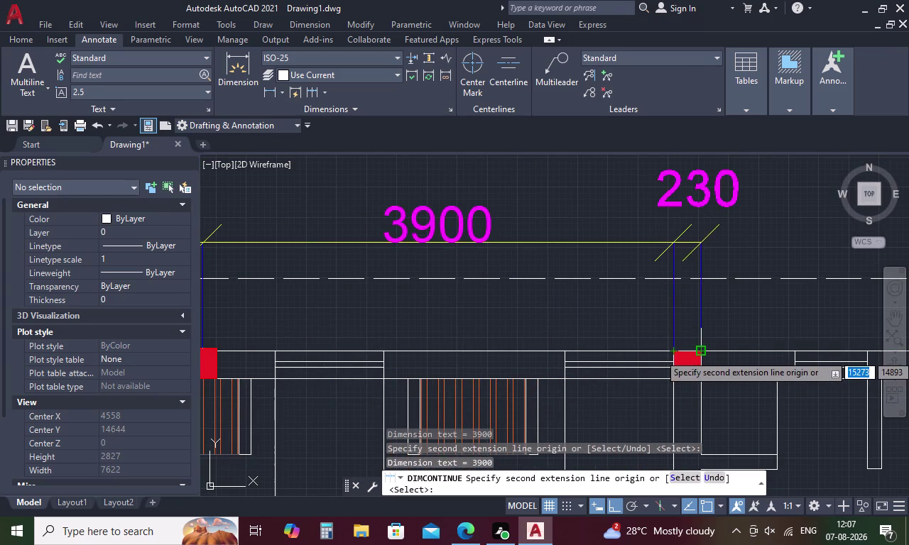
click(698, 354)
Add the 3000 and corner 230 segments, end the chain, and view the whole plan.
middle_drag(781, 358, 560, 364)
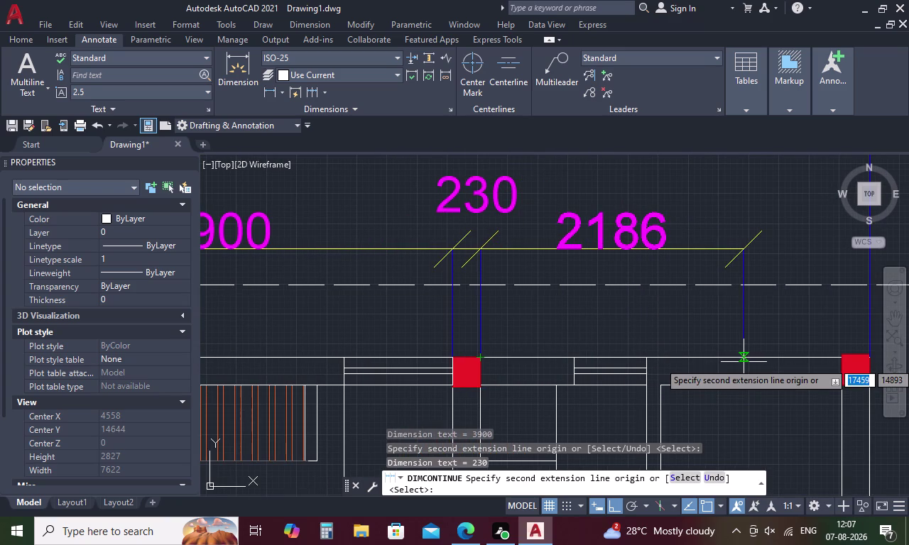
middle_drag(744, 362, 691, 370)
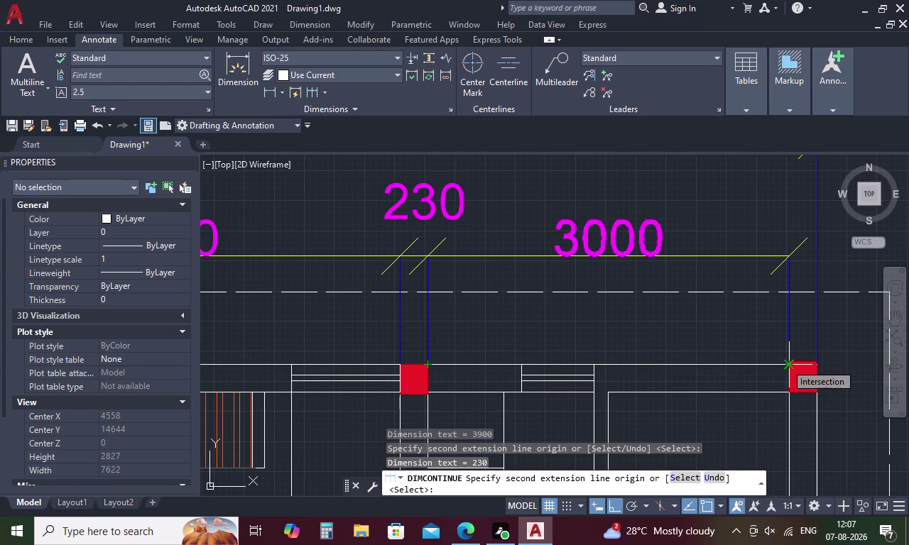
scroll(up, 3)
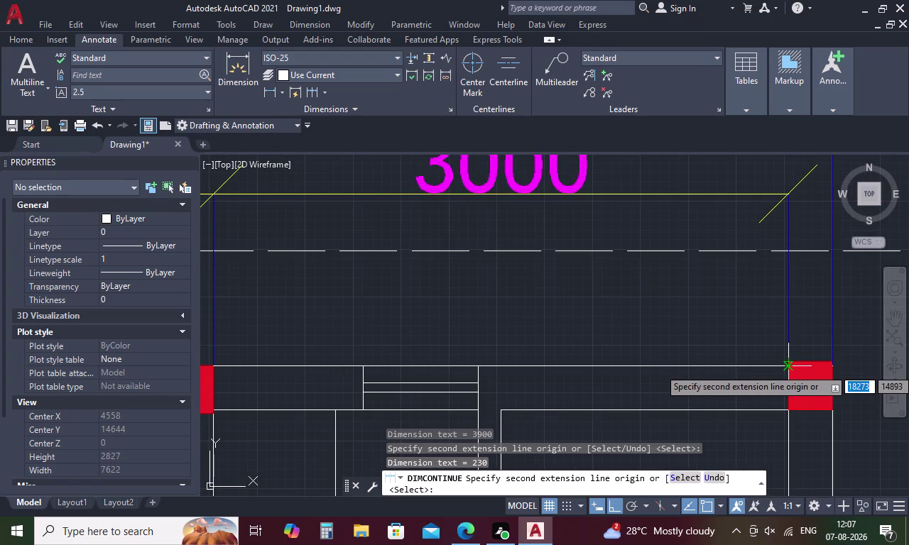
click(785, 369)
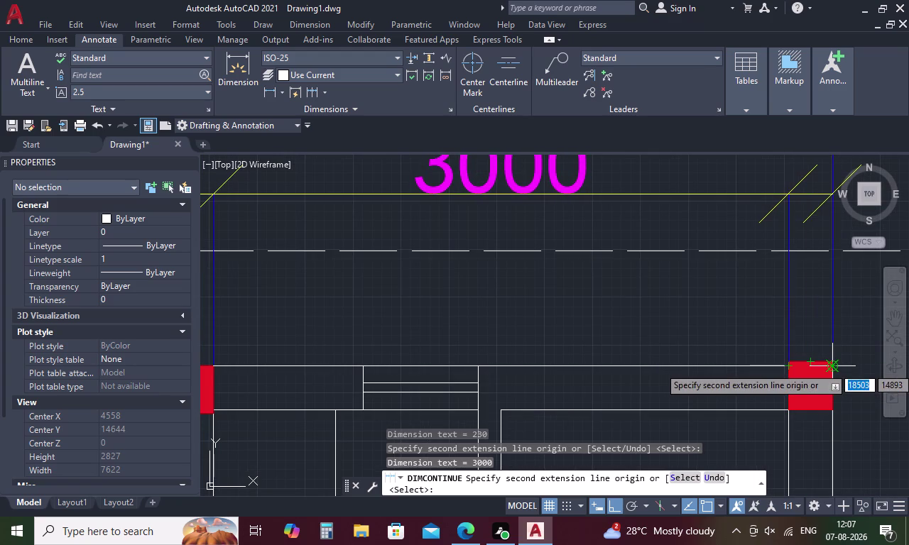
click(834, 367)
scroll(down, 3)
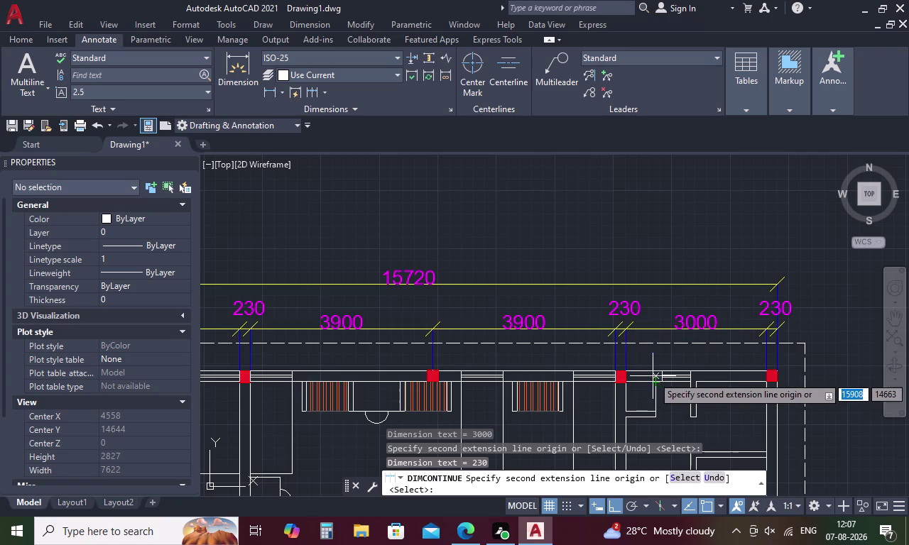
key(Escape)
scroll(down, 3)
middle_drag(598, 387, 587, 206)
scroll(down, 3)
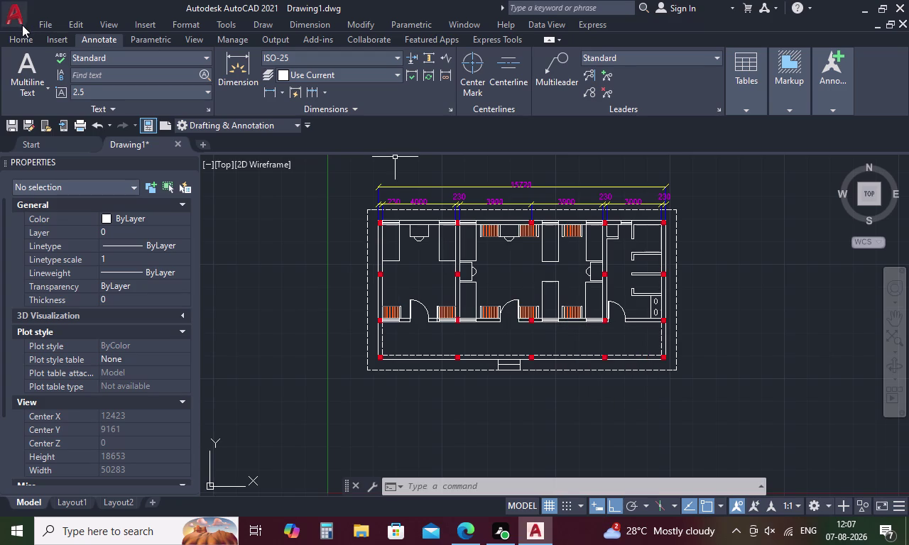
click(272, 87)
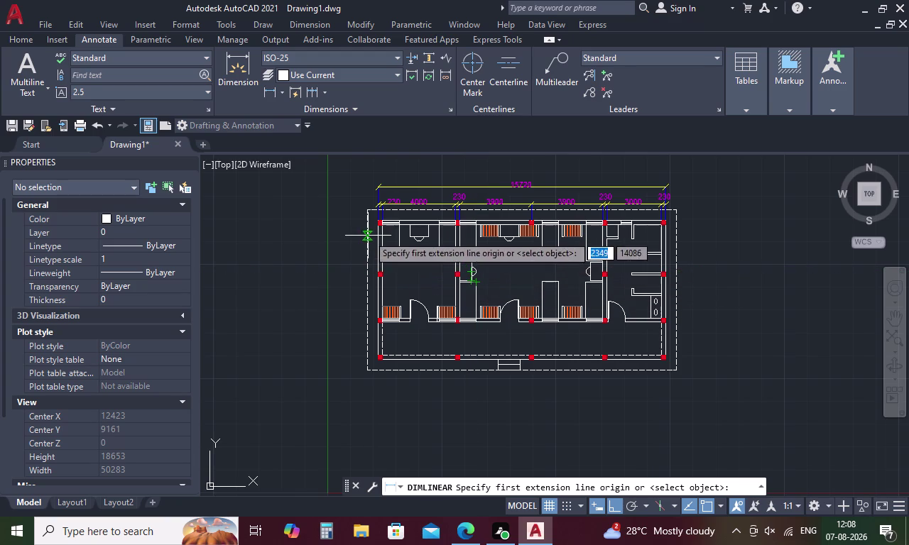
scroll(up, 3)
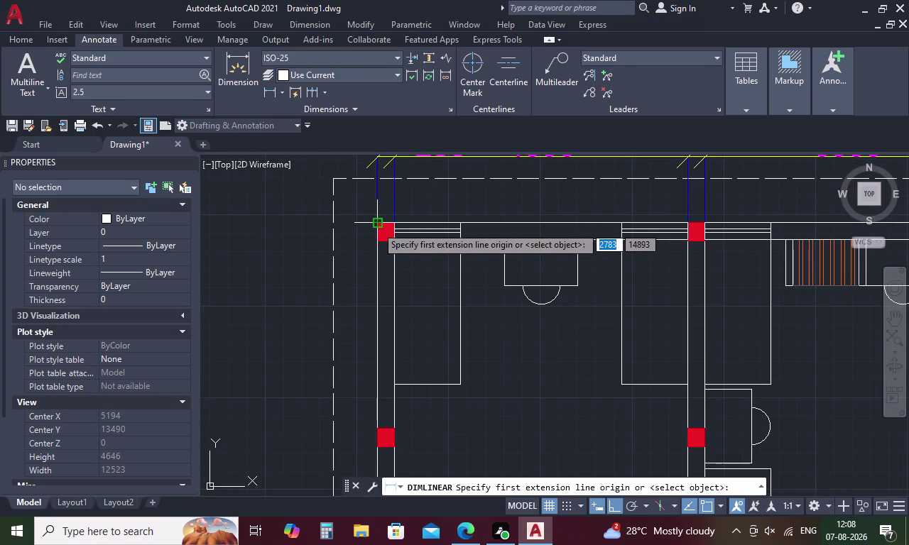
scroll(up, 3)
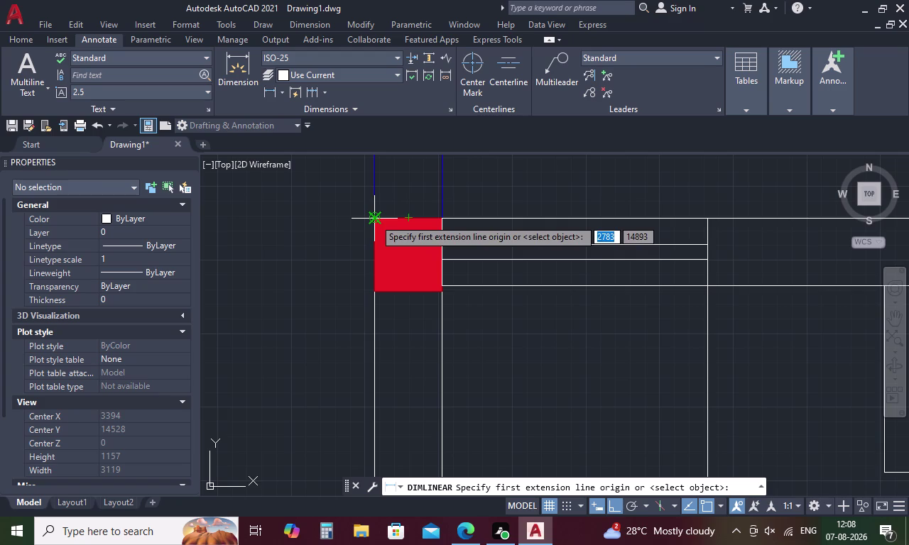
click(375, 219)
scroll(down, 3)
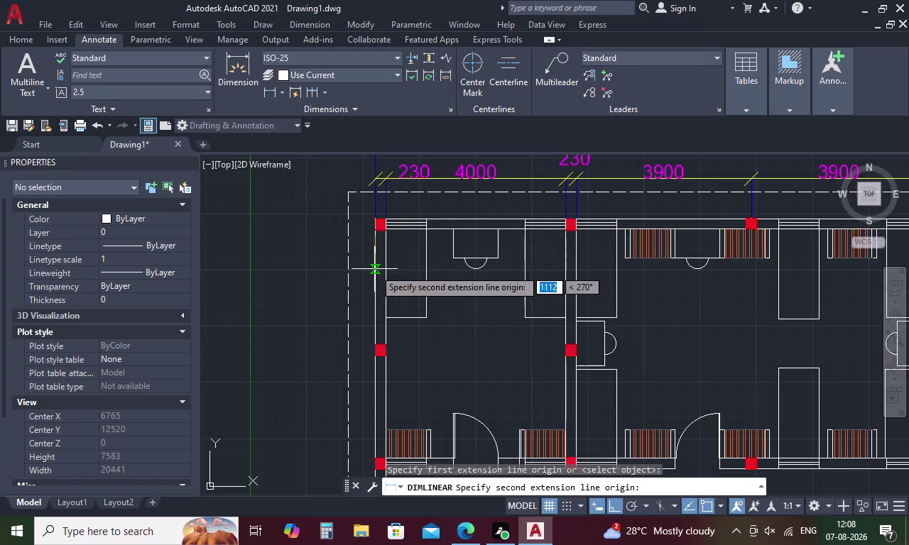
middle_drag(374, 269, 390, 152)
scroll(up, 3)
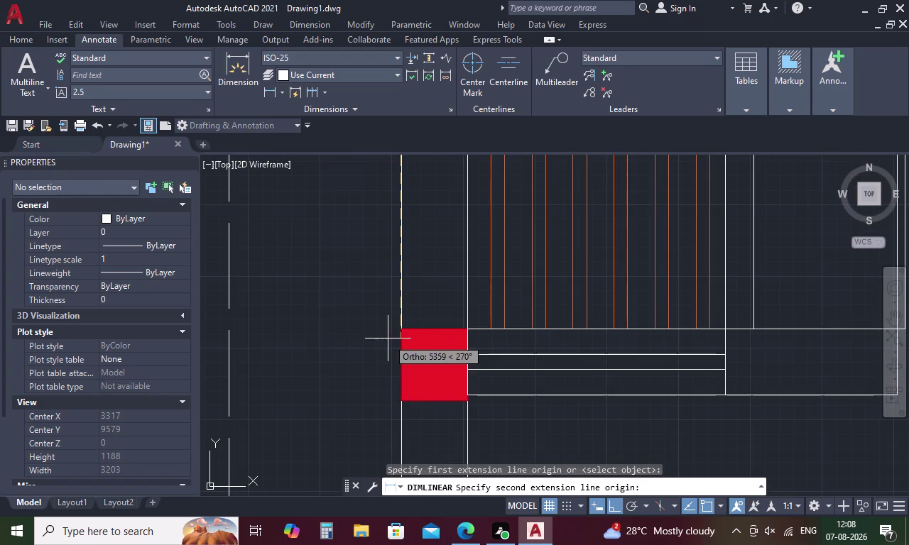
click(467, 393)
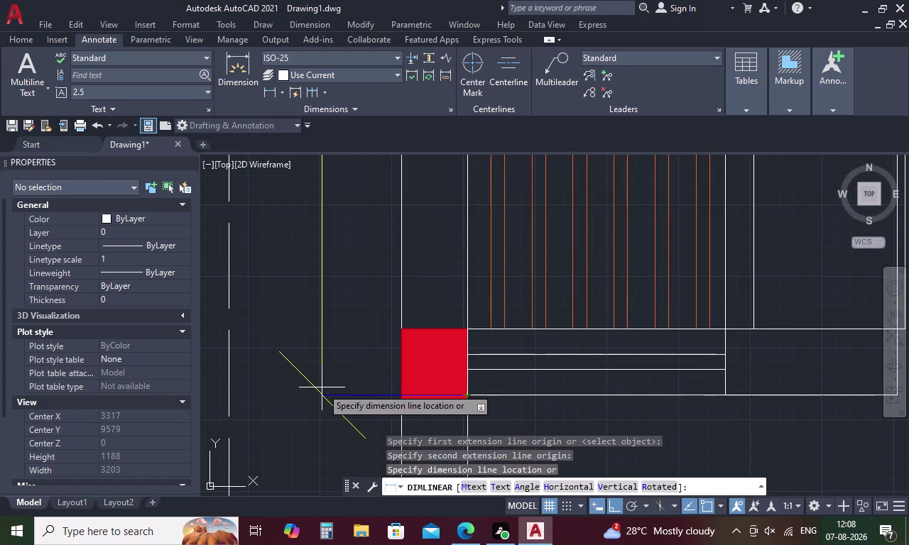
scroll(down, 3)
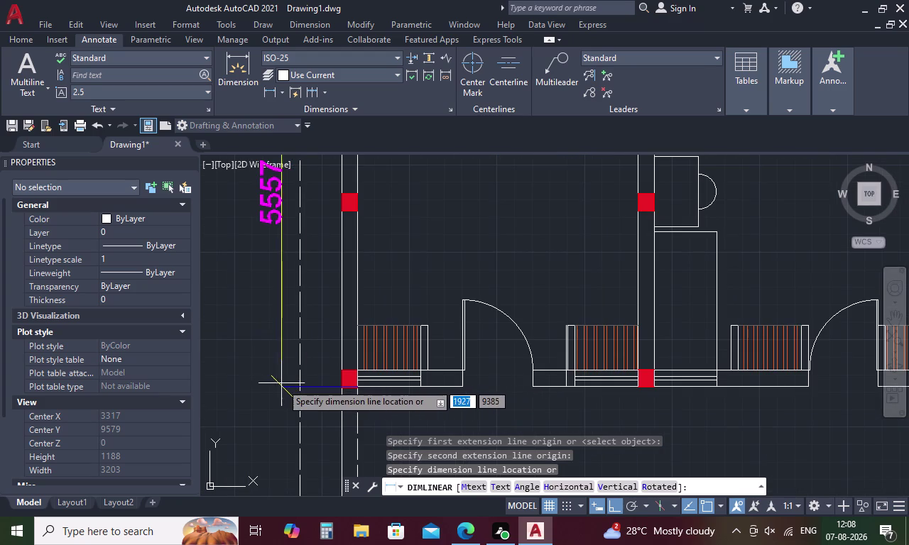
middle_drag(281, 383, 291, 501)
scroll(down, 3)
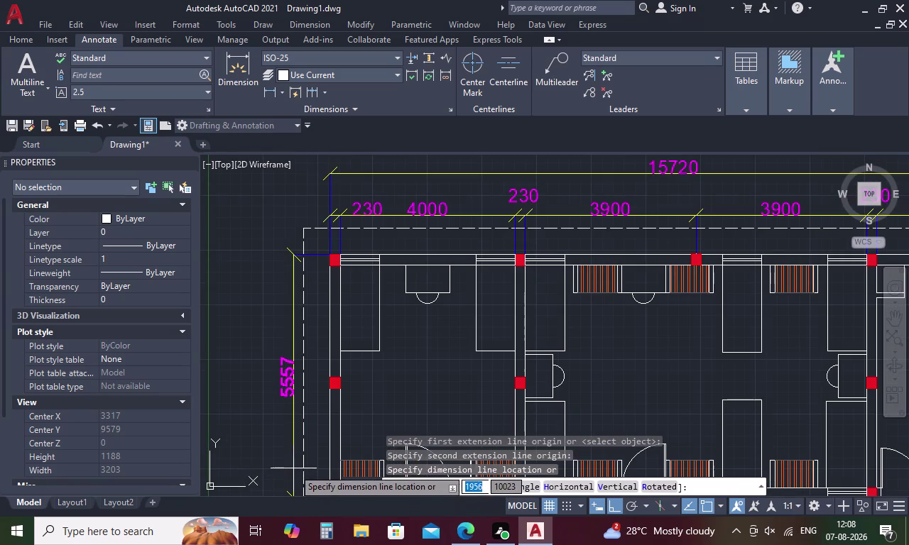
middle_drag(293, 469, 293, 385)
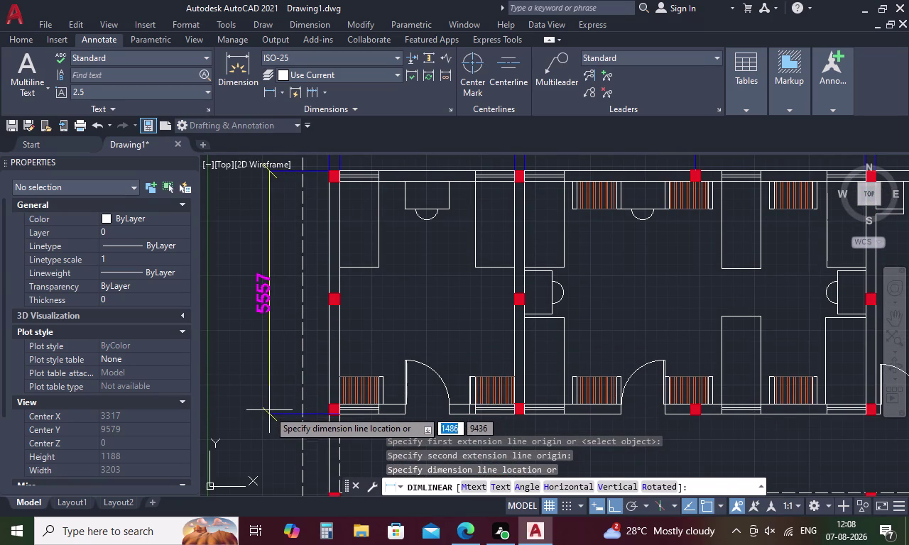
scroll(down, 3)
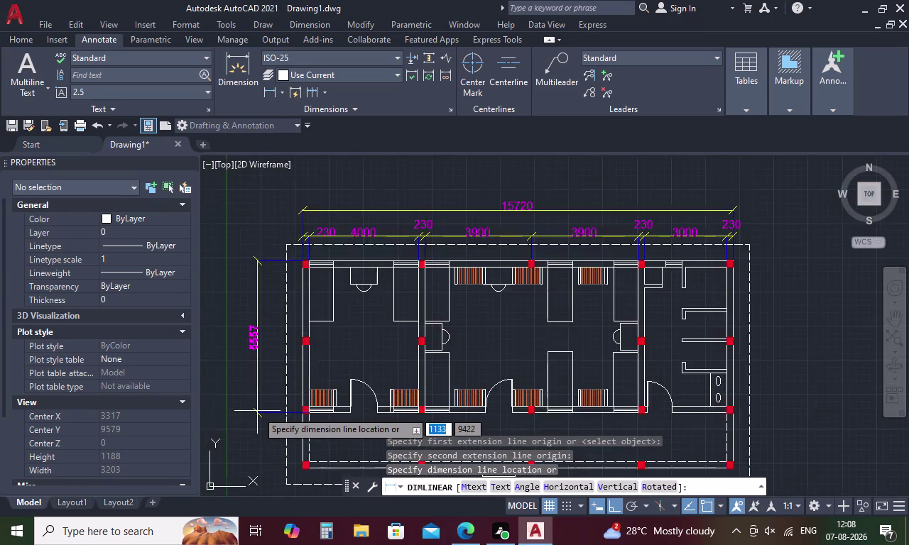
scroll(down, 3)
middle_drag(257, 411, 306, 414)
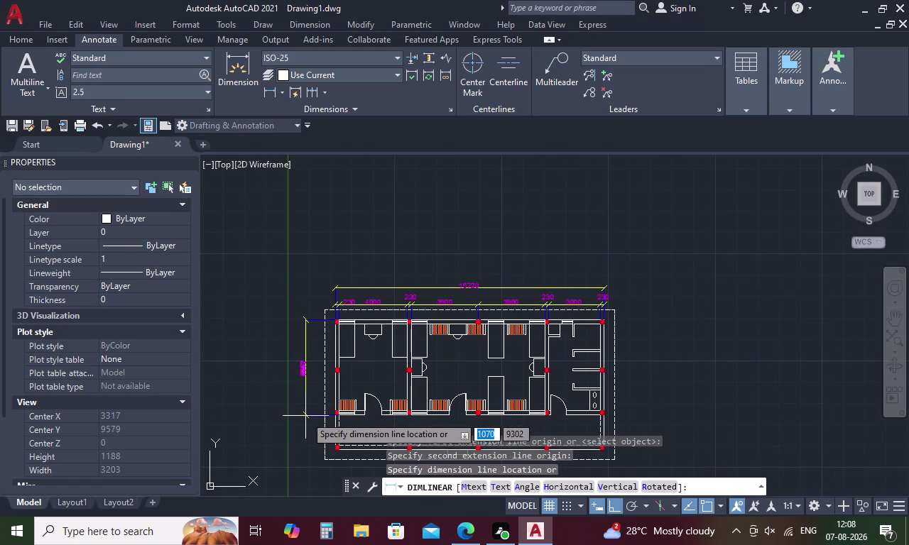
key(Escape)
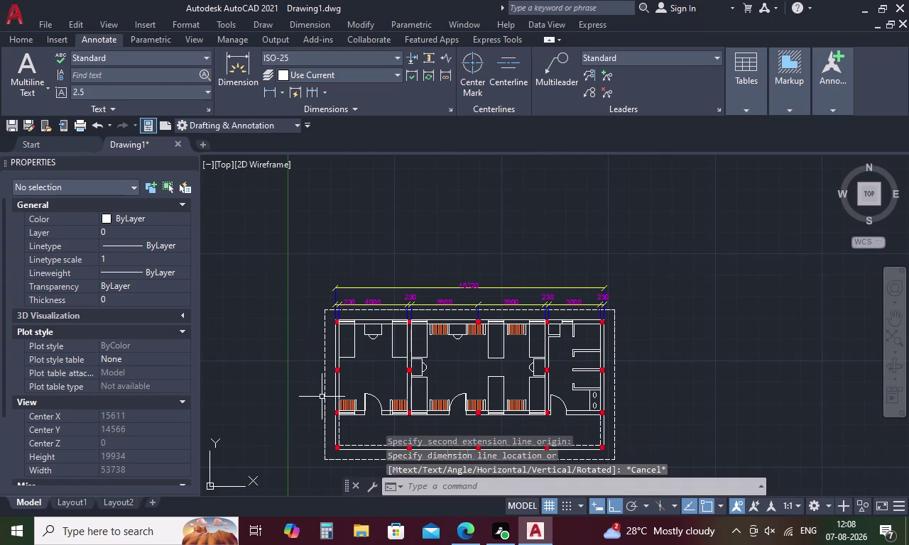
Dimension the left wall from top-left to bottom-left corner, placing 7587 left of the plan.
key(space)
scroll(up, 3)
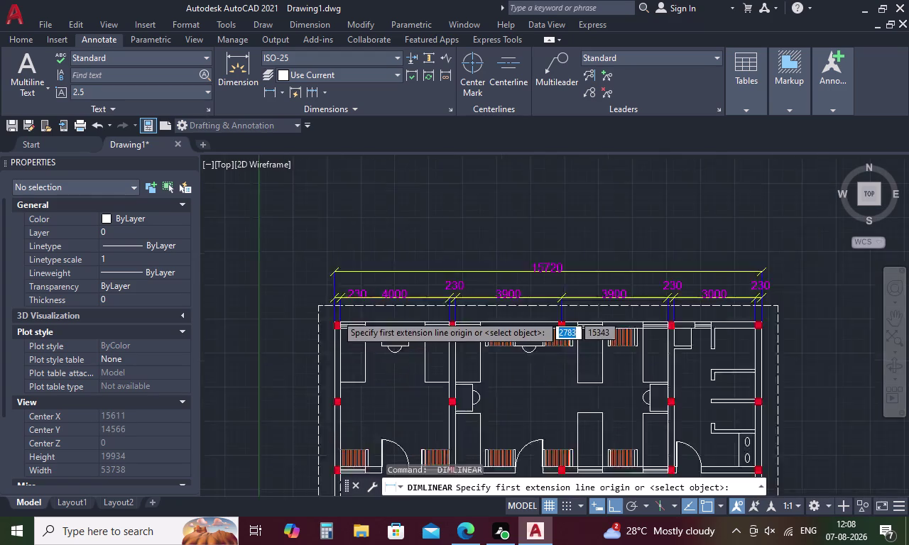
scroll(up, 3)
scroll(up, 3)
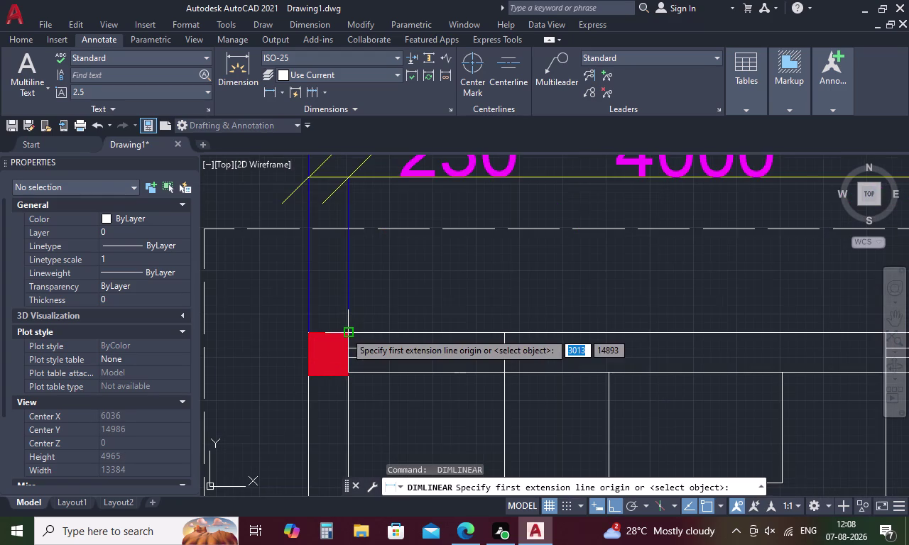
click(346, 335)
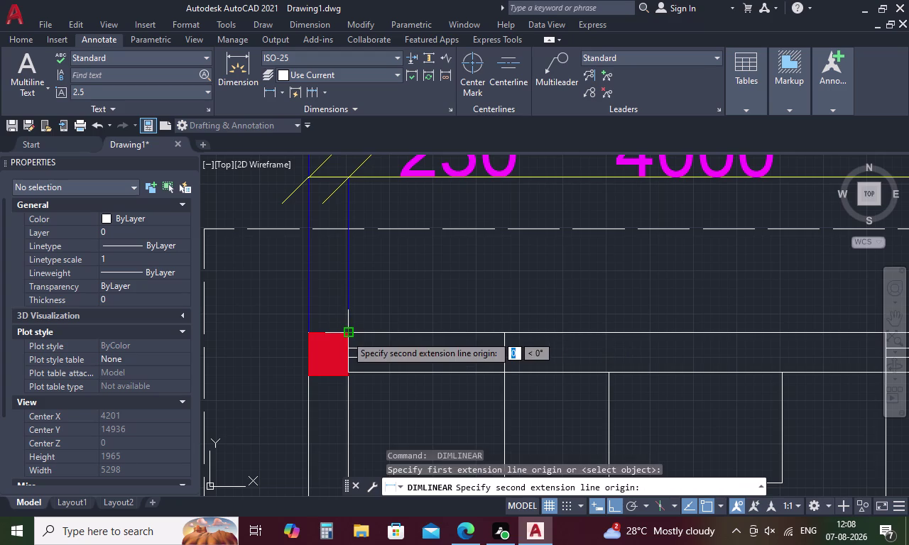
scroll(down, 3)
middle_drag(320, 400, 363, 235)
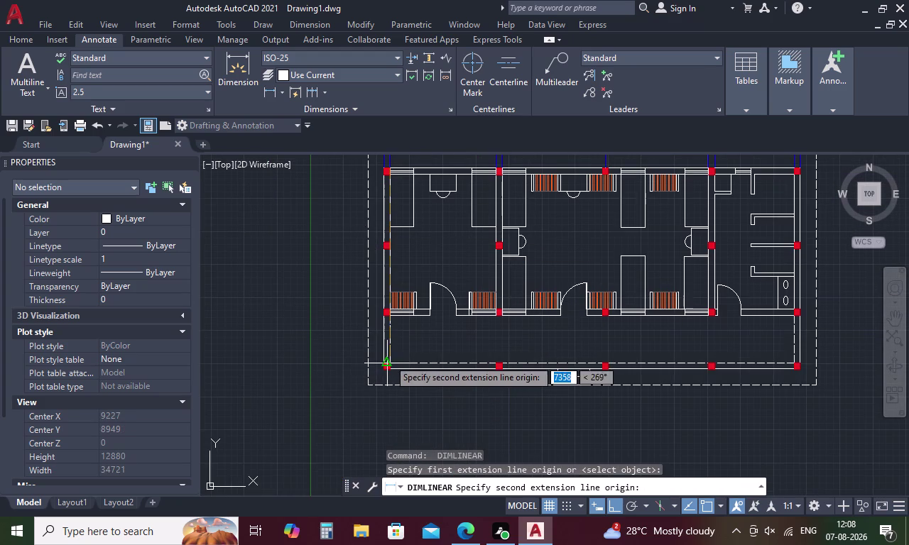
scroll(up, 3)
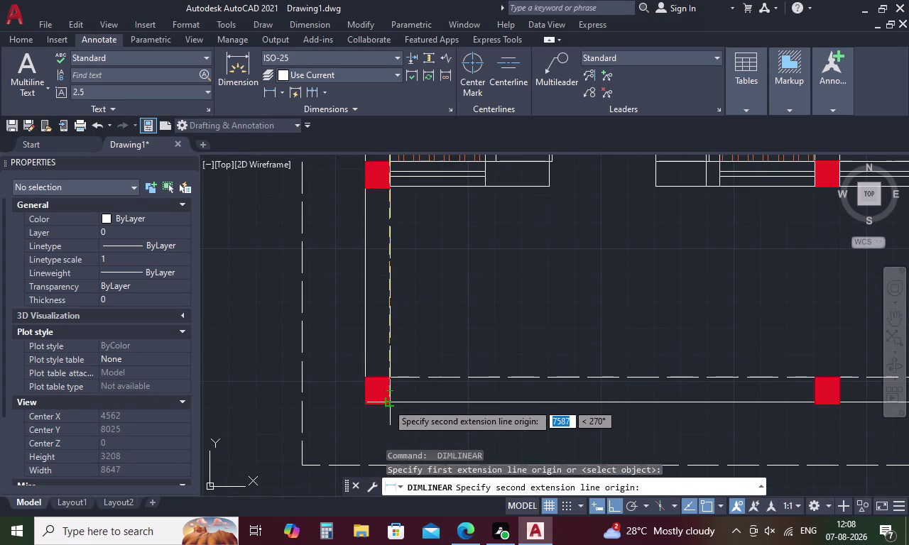
click(387, 404)
scroll(down, 3)
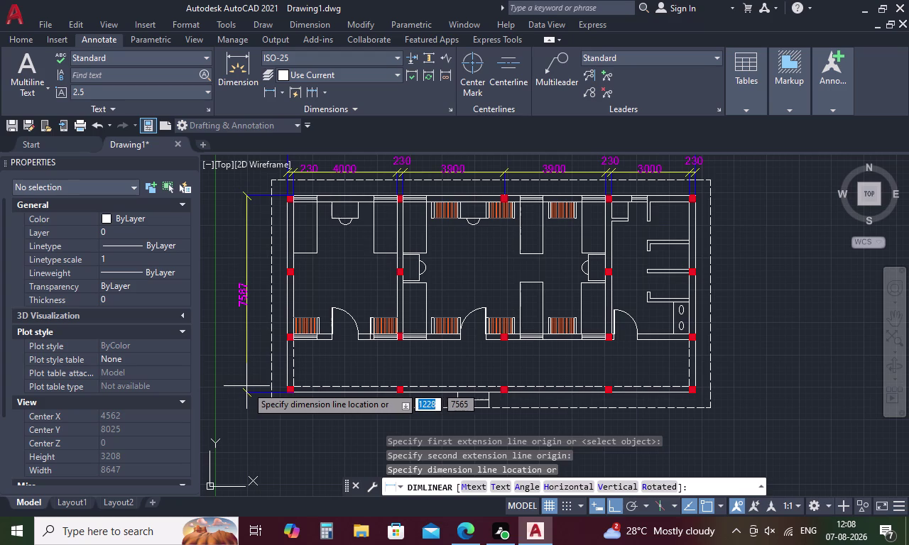
click(242, 387)
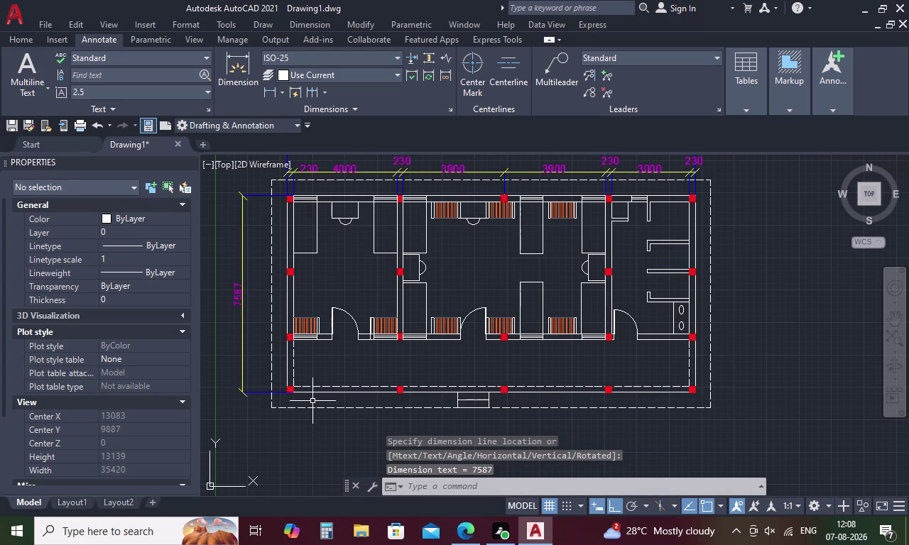
click(270, 87)
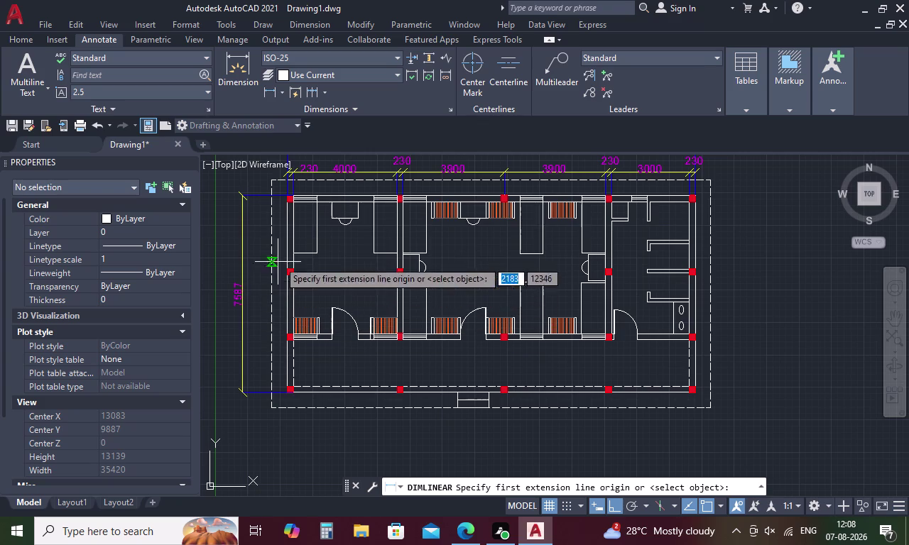
Place a vertical 230 dimension for the top wall's thickness beside the left wall.
scroll(up, 3)
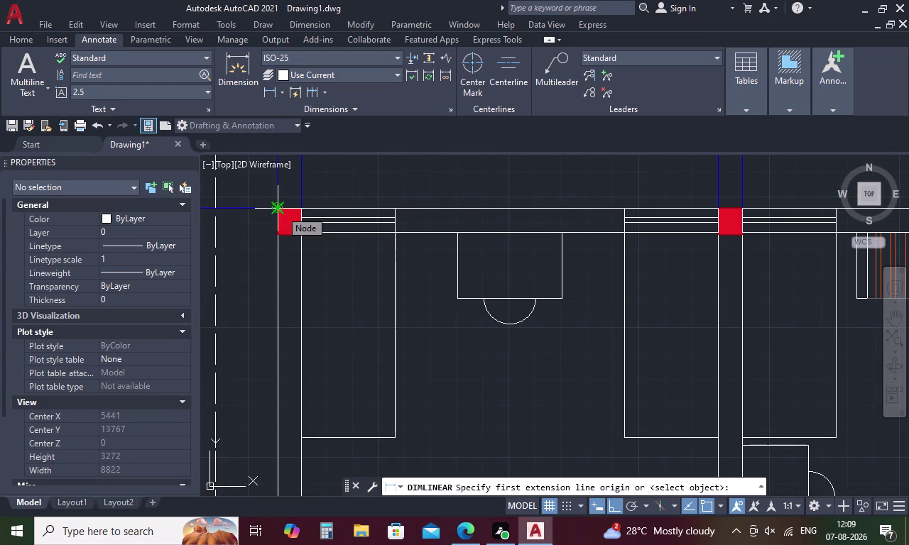
click(300, 211)
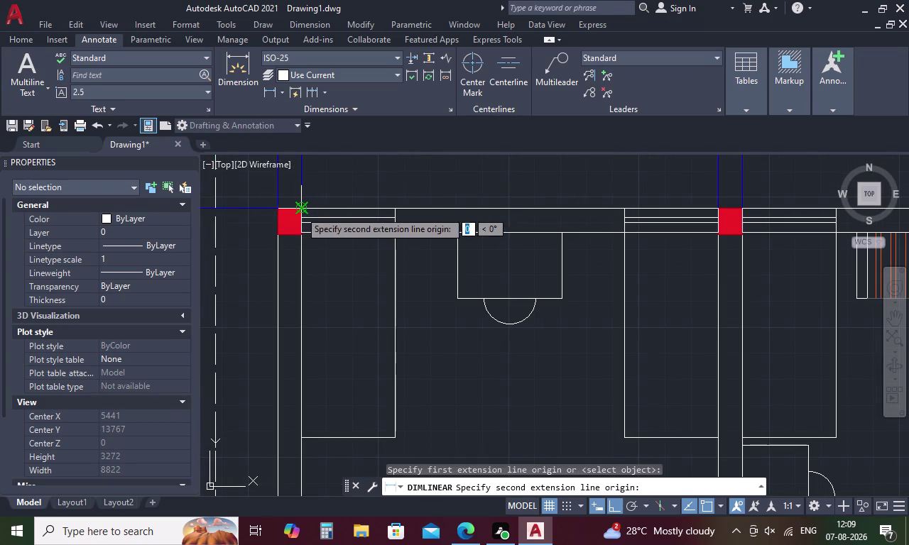
scroll(up, 3)
click(304, 222)
scroll(down, 3)
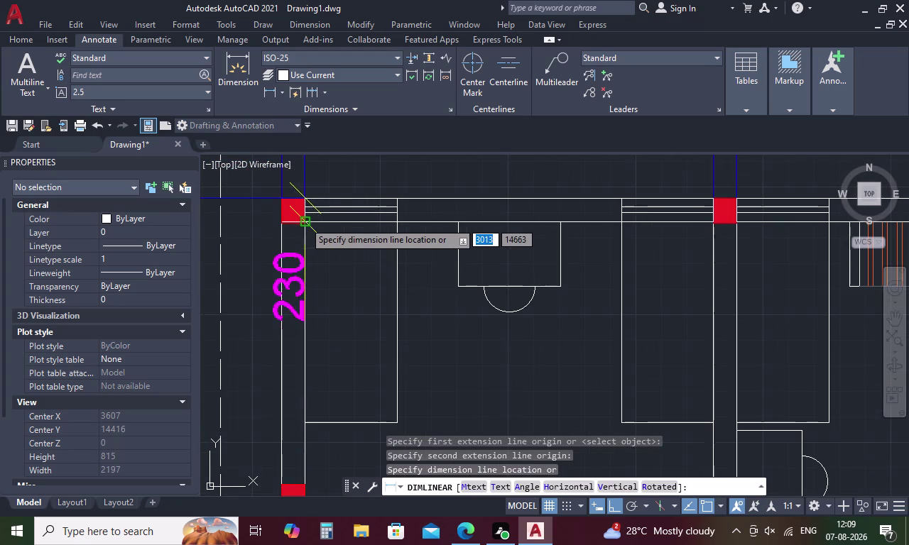
scroll(down, 3)
middle_drag(234, 219, 264, 216)
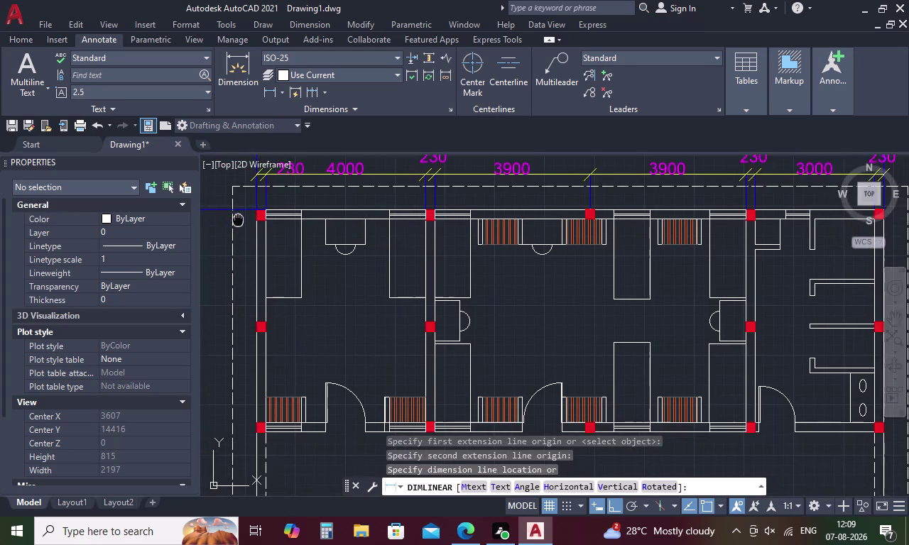
middle_drag(265, 217, 279, 219)
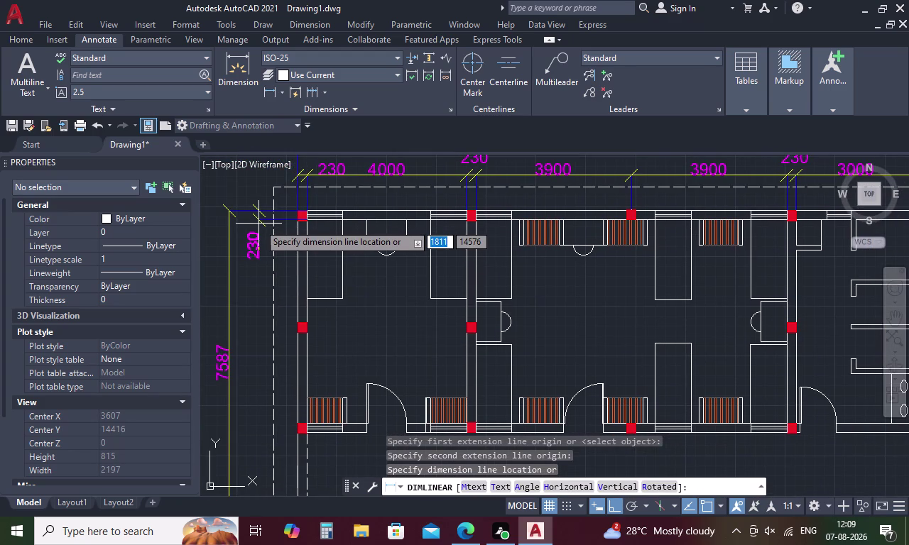
click(259, 223)
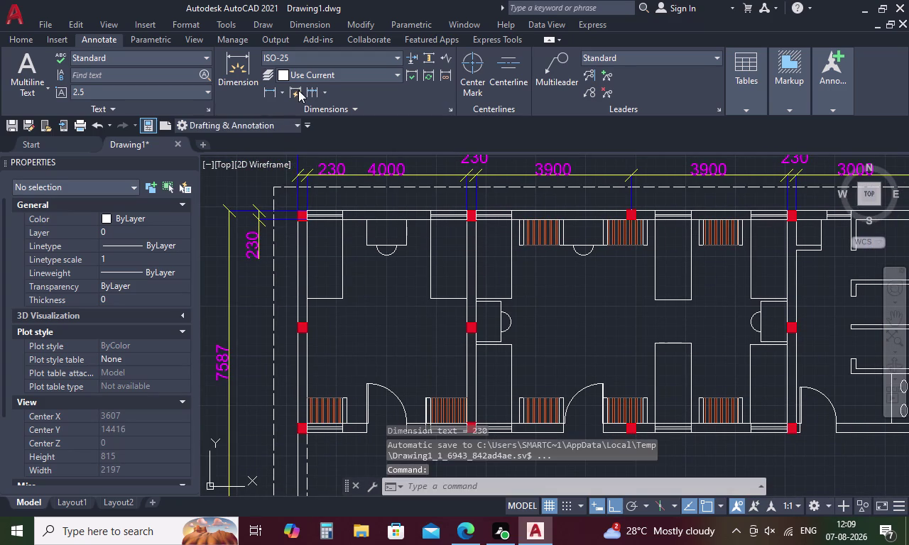
click(309, 86)
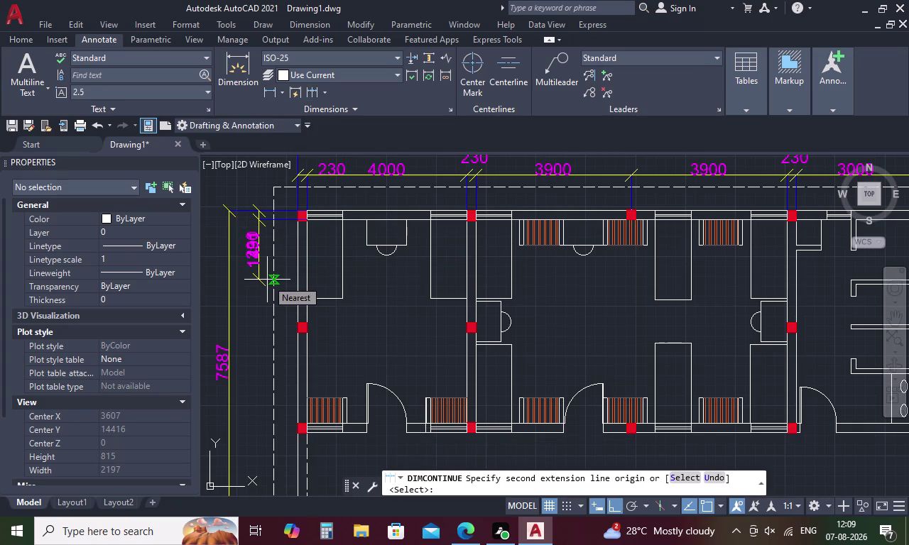
Continue the left chain with the 2700, 2397 and 250 segments.
scroll(up, 3)
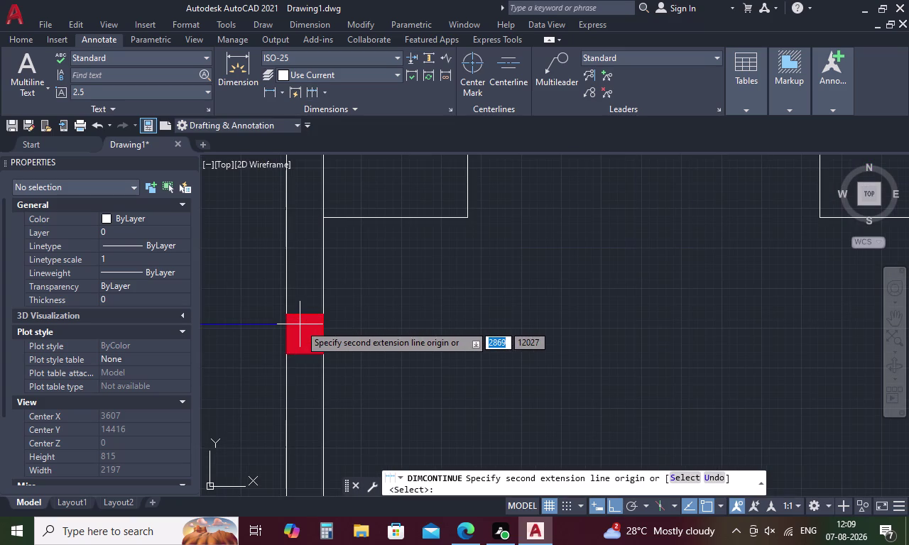
click(283, 337)
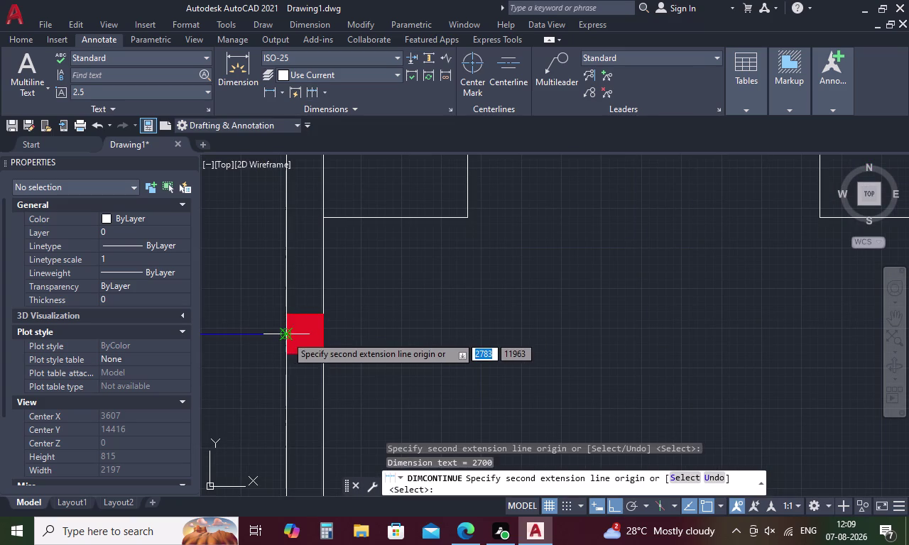
scroll(down, 3)
middle_drag(288, 334, 304, 263)
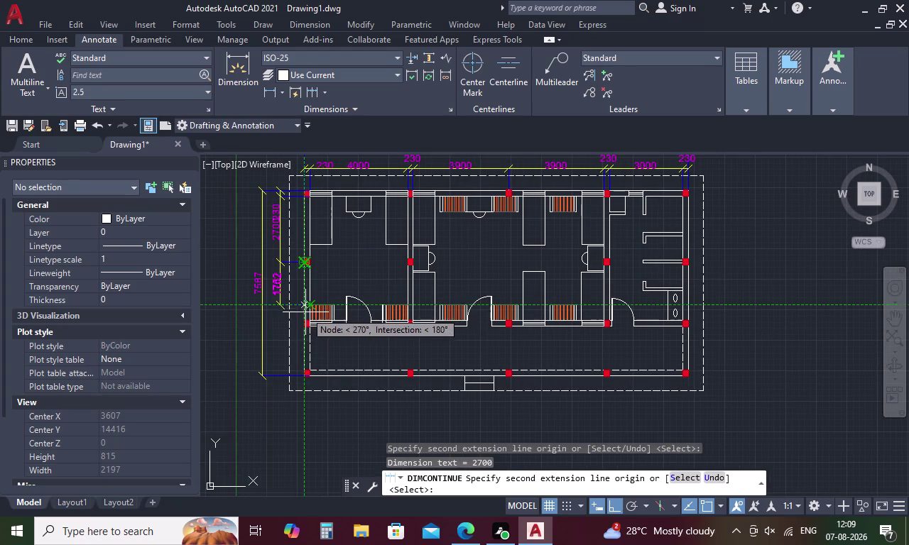
scroll(up, 3)
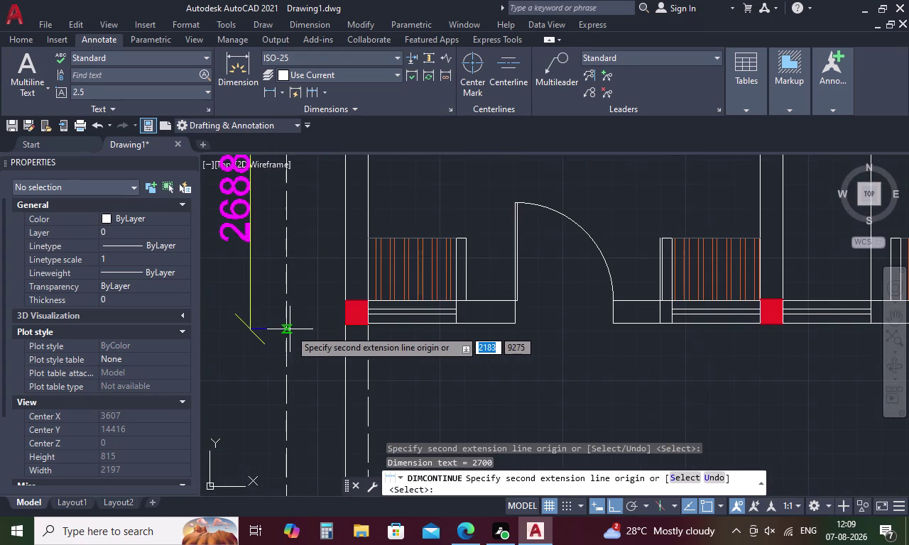
click(345, 302)
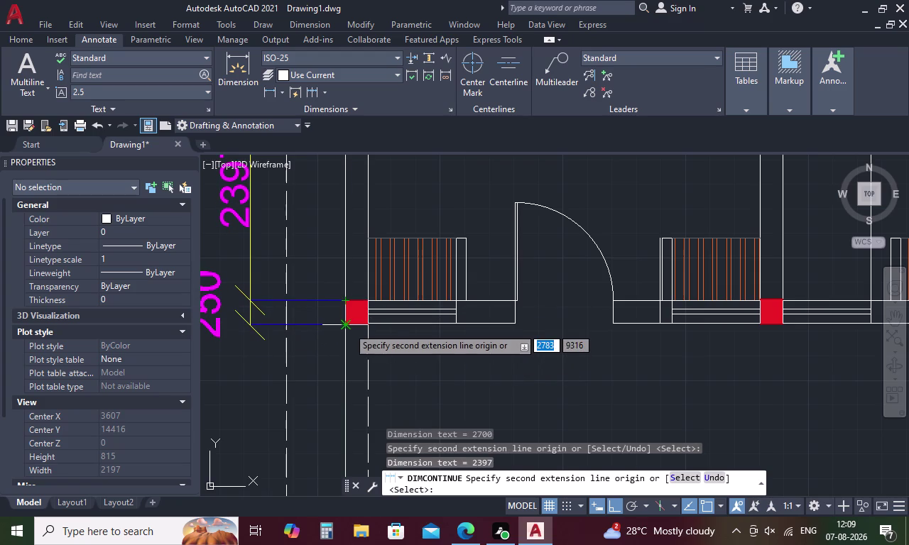
click(348, 327)
Add the final 1780 segment down to the bottom wall and end the chain.
scroll(down, 3)
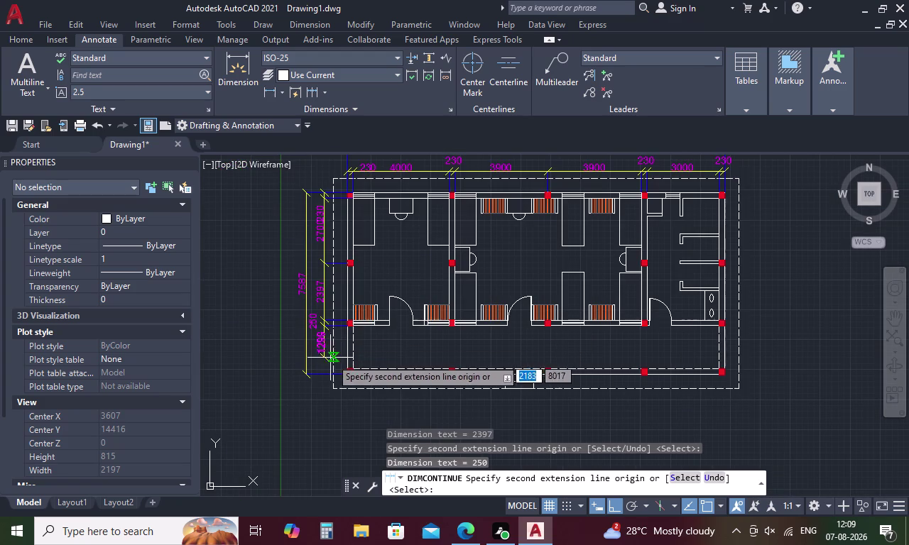
middle_drag(346, 366, 351, 316)
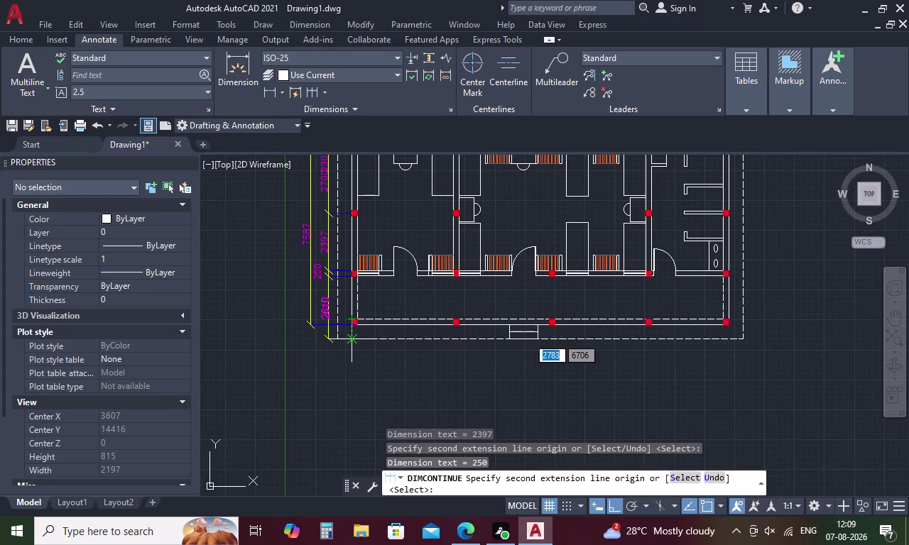
scroll(up, 3)
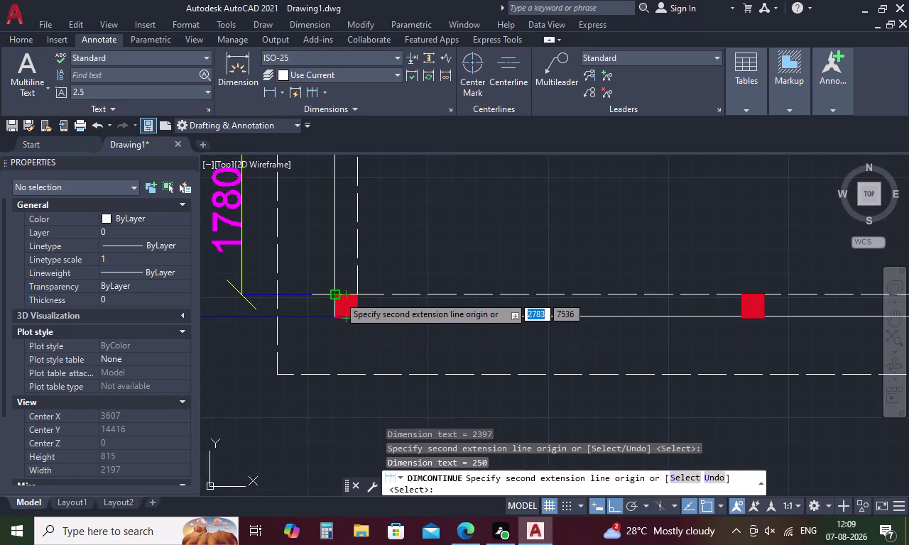
scroll(up, 3)
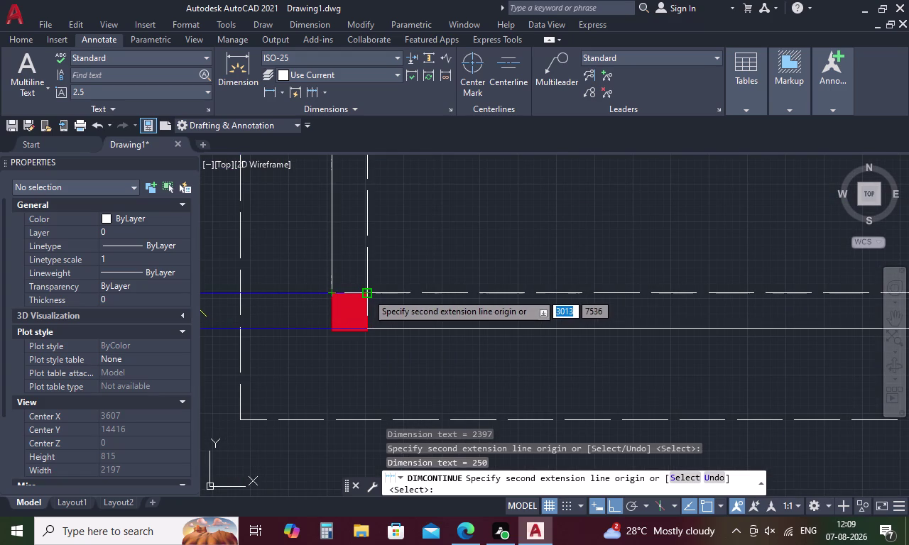
click(368, 293)
scroll(down, 3)
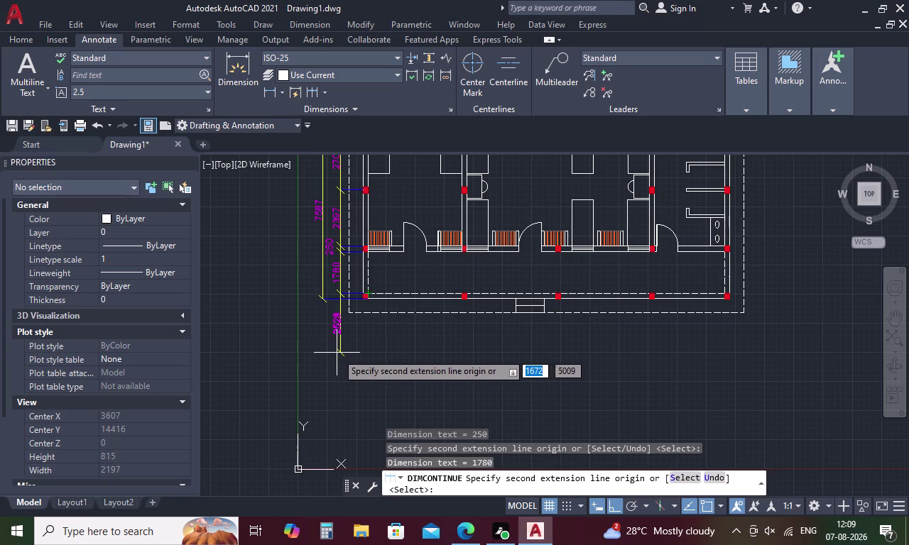
key(Escape)
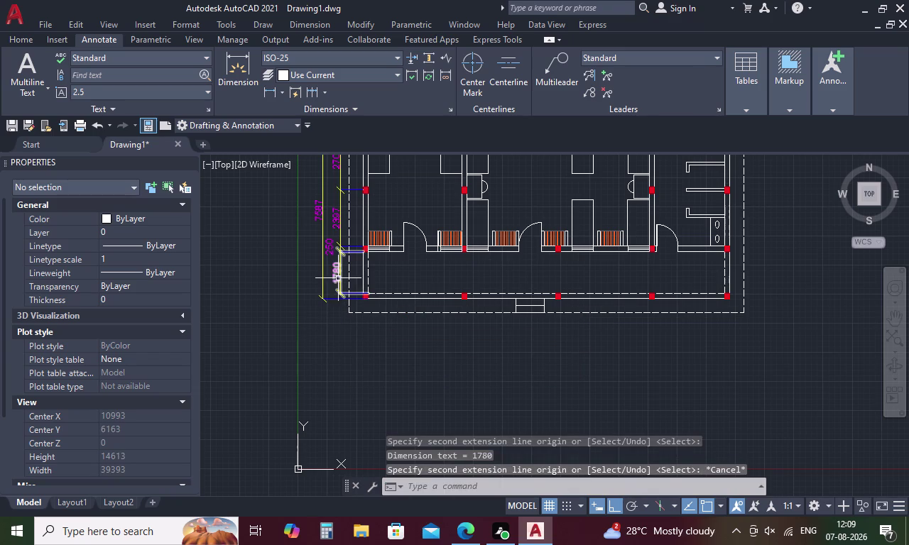
Replace the 1780 dimension text with 1800 and end the text edit.
scroll(up, 3)
double_click(333, 274)
double_click(334, 275)
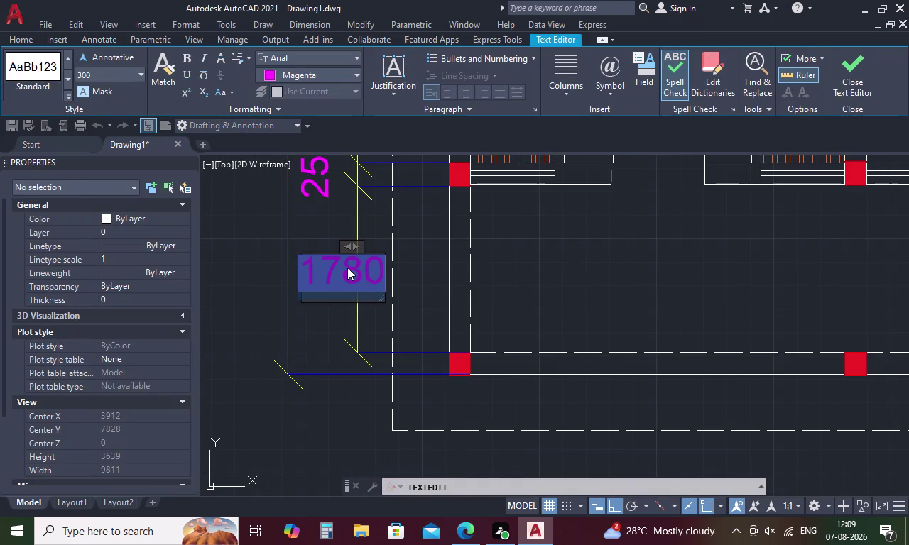
key(BackSpace)
text(1)
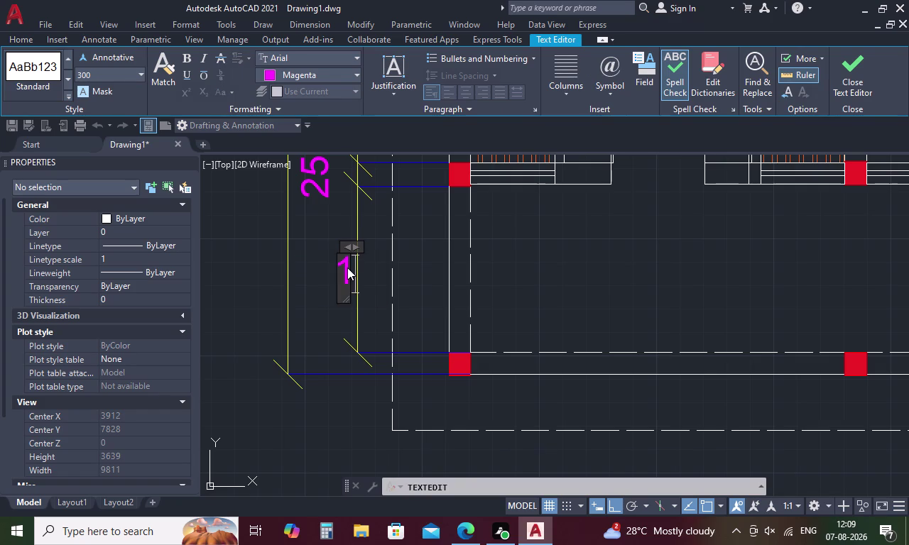
text(800)
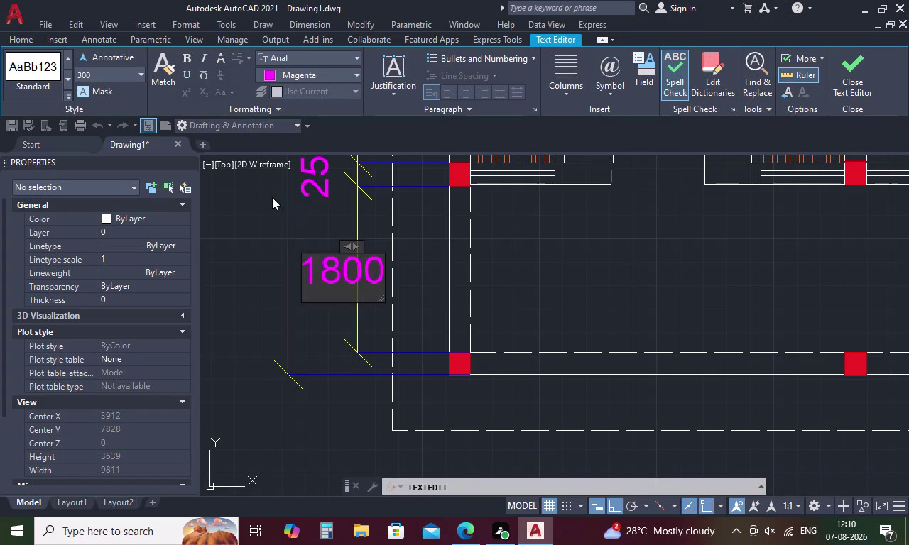
click(249, 221)
scroll(down, 3)
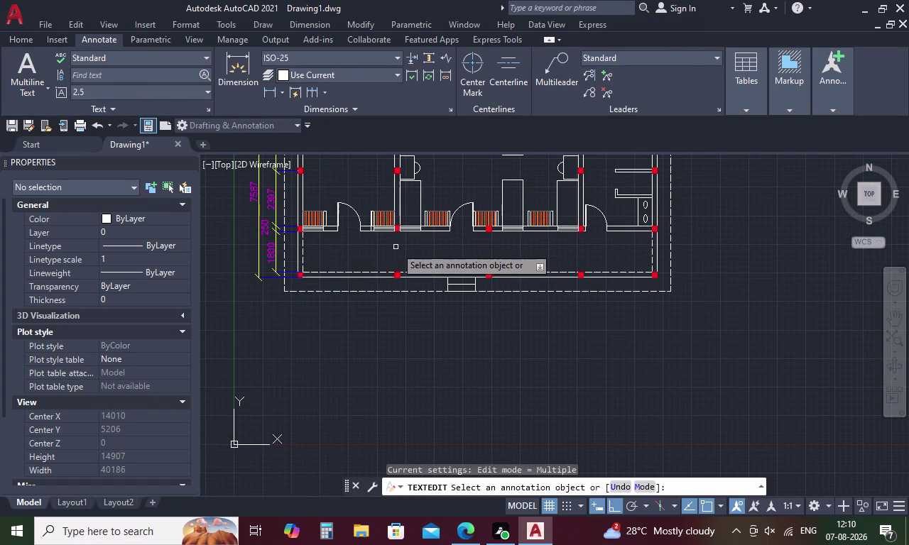
middle_drag(396, 247, 437, 318)
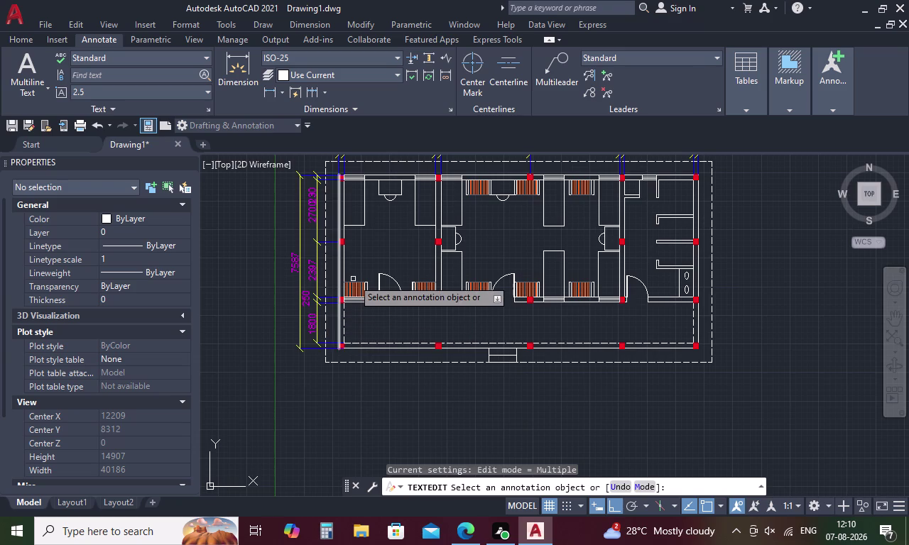
key(Escape)
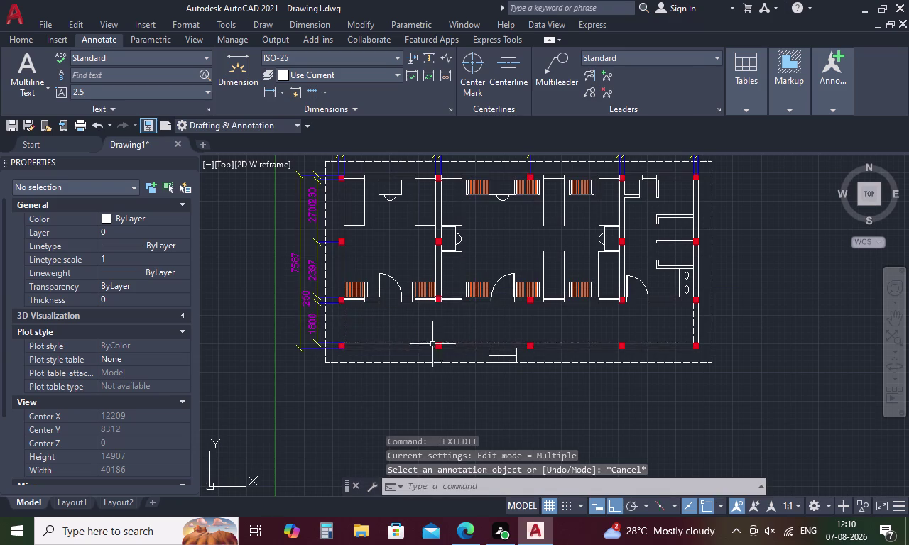
Move the top 230 dimension further left so it clears the 2700 label.
middle_drag(393, 252, 450, 320)
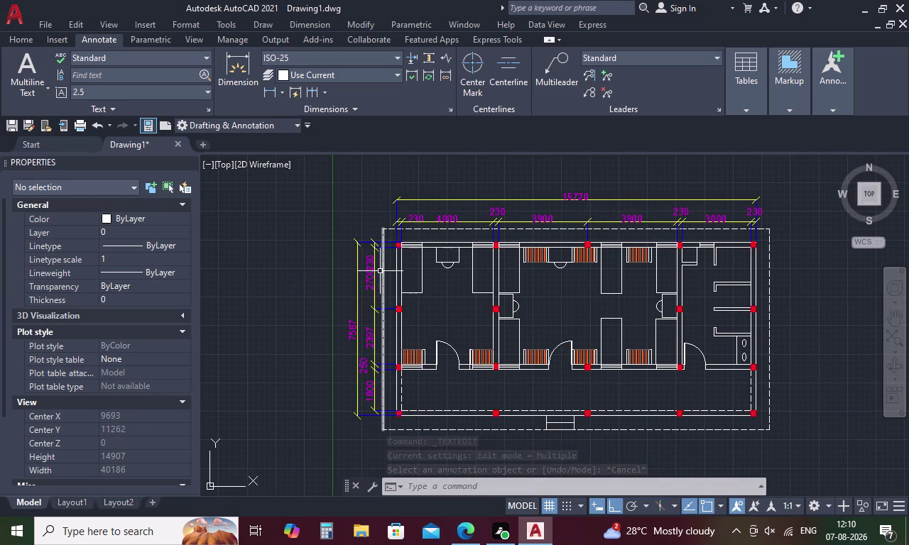
scroll(up, 3)
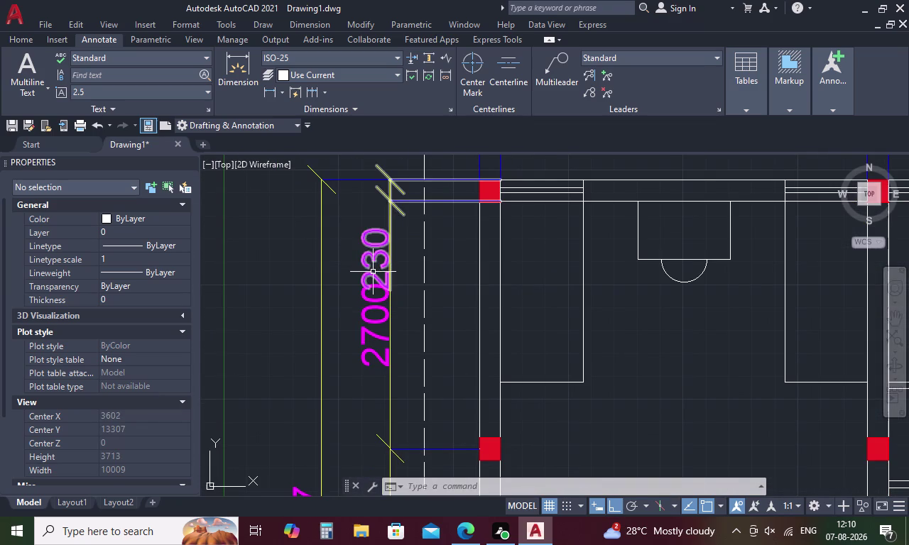
click(373, 272)
click(370, 278)
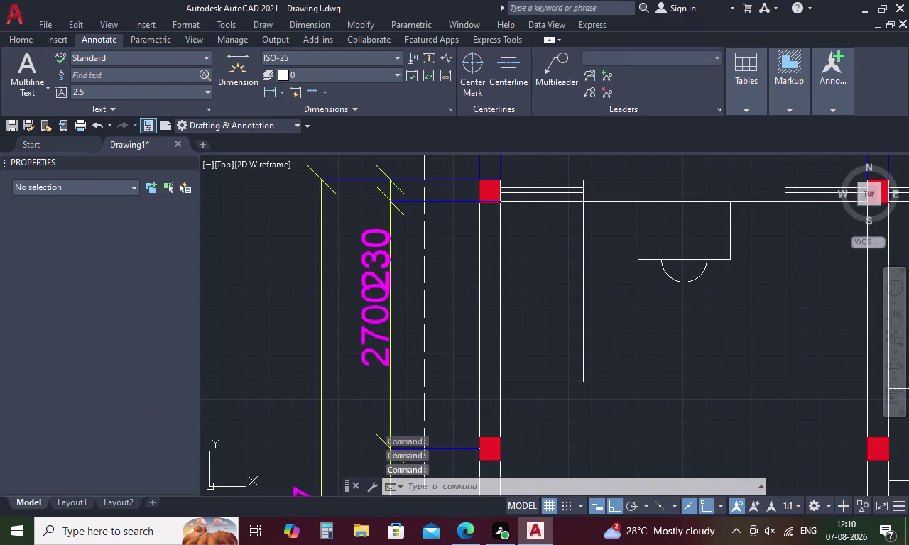
click(375, 262)
right_click(375, 262)
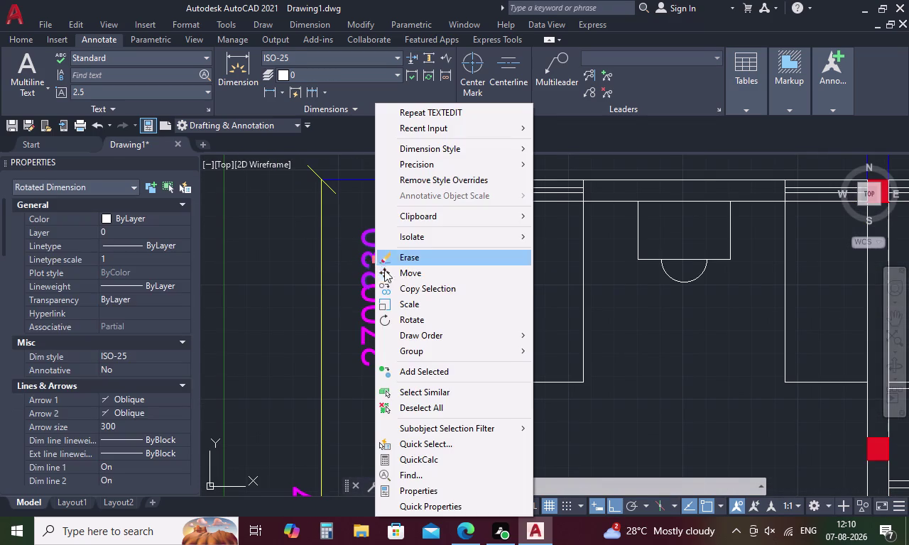
click(422, 277)
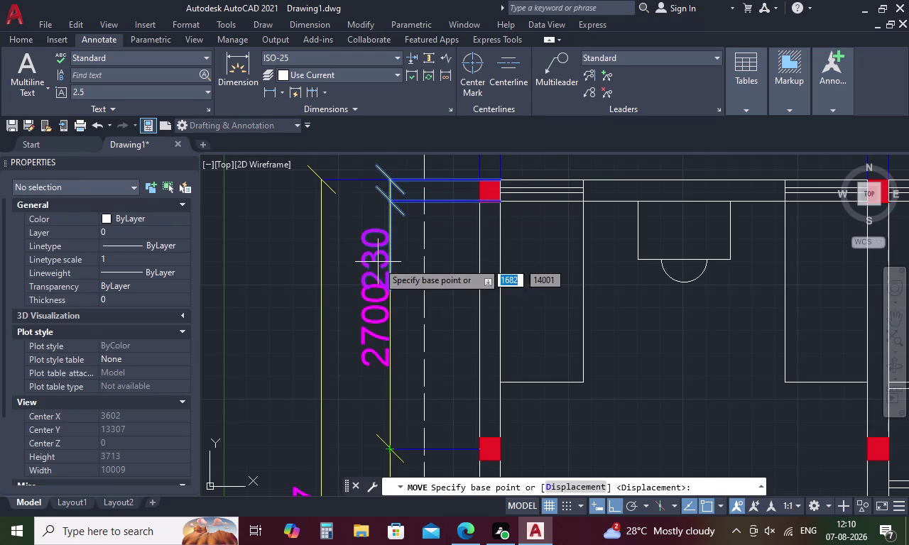
click(378, 262)
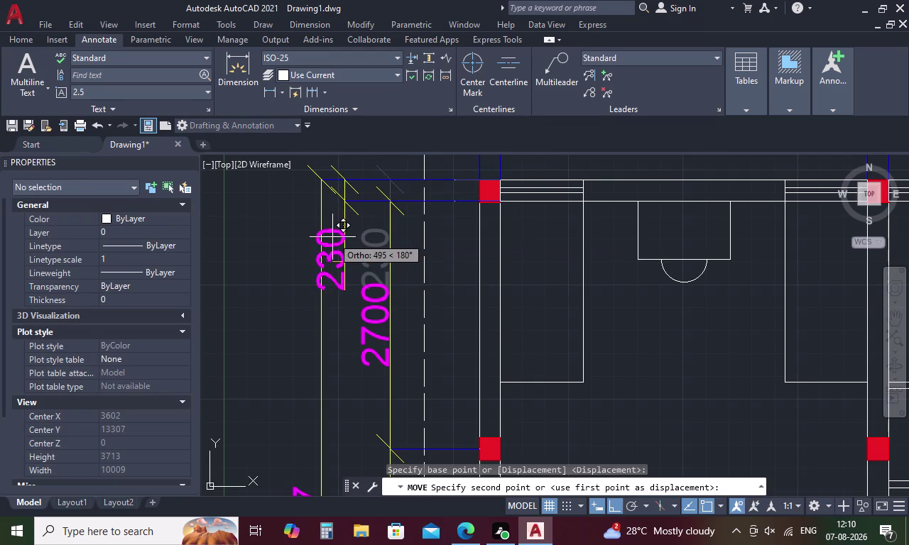
click(346, 241)
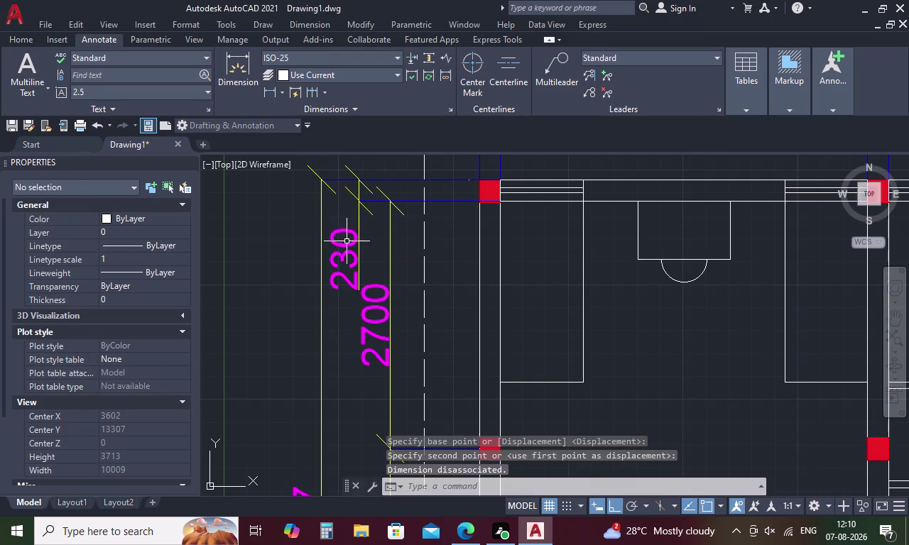
scroll(down, 3)
middle_drag(393, 320, 395, 282)
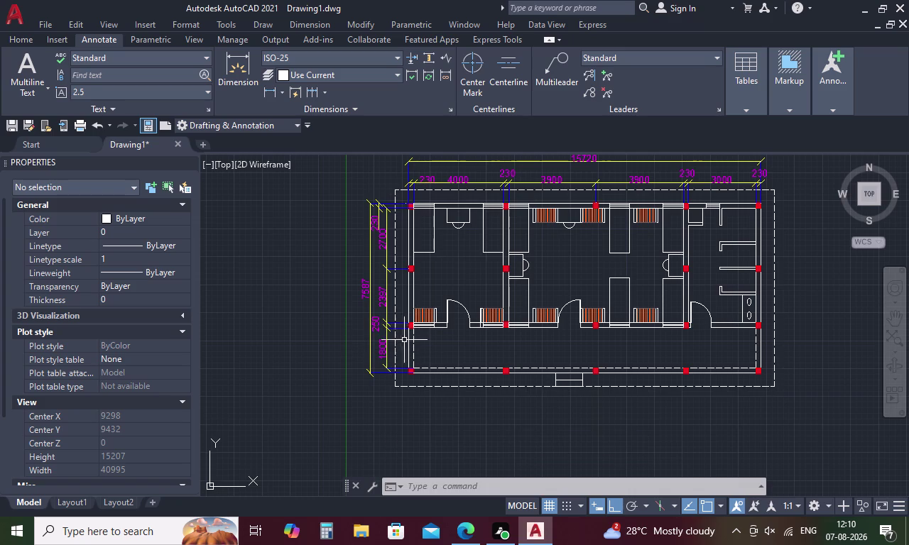
scroll(up, 3)
Change the left wall's 2397 vertical dimension text to 2700.
double_click(373, 277)
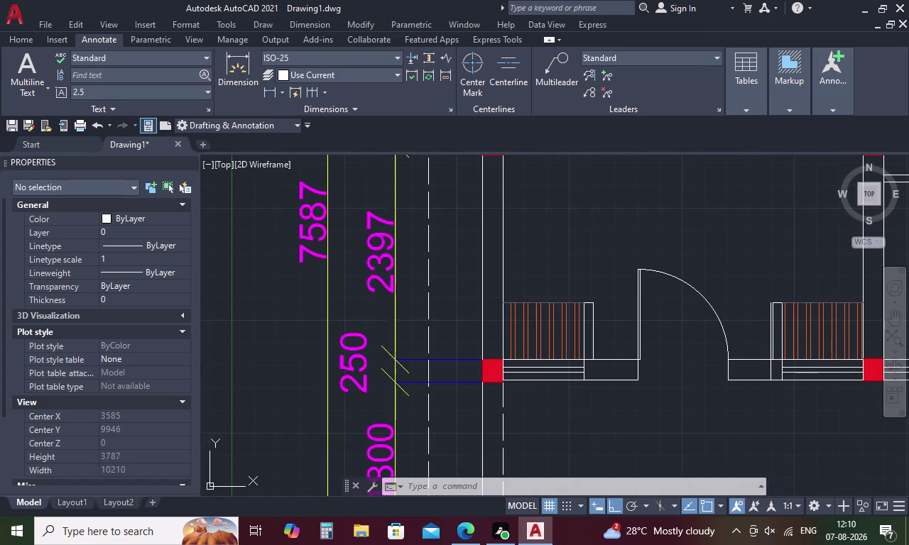
key(BackSpace)
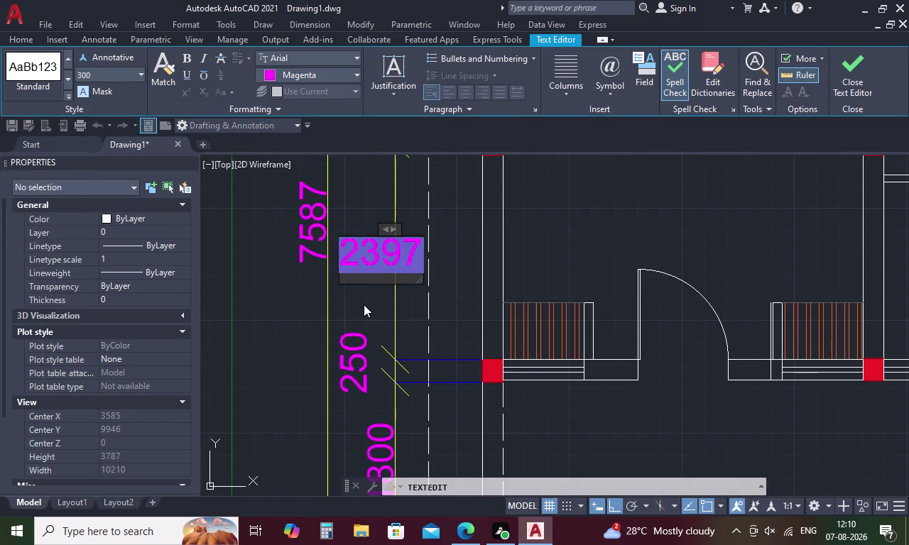
text(2700)
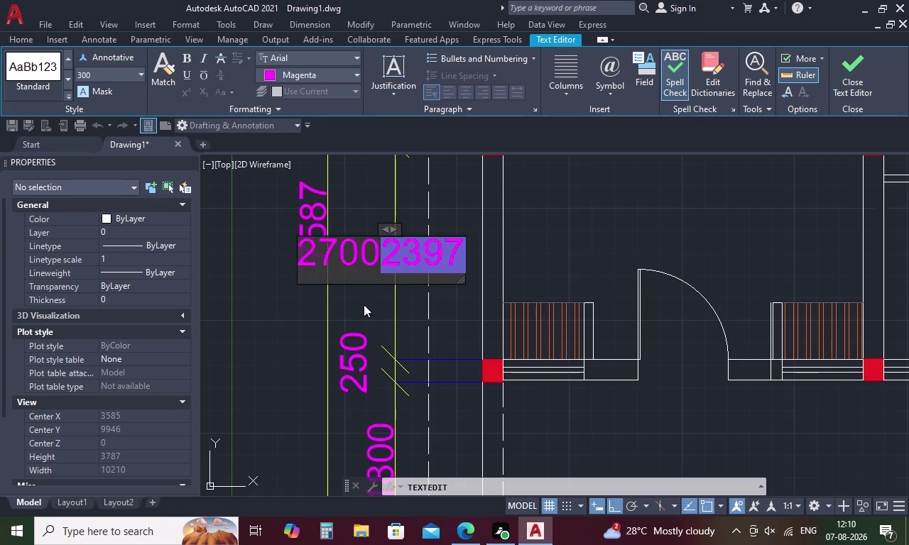
click(466, 257)
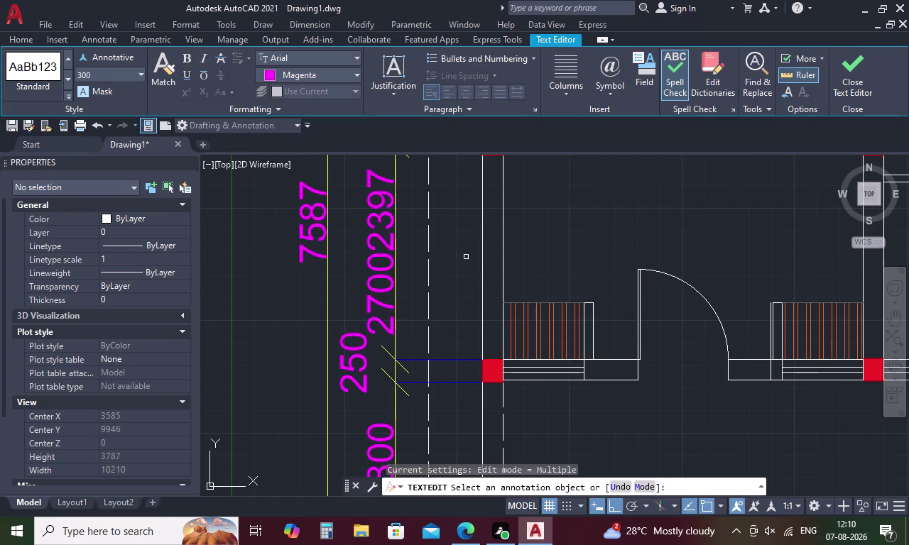
double_click(378, 220)
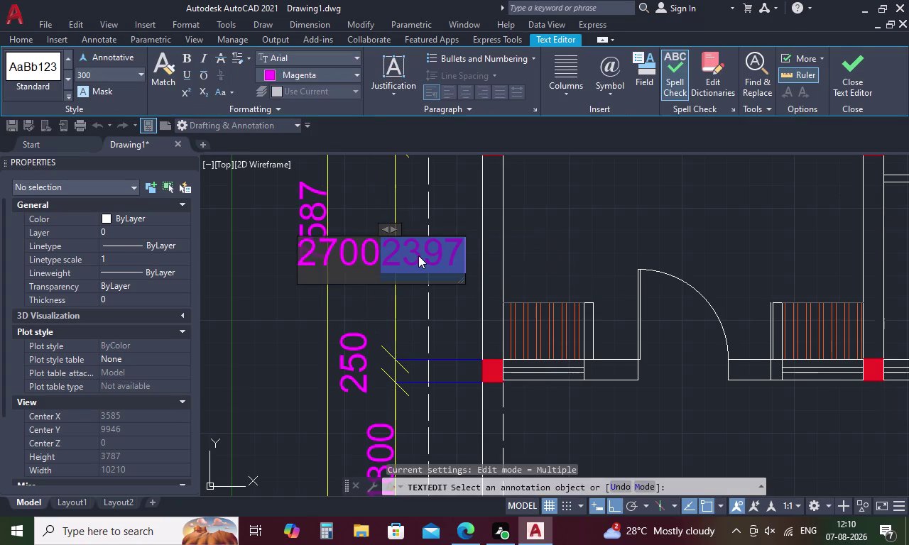
key(BackSpace)
click(276, 293)
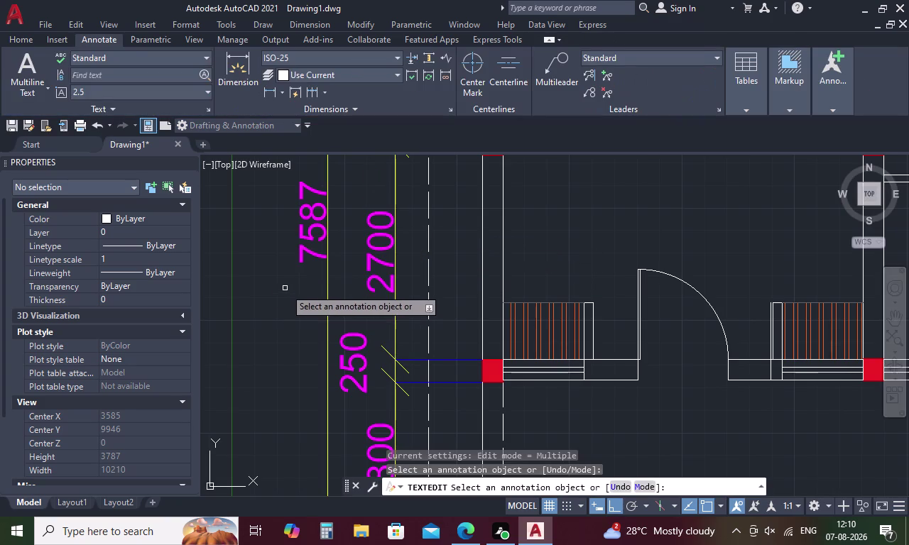
scroll(down, 3)
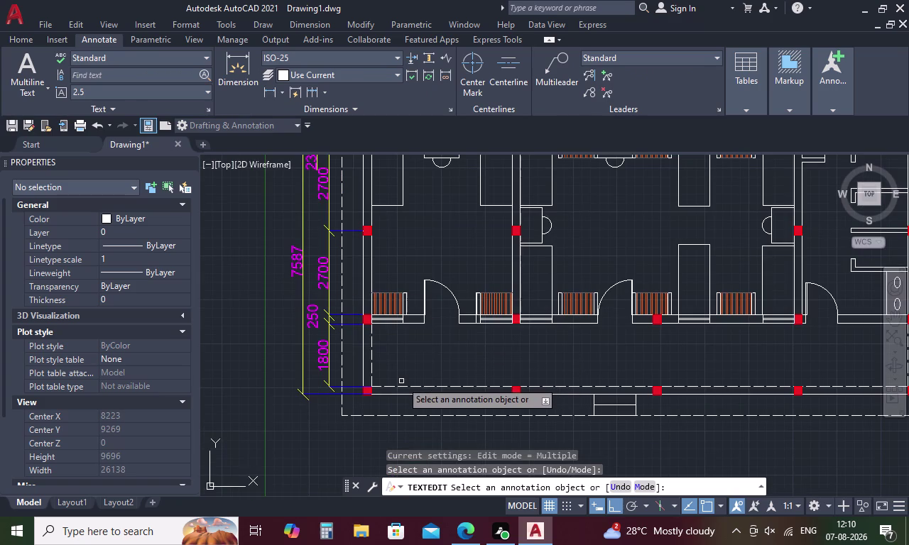
scroll(down, 3)
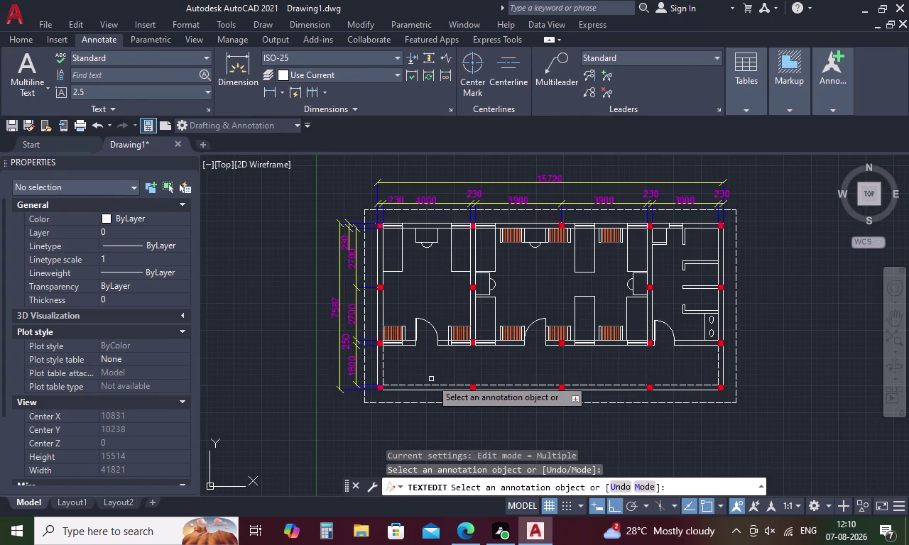
Cancel text editing and reopen the Dimension Style Manager with the D alias.
right_click(500, 355)
key(Escape)
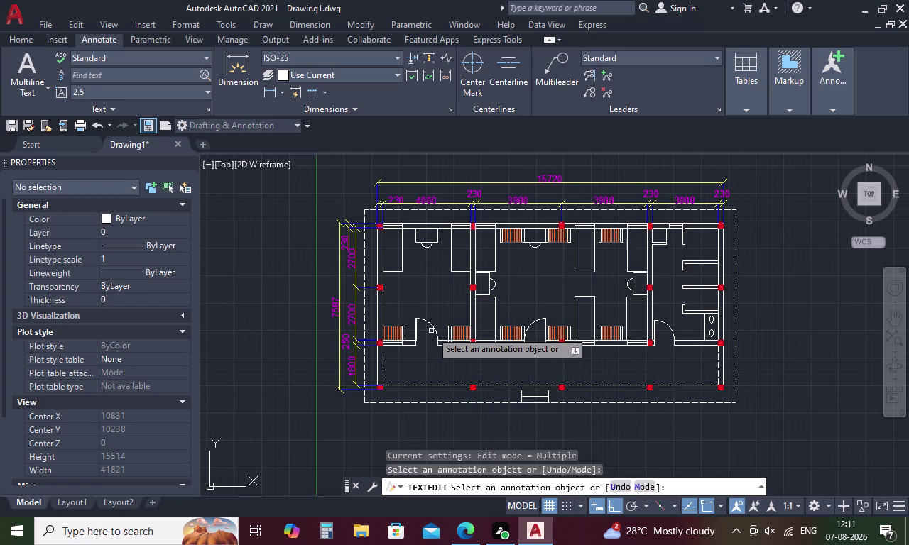
key(d)
key(Return)
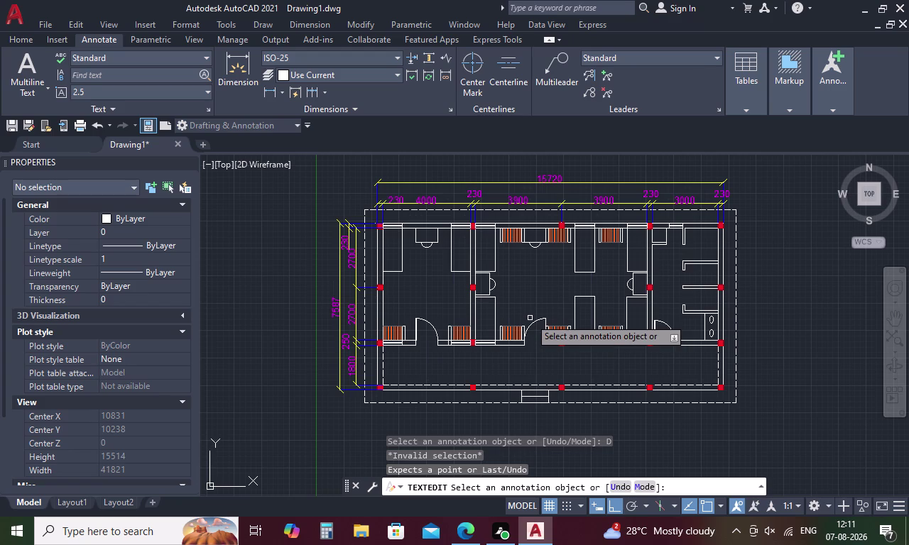
key(Escape)
key(Escape)
key(d)
key(space)
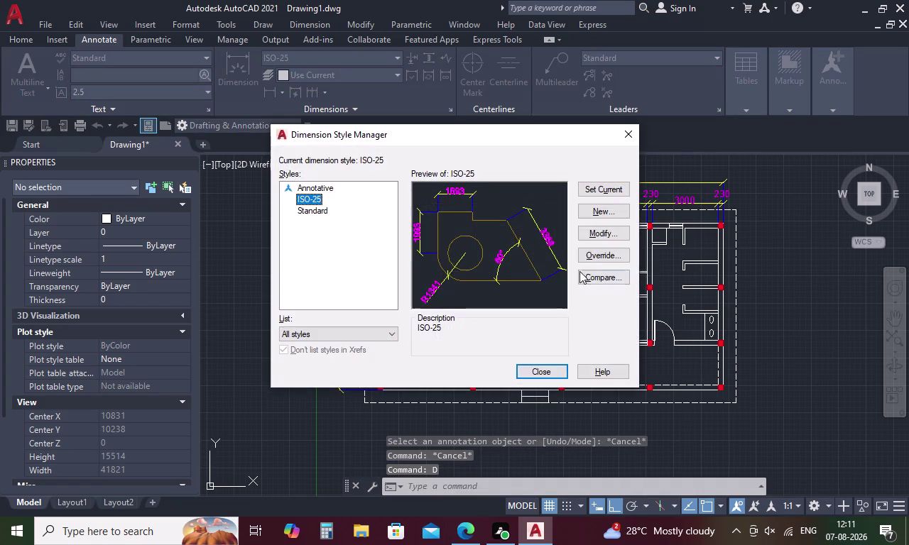
Modify the ISO-25 style and set its text height to 200.
click(592, 231)
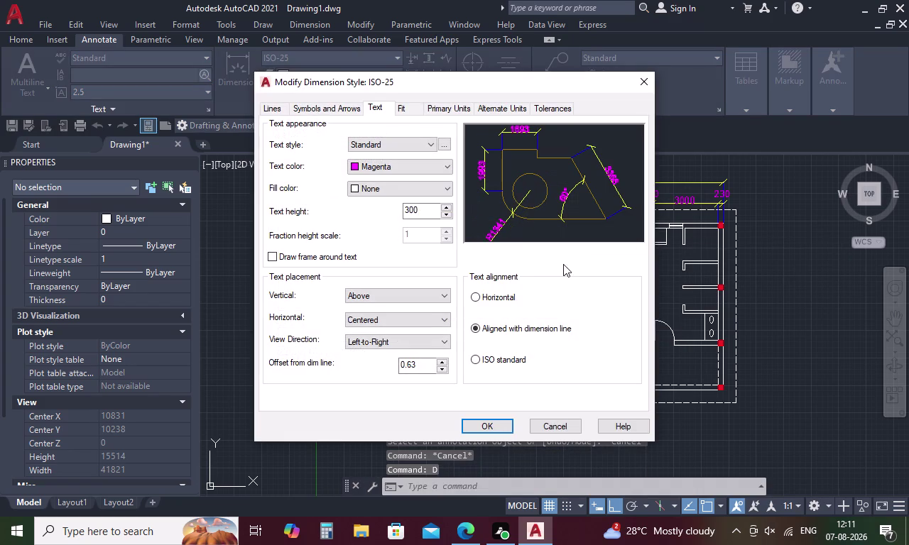
click(426, 205)
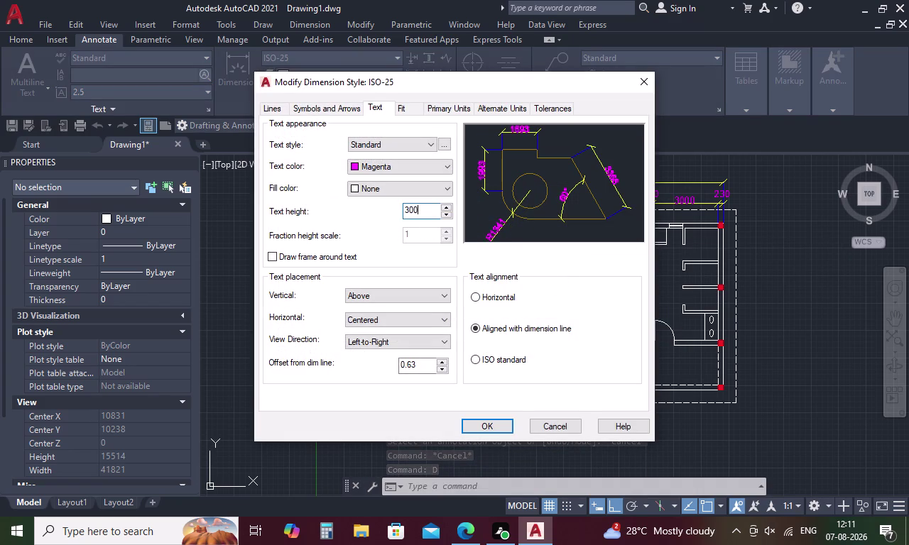
key(BackSpace)
key(BackSpace)
key(BackSpace)
key(BackSpace)
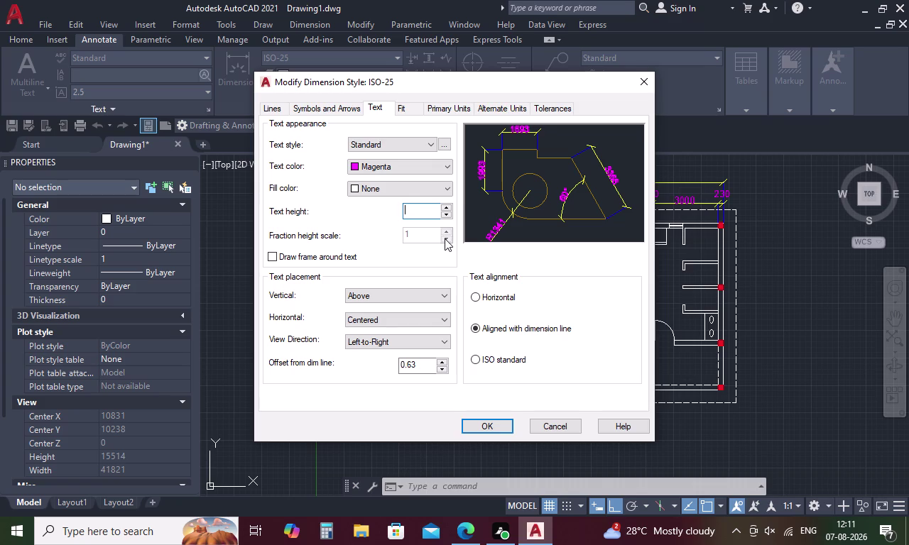
key(BackSpace)
text(10)
text(0)
key(BackSpace)
key(BackSpace)
key(BackSpace)
text(20)
text(0)
click(322, 104)
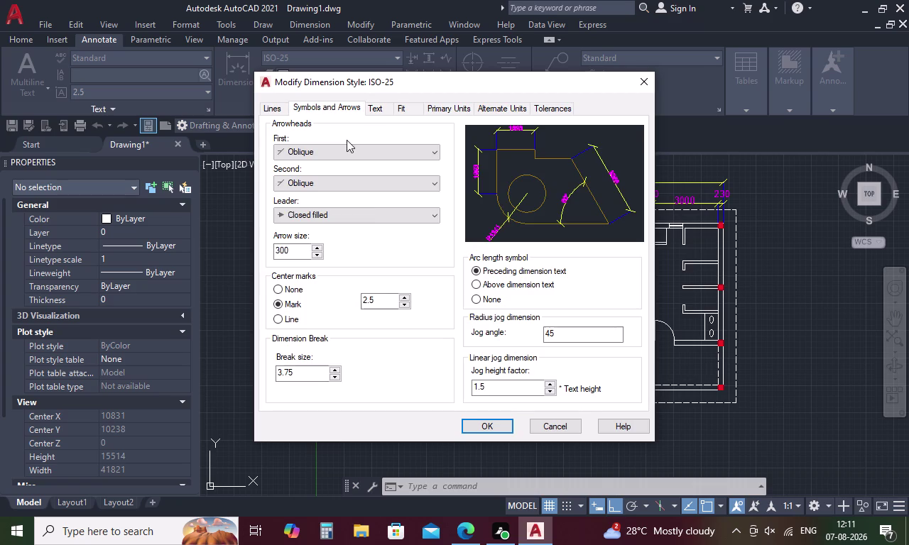
Set the ISO-25 arrow size to 200, confirm, and close the style manager.
click(294, 251)
key(BackSpace)
key(BackSpace)
key(BackSpace)
key(2)
text(00)
click(475, 431)
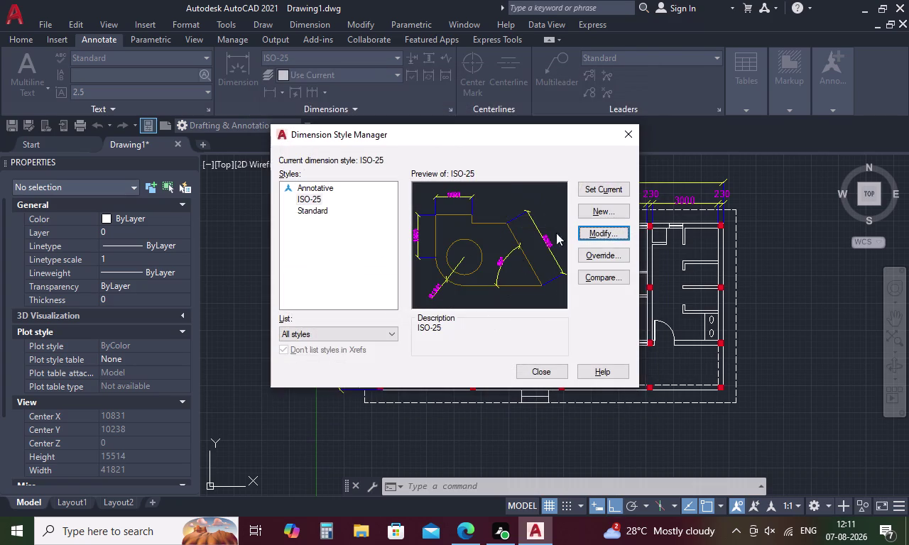
click(601, 187)
click(555, 374)
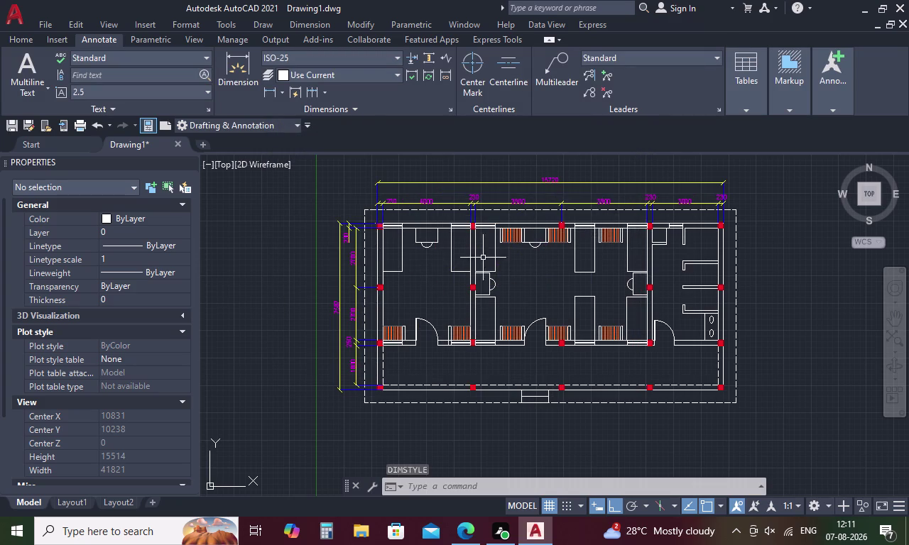
click(272, 93)
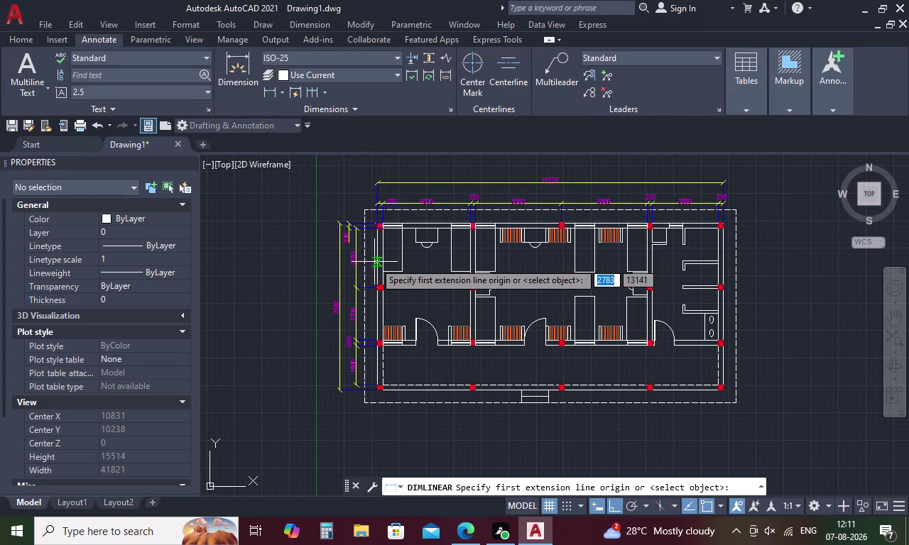
Place a 900 width dimension above the top-left room's furniture piece.
scroll(up, 3)
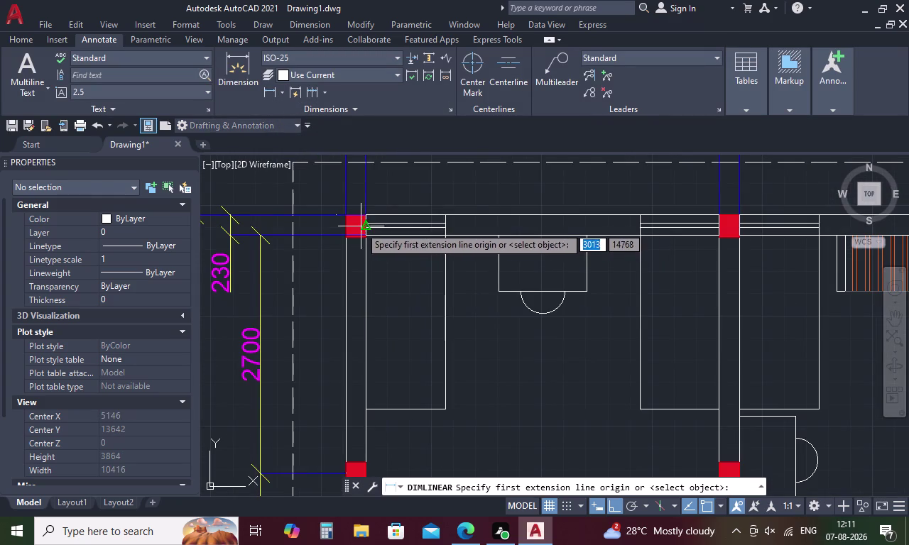
click(367, 216)
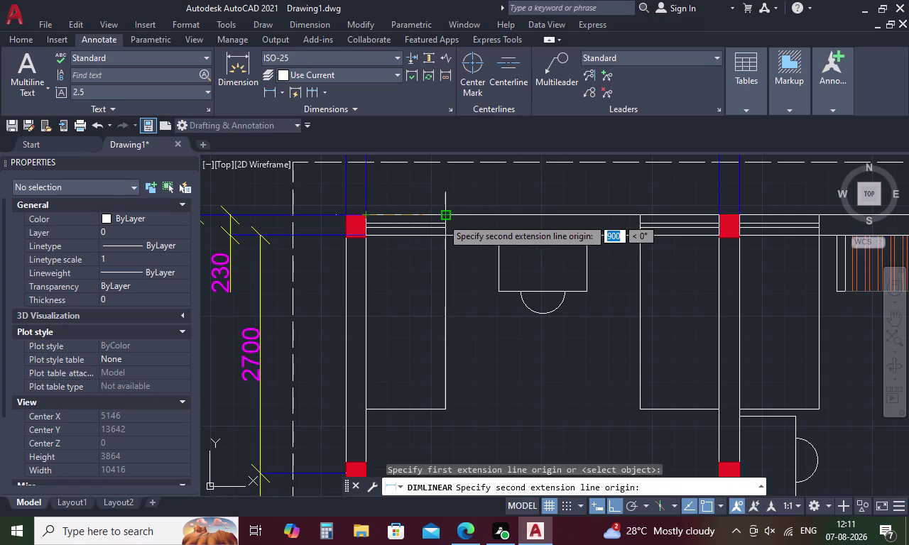
click(442, 218)
click(442, 197)
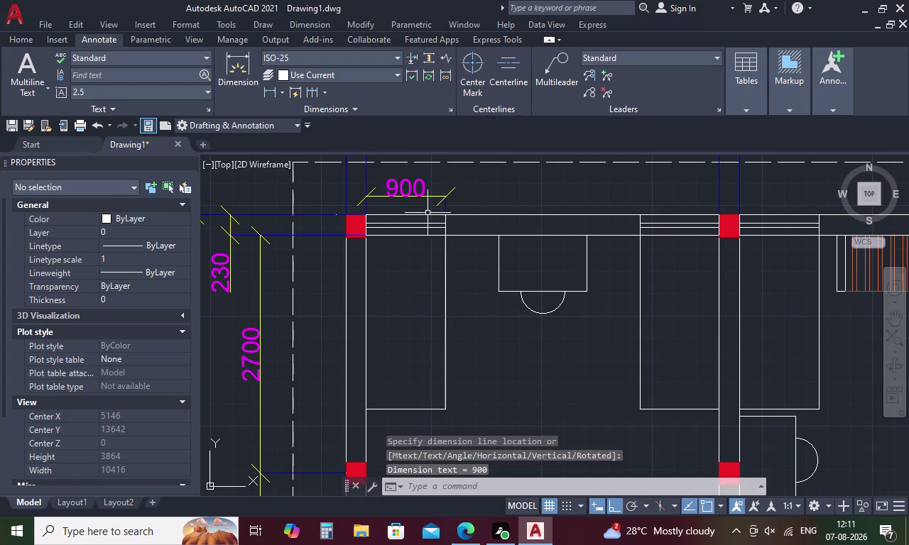
Add a 1972 vertical dimension along the furniture piece's side.
click(275, 92)
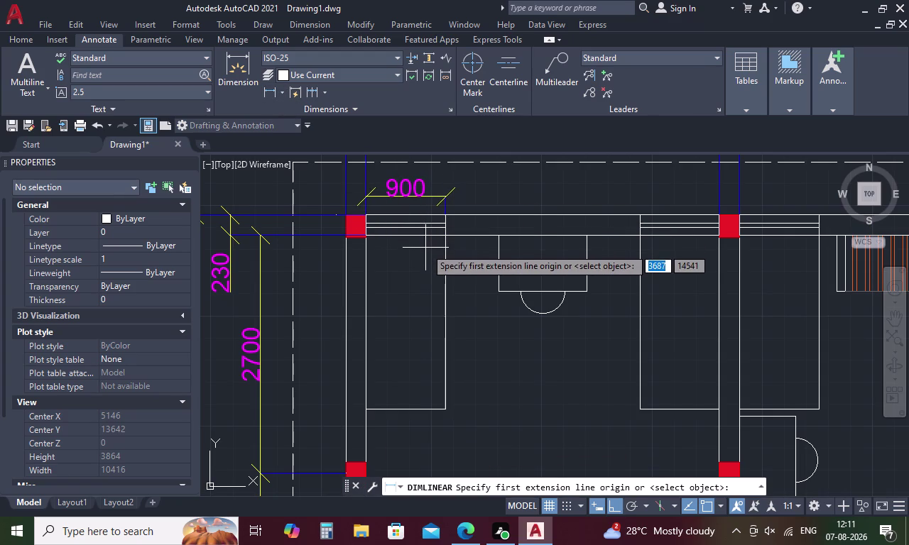
click(444, 234)
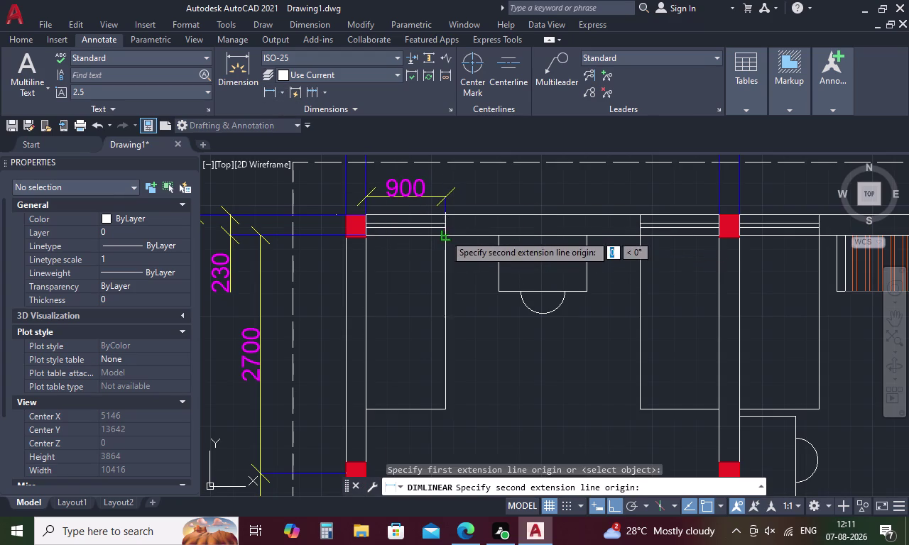
click(444, 411)
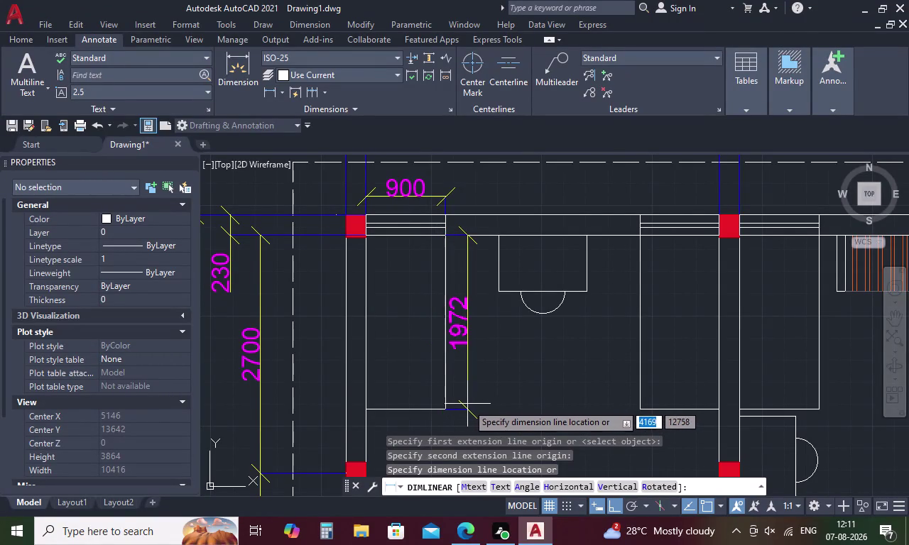
key(Escape)
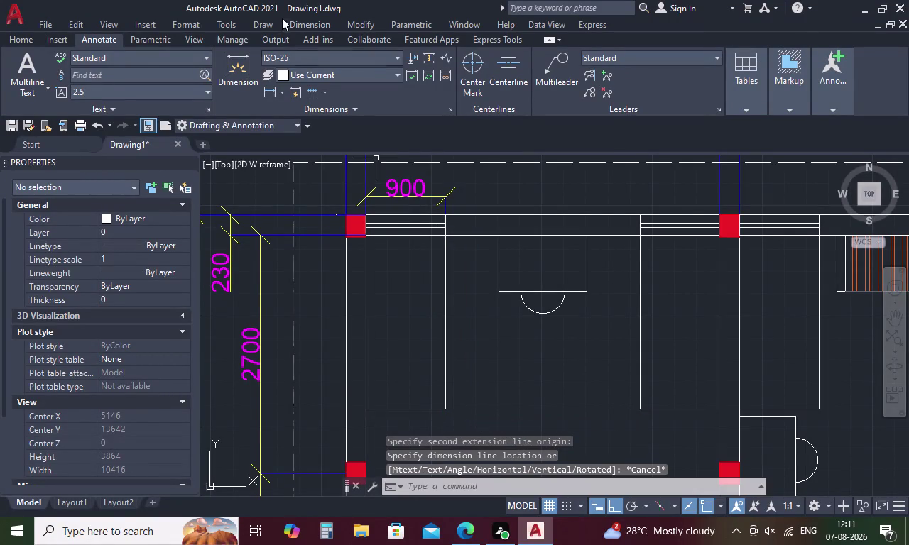
click(273, 88)
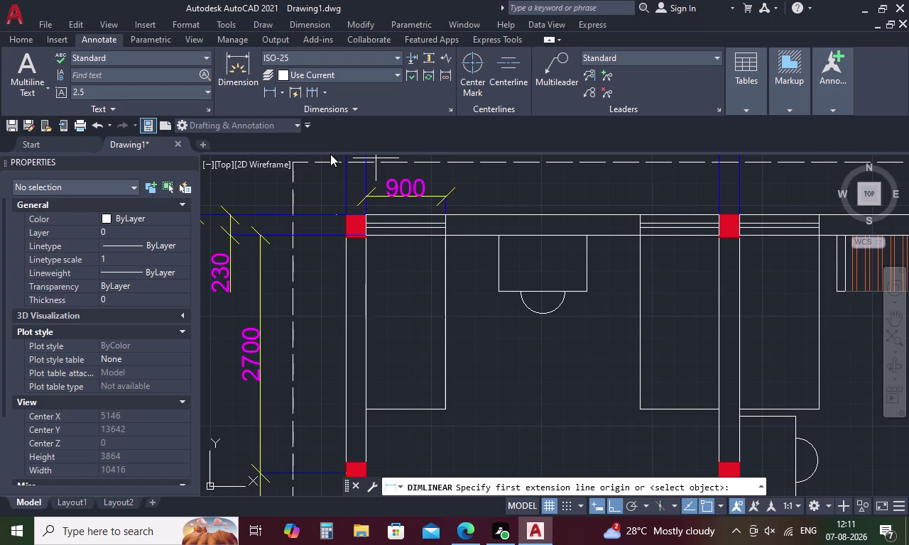
click(446, 236)
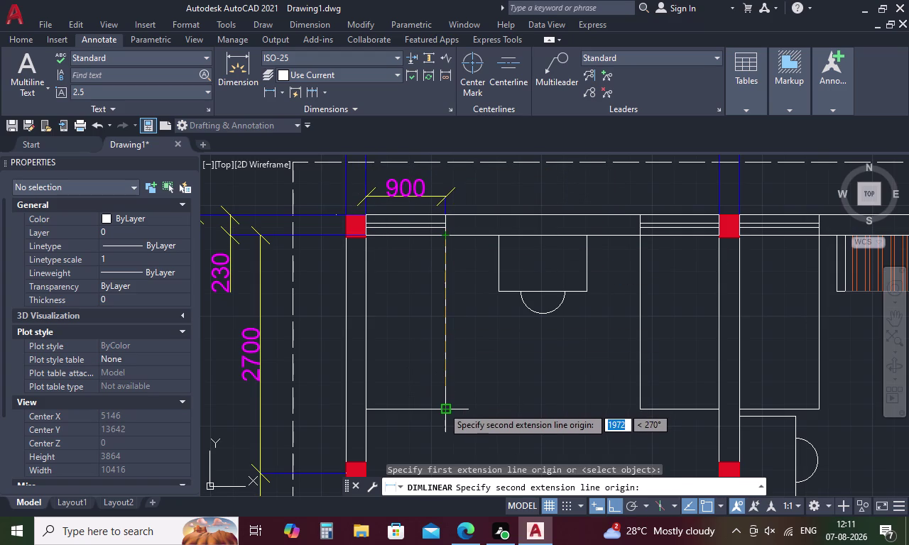
click(443, 407)
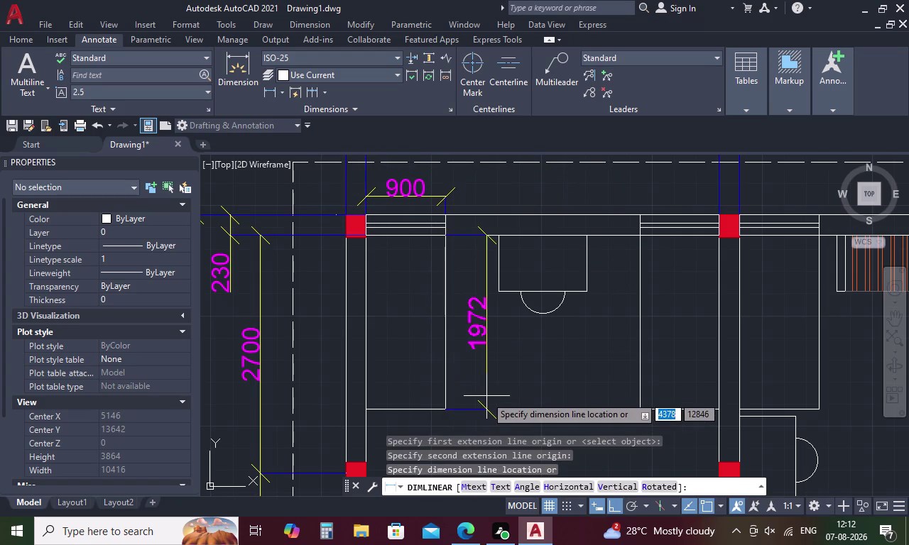
scroll(up, 3)
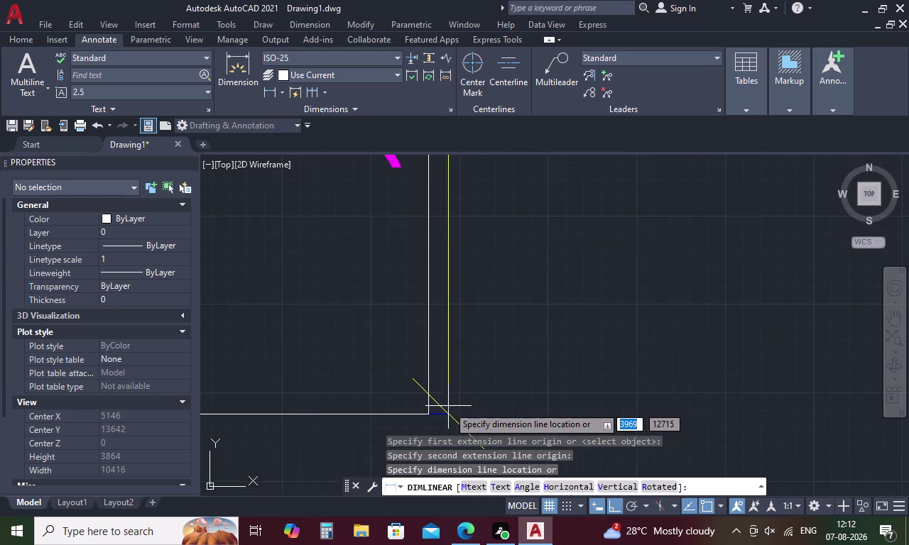
click(425, 419)
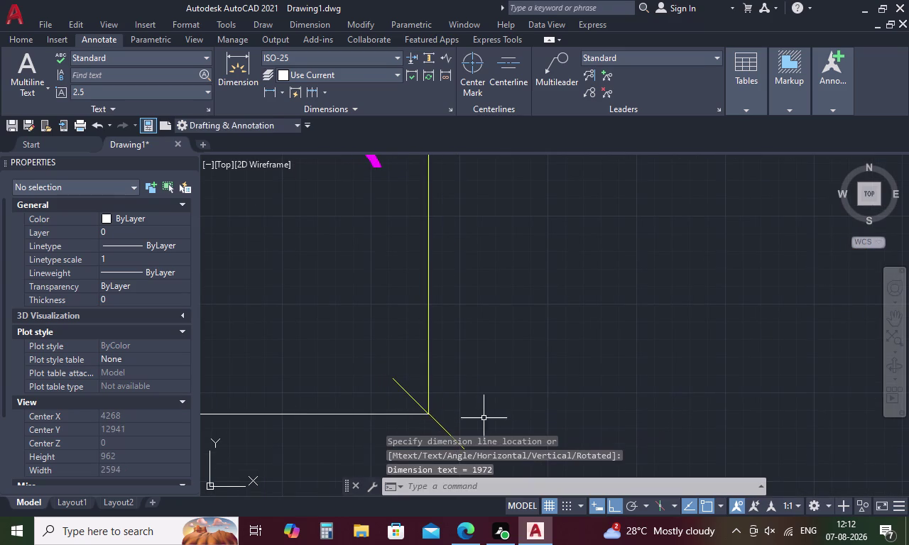
Erase the extra 1972 dimension.
scroll(down, 3)
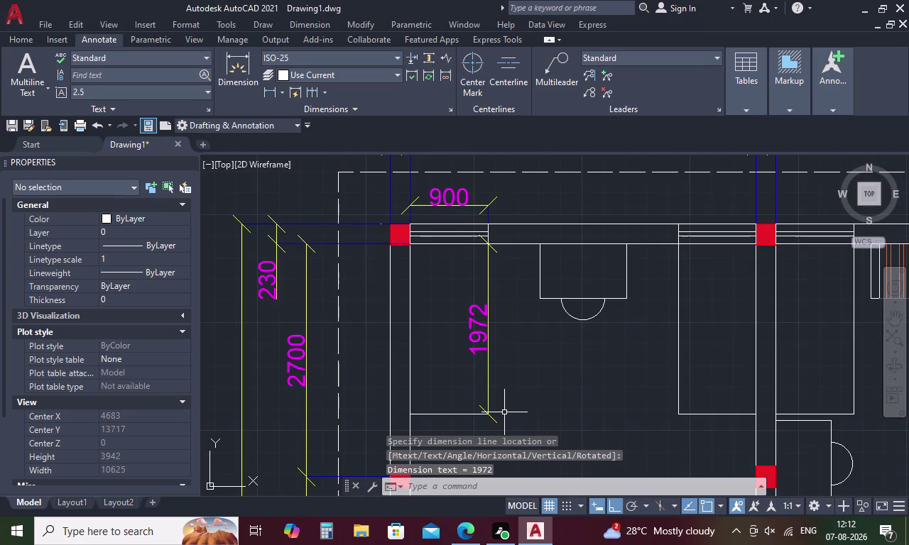
key(Escape)
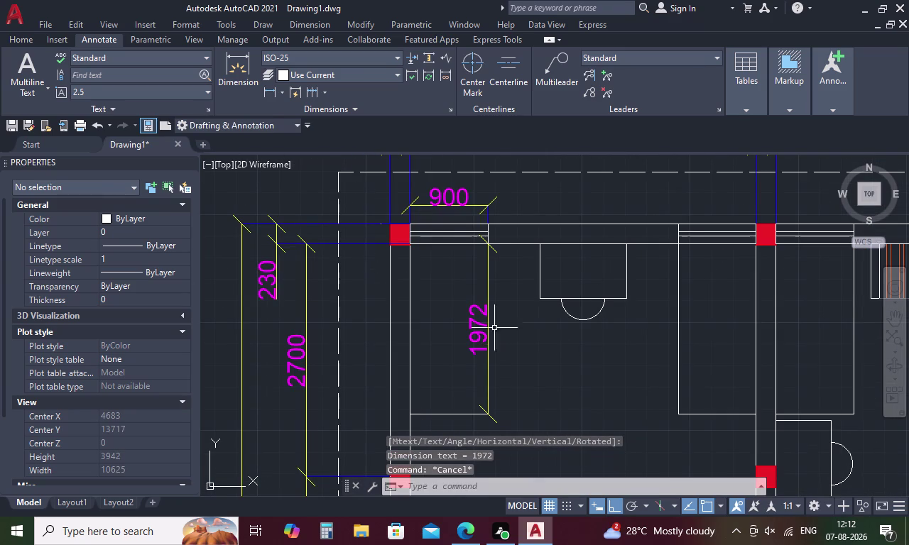
click(478, 327)
key(Delete)
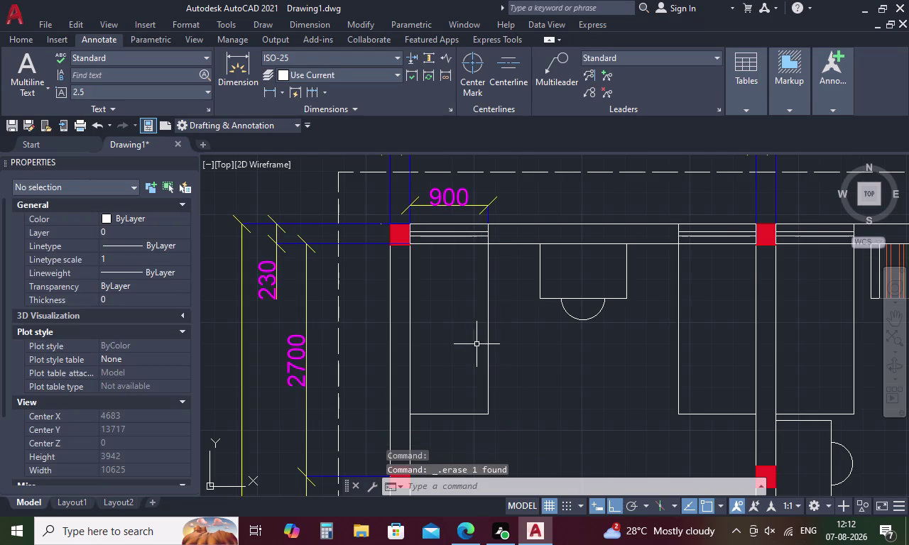
click(262, 87)
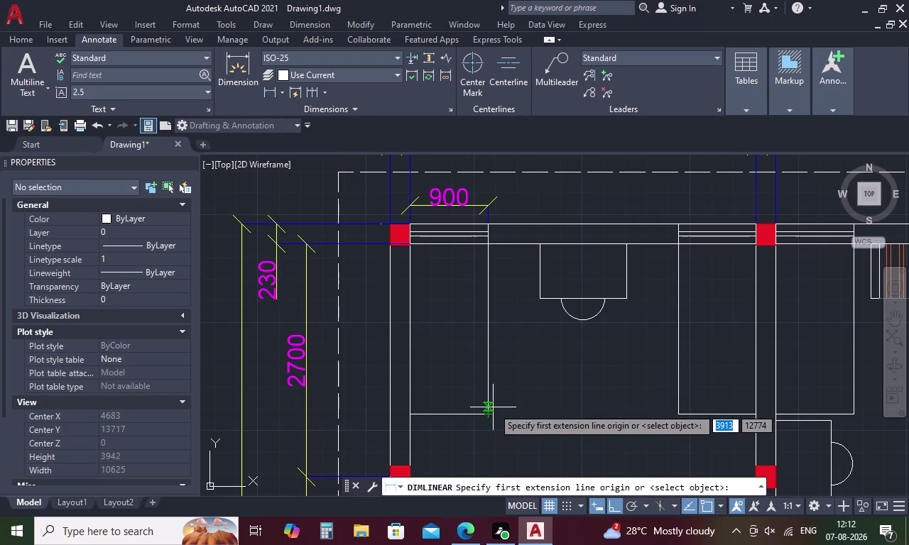
Place a 1972 vertical dimension beside the tall furniture piece's side.
scroll(up, 3)
middle_drag(494, 403, 499, 331)
click(472, 372)
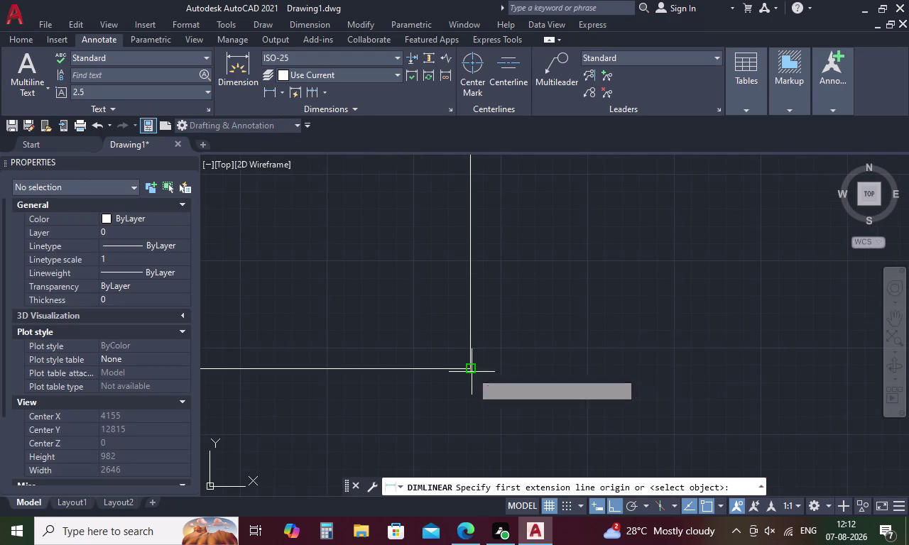
scroll(down, 3)
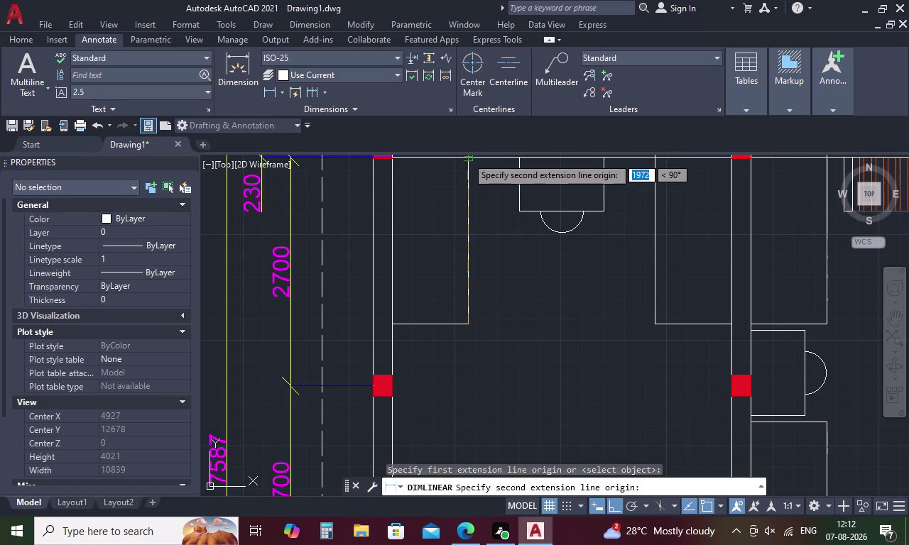
scroll(down, 3)
middle_drag(466, 157, 451, 228)
click(450, 228)
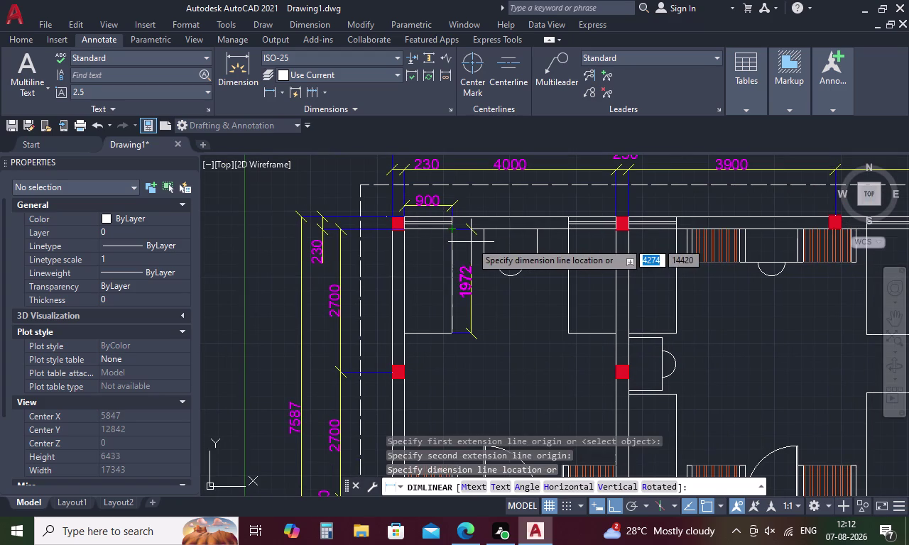
click(471, 244)
Change the tall furniture piece's 1972 dimension text to 2000.
double_click(461, 277)
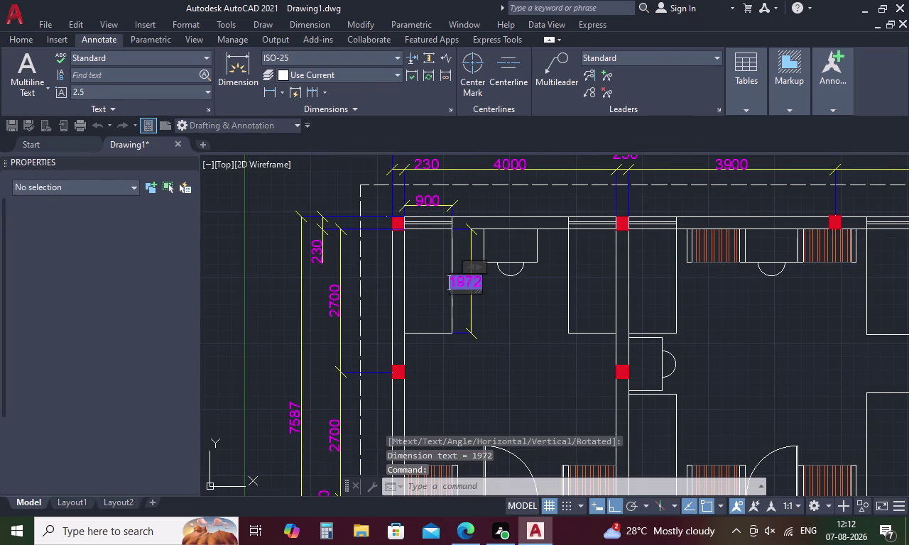
key(BackSpace)
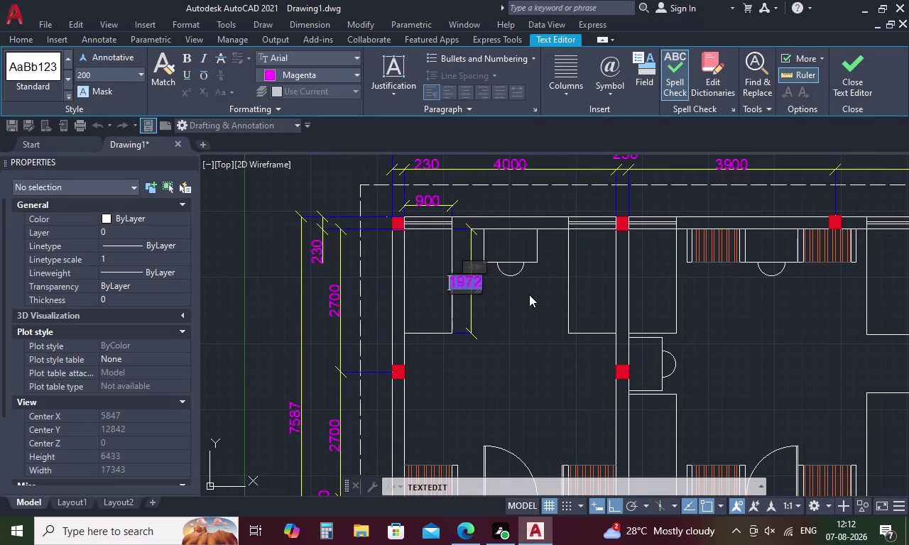
key(BackSpace)
key(BackSpace)
key(Right)
key(BackSpace)
key(BackSpace)
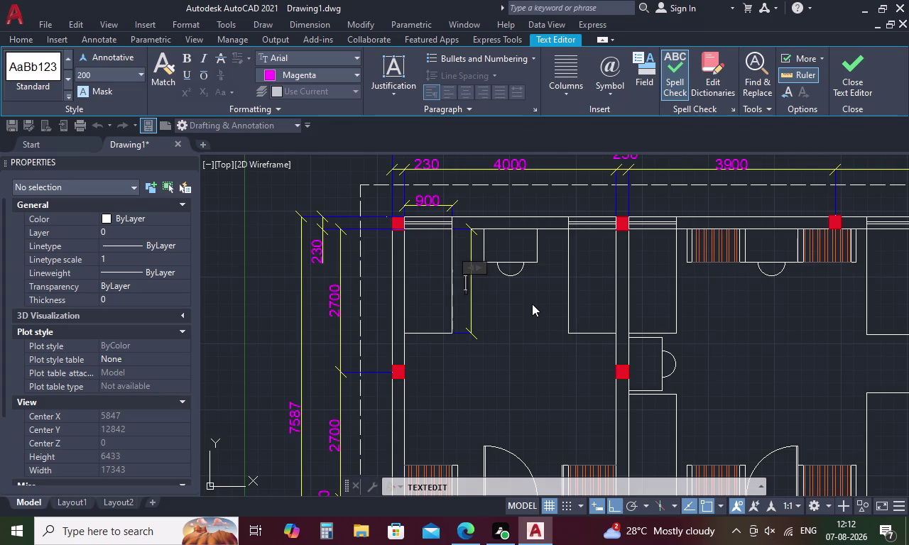
text(2000)
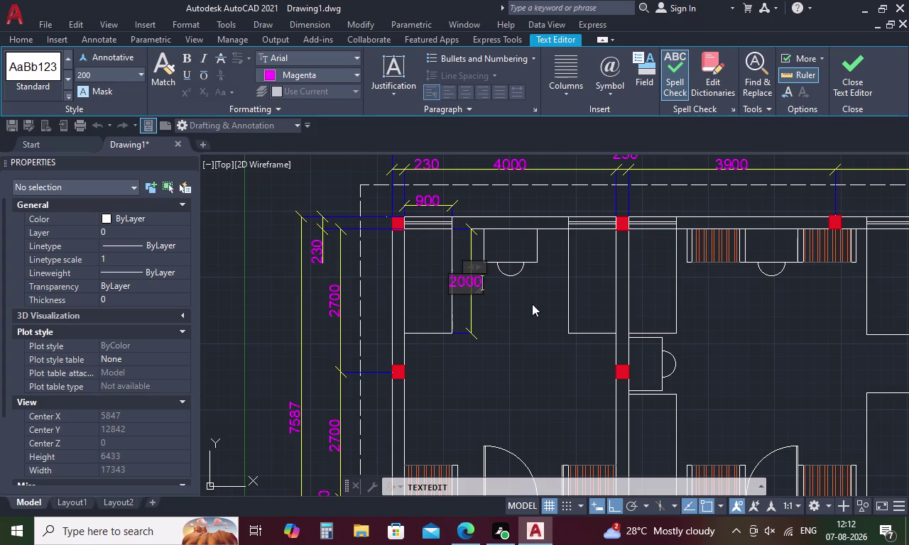
click(536, 304)
scroll(down, 3)
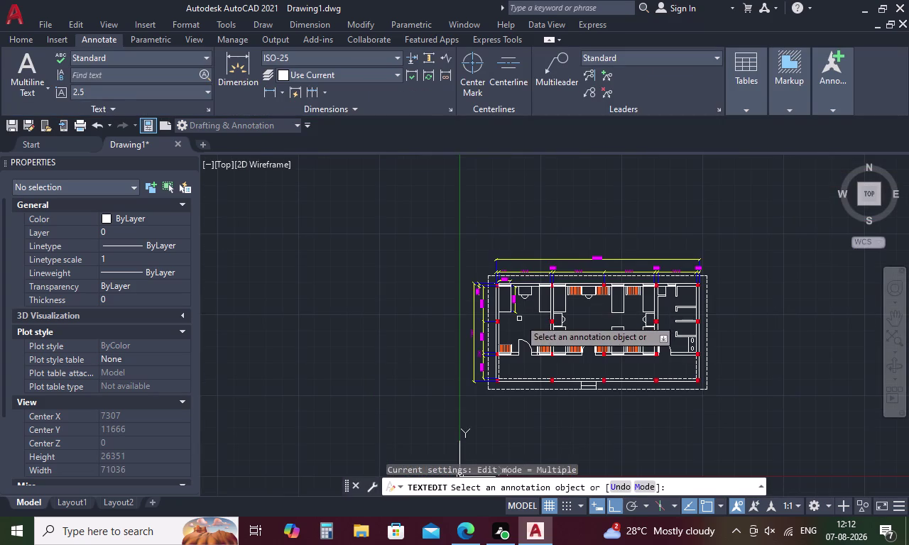
middle_drag(519, 319, 424, 290)
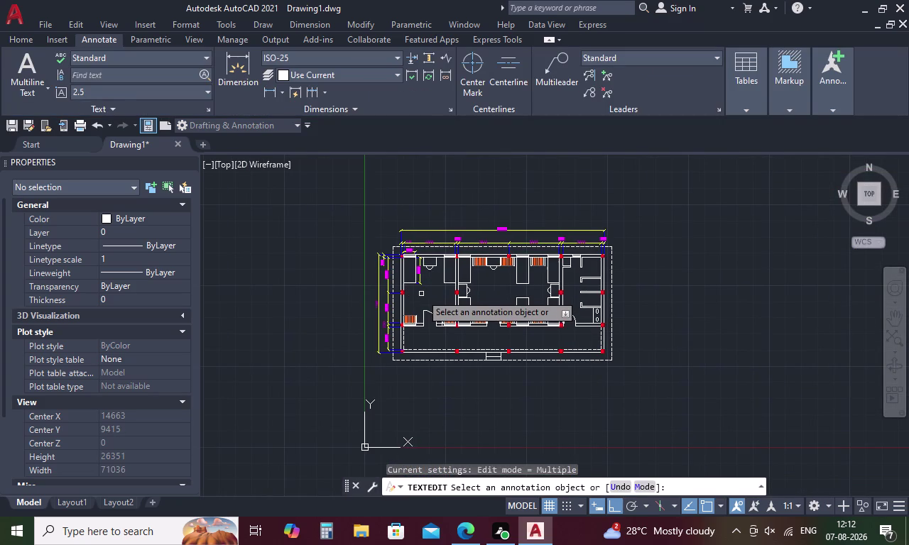
click(270, 87)
scroll(up, 3)
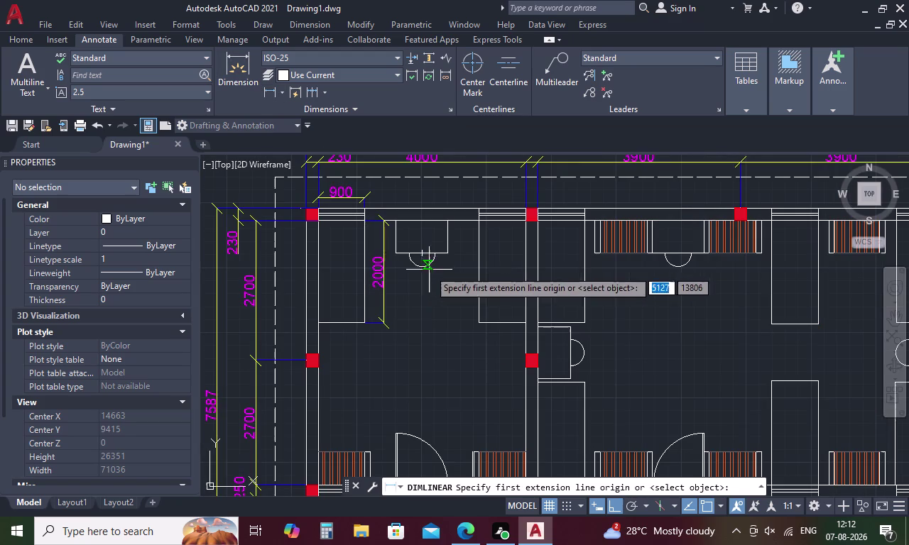
Place a 1000 dimension below the small semicircle piece's bottom edge.
click(398, 251)
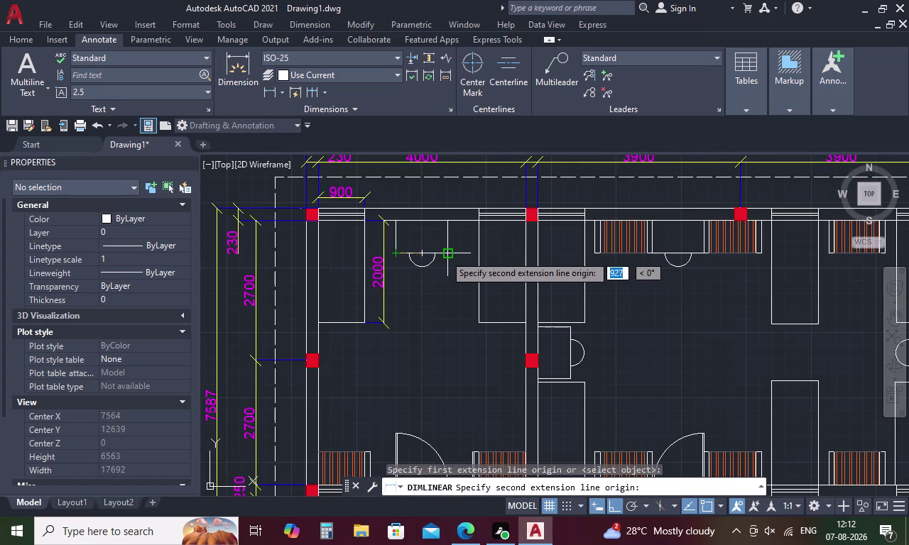
click(447, 256)
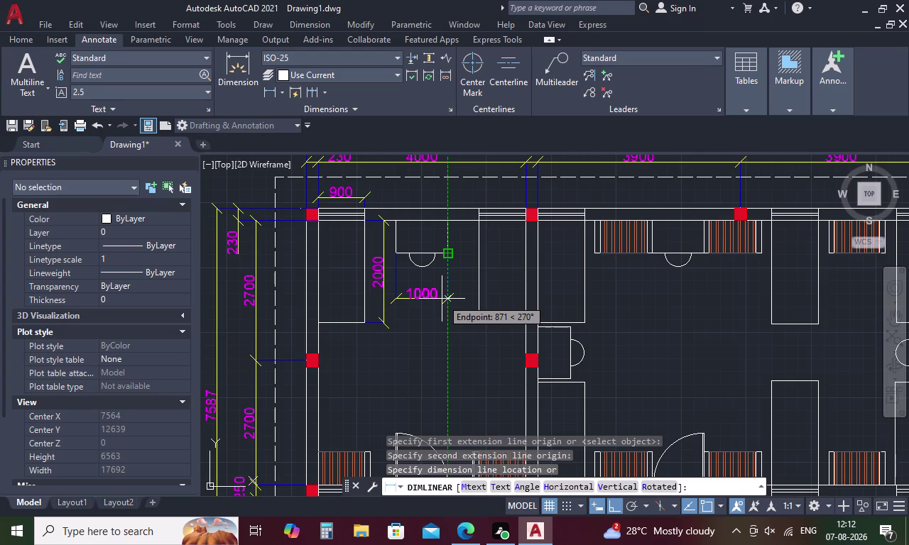
click(446, 286)
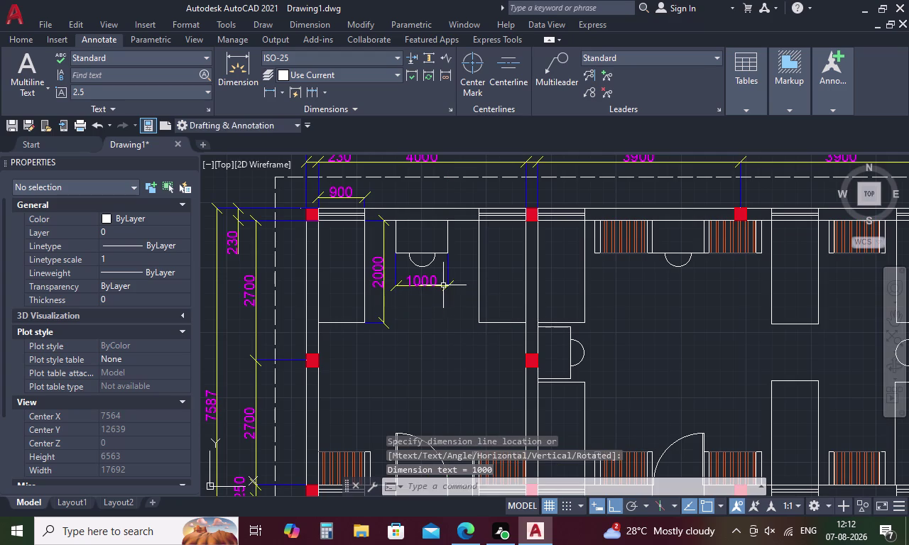
click(419, 267)
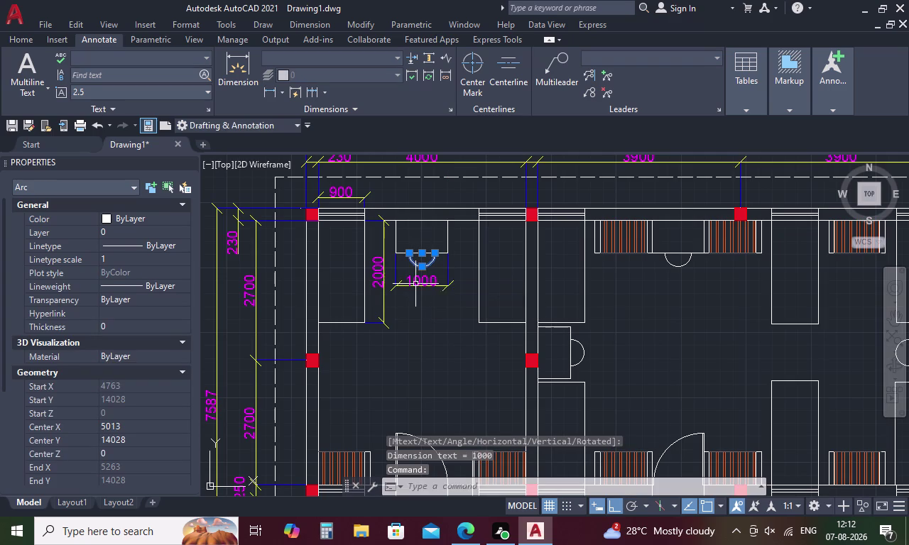
key(Escape)
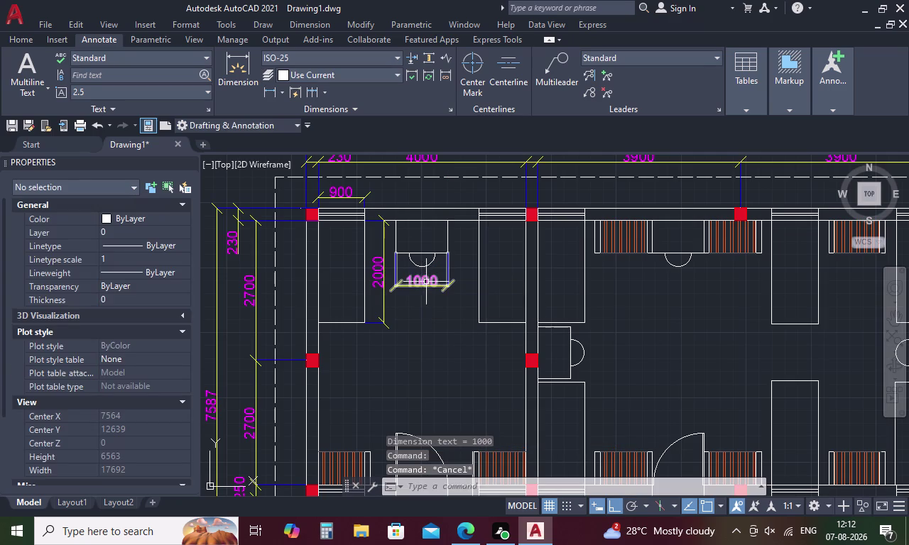
Change the small piece's 1000 width dimension text to 900.
double_click(426, 282)
key(BackSpace)
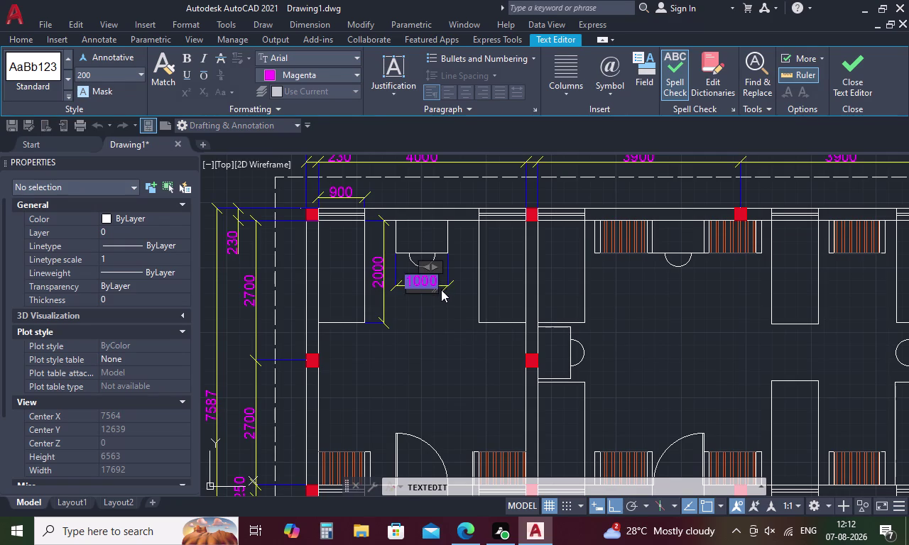
key(Right)
key(BackSpace)
text(900)
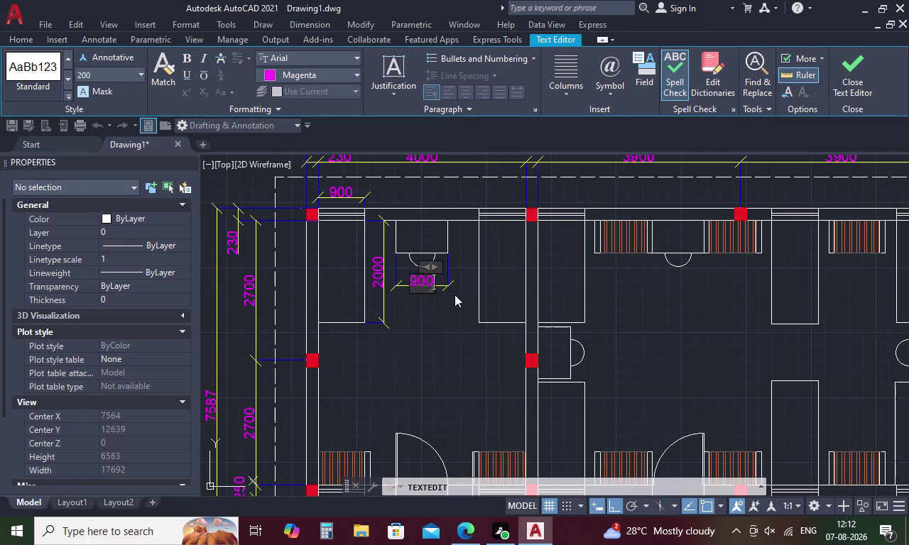
click(455, 320)
scroll(down, 3)
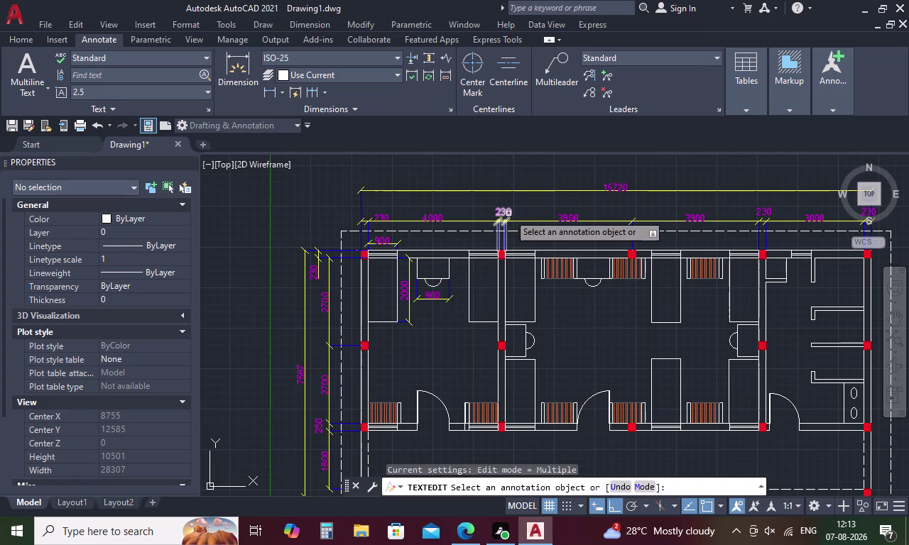
End TEXTEDIT and start a linear dimension from the small piece's upper right corner.
key(space)
key(space)
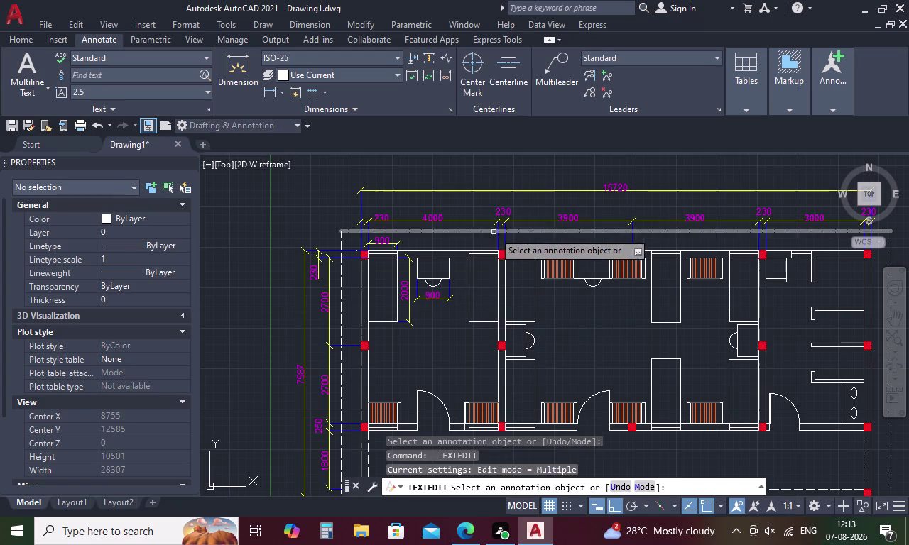
click(448, 269)
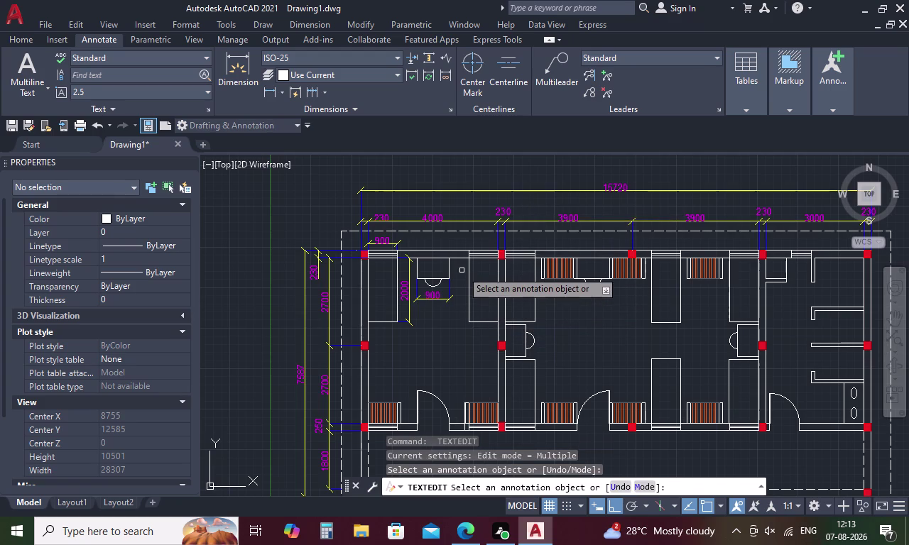
click(449, 269)
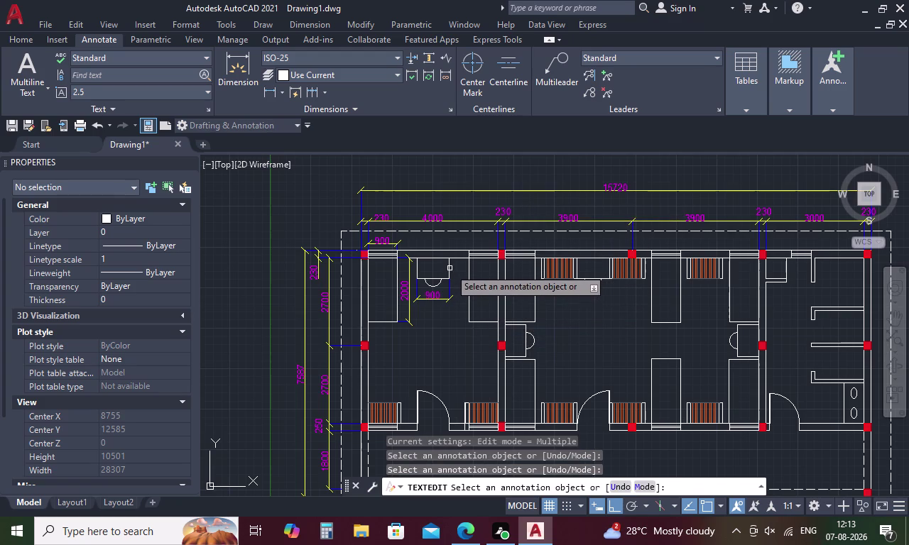
key(Escape)
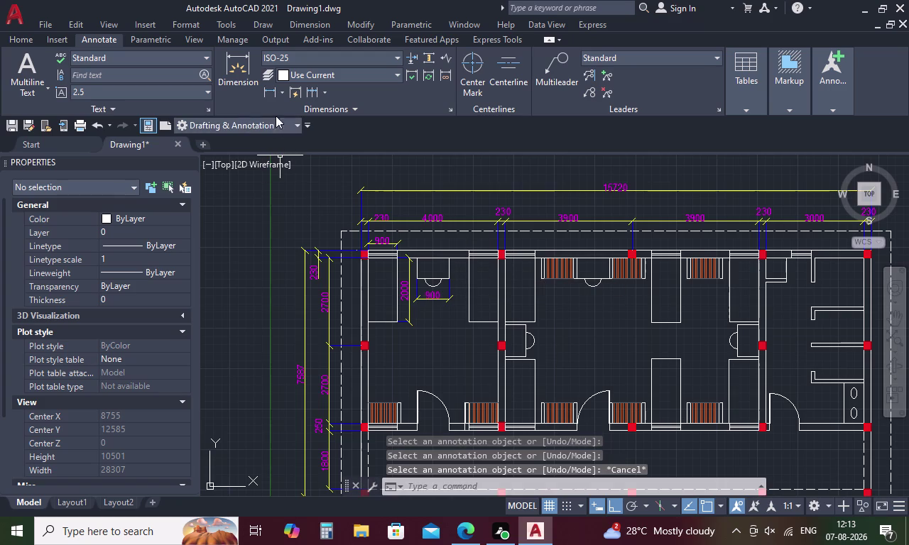
click(269, 83)
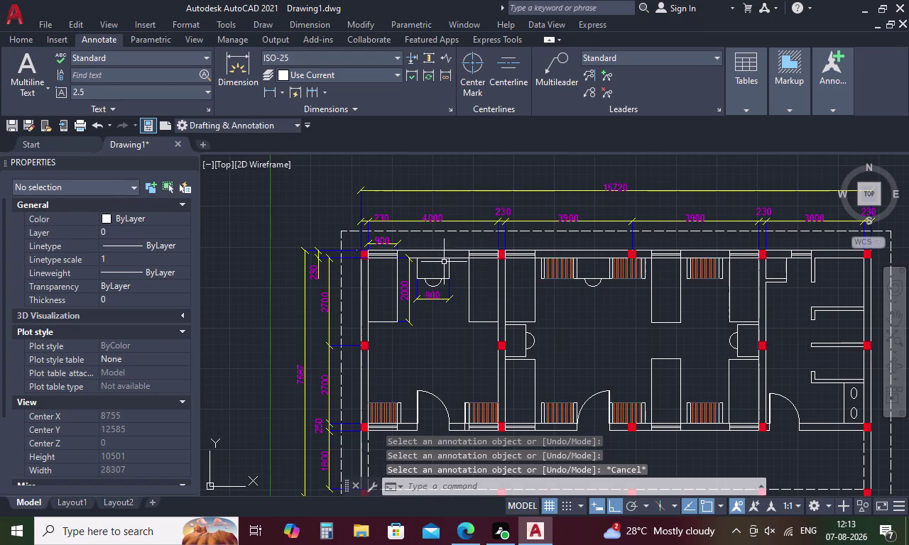
click(271, 88)
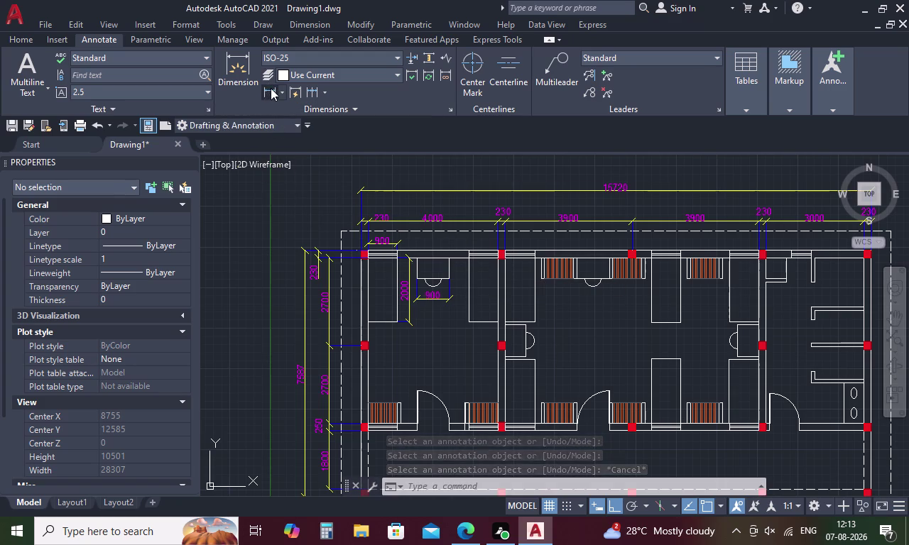
click(448, 261)
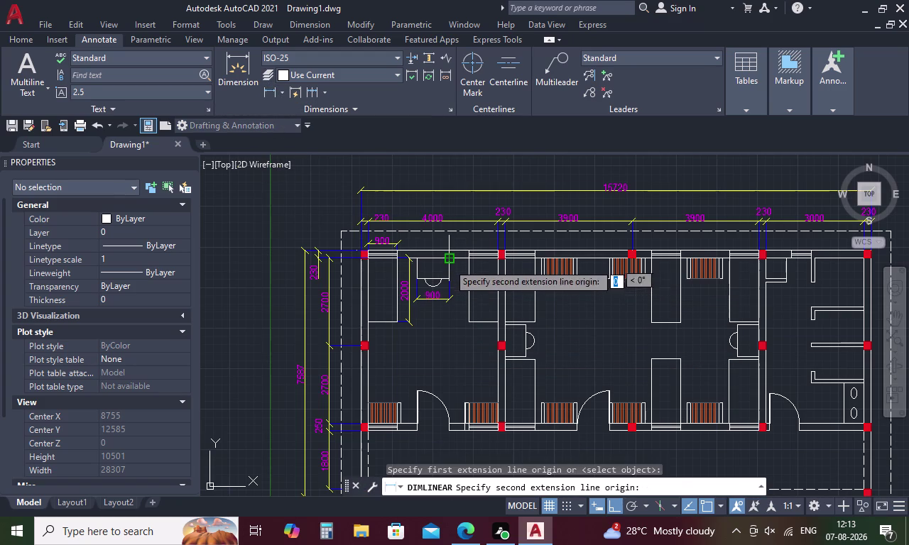
Place the small piece's 635 depth dimension beside it.
click(445, 279)
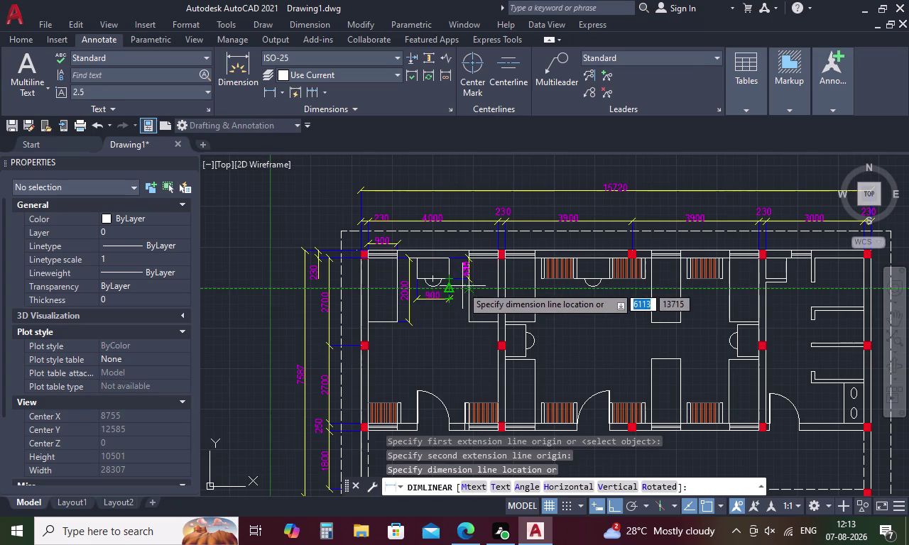
scroll(up, 3)
click(457, 286)
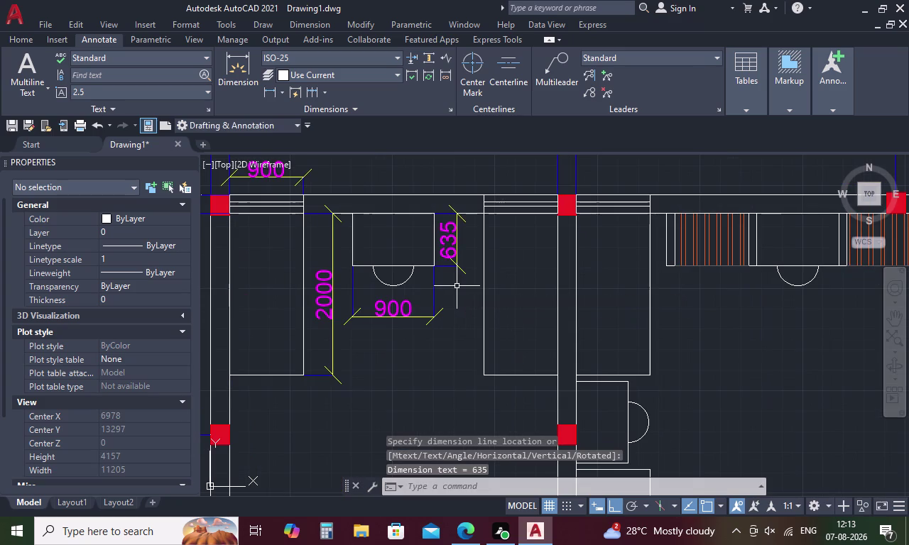
Change the 635 depth dimension text to 600.
double_click(450, 248)
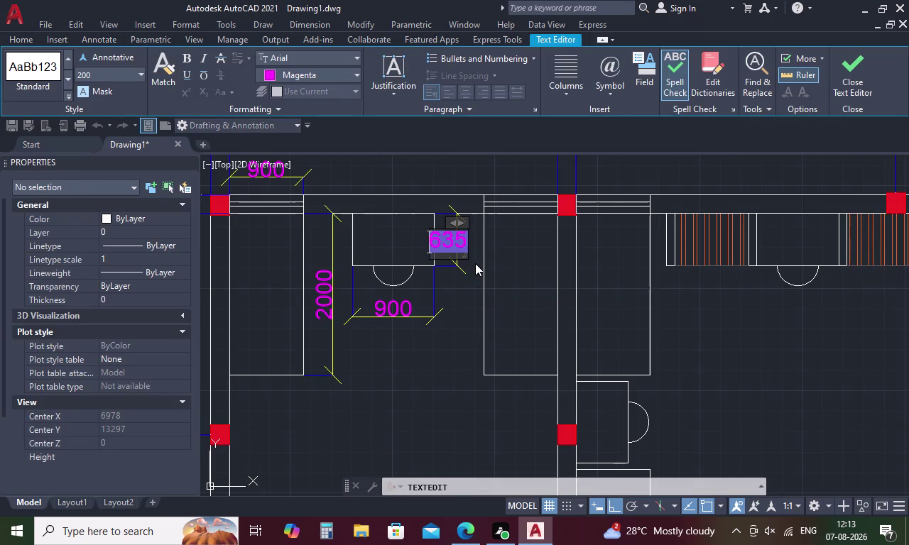
key(Right)
key(BackSpace)
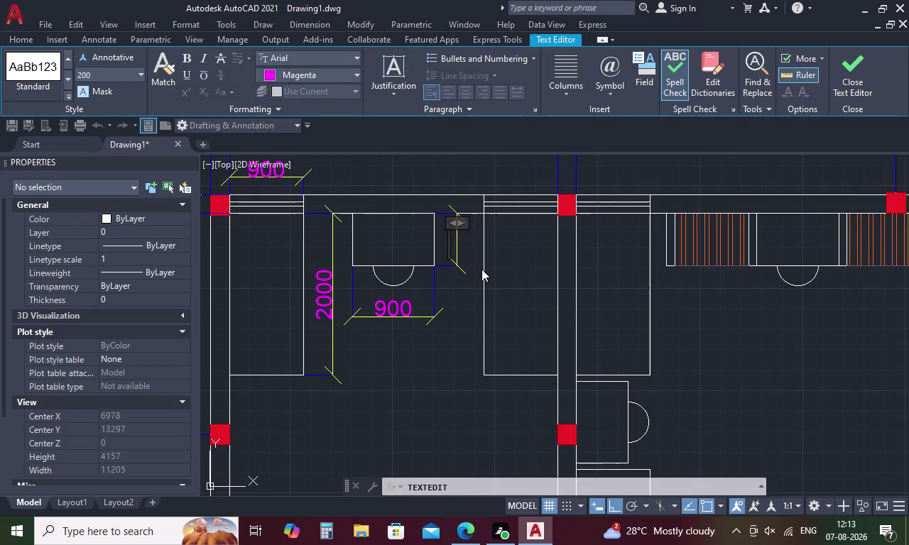
text(600)
click(469, 302)
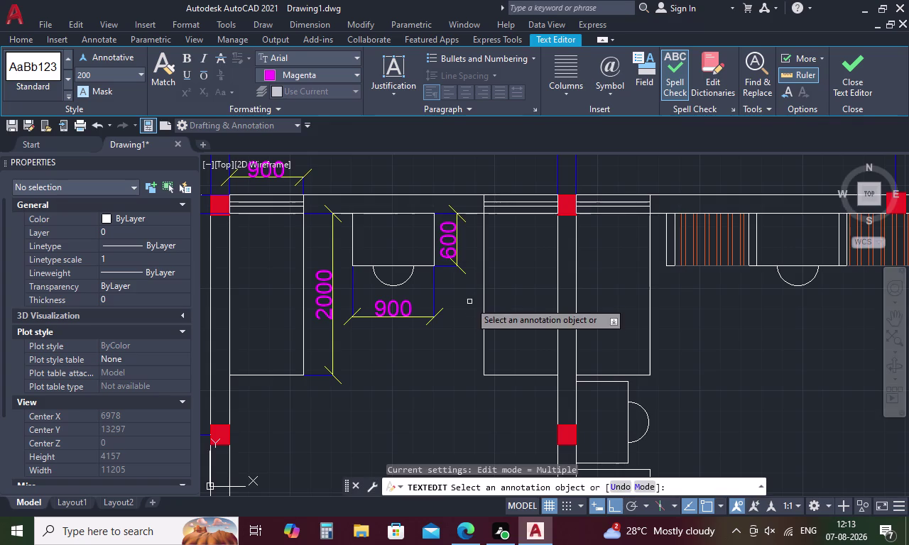
scroll(down, 3)
middle_drag(441, 304, 441, 273)
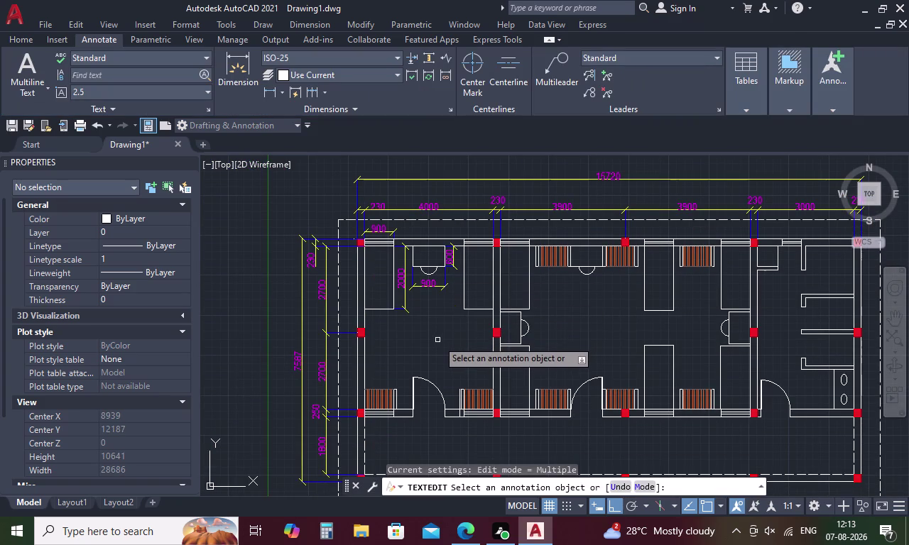
click(276, 91)
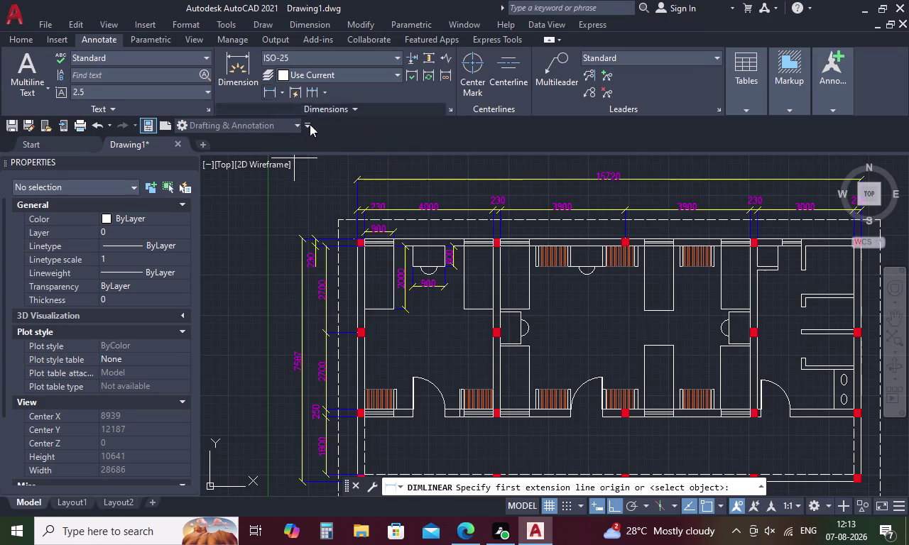
Dimension the two 900 wall segments on either side of the top-wall column.
scroll(up, 3)
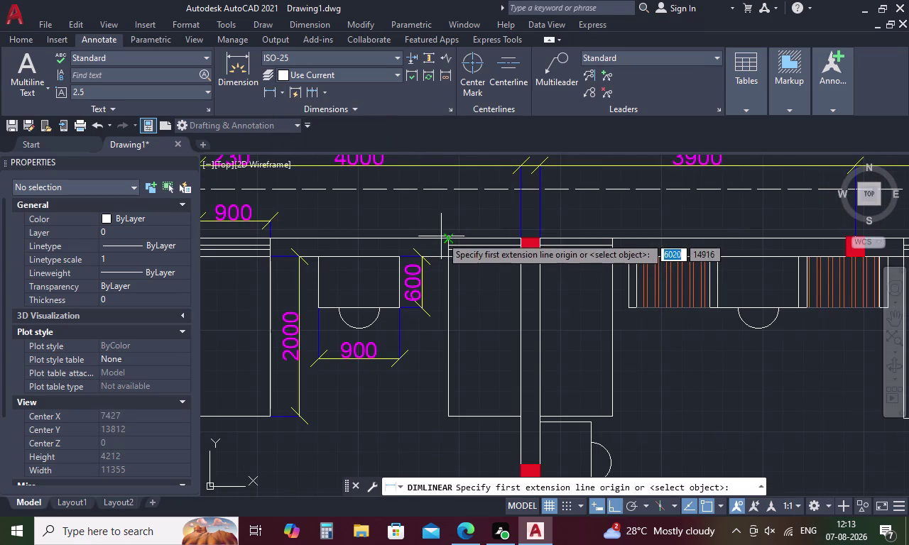
click(445, 235)
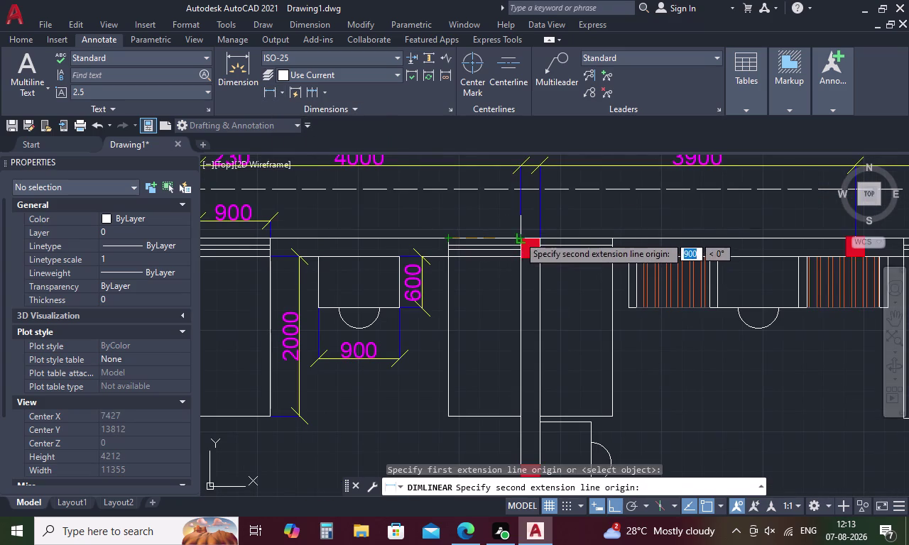
click(518, 236)
click(518, 220)
key(space)
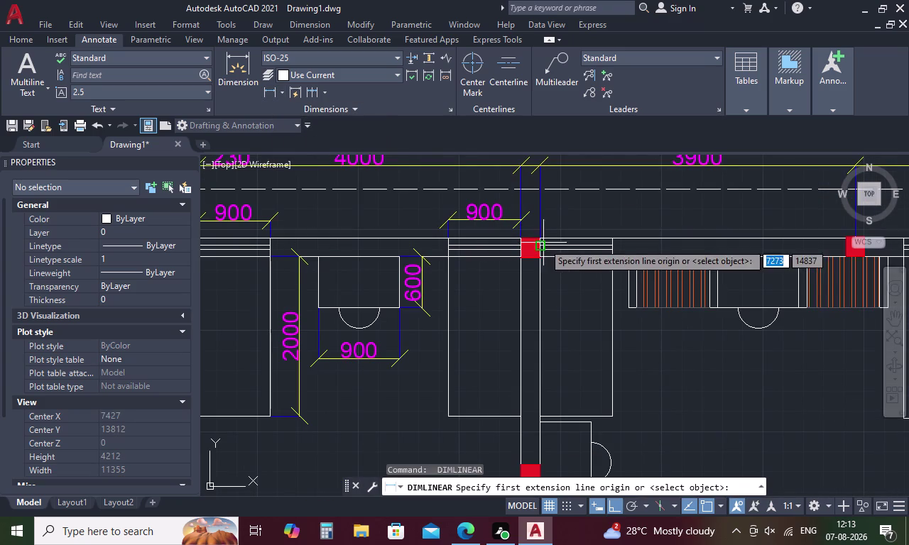
click(541, 237)
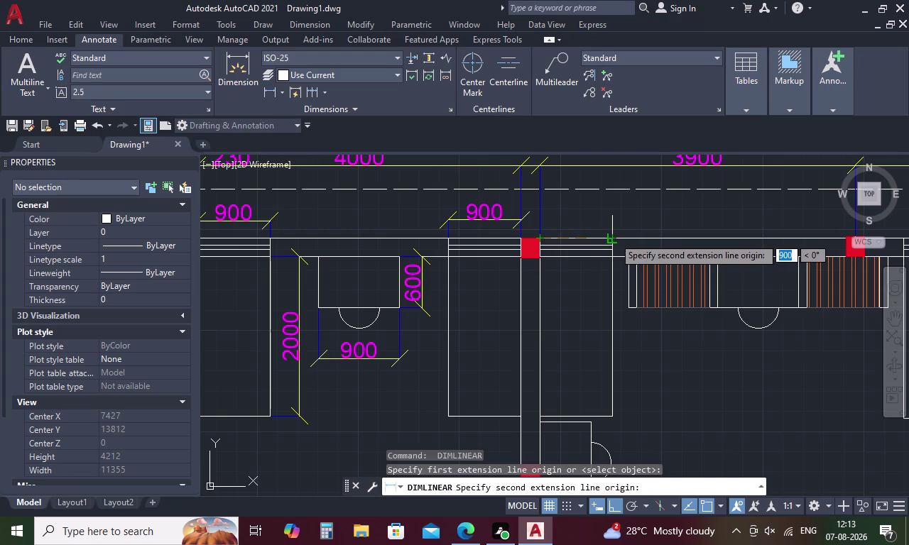
click(613, 237)
click(615, 221)
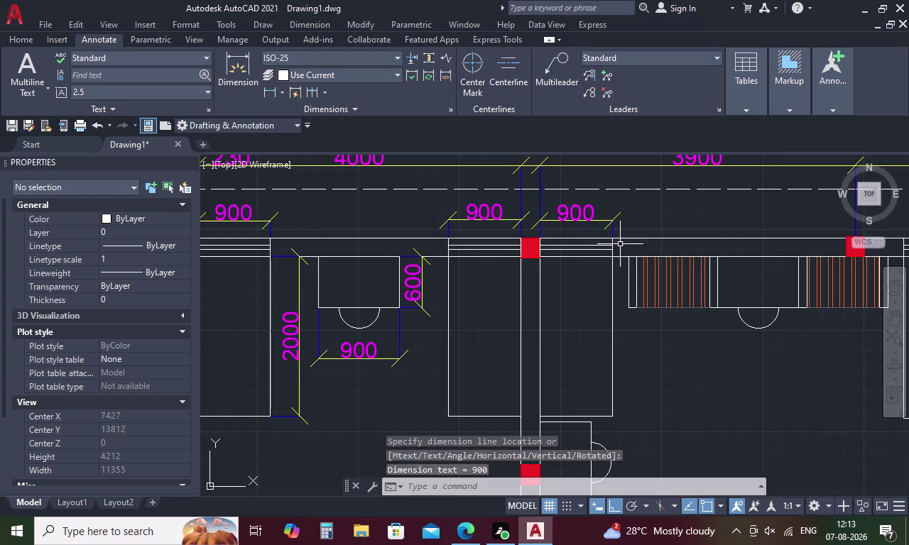
Add a 900 dimension beneath the hatched wardrobe's bottom edge.
key(space)
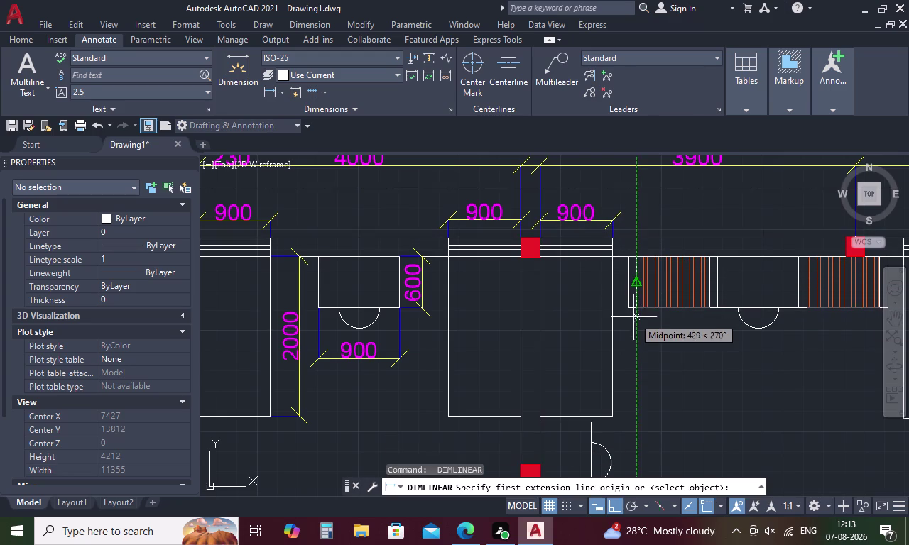
scroll(up, 3)
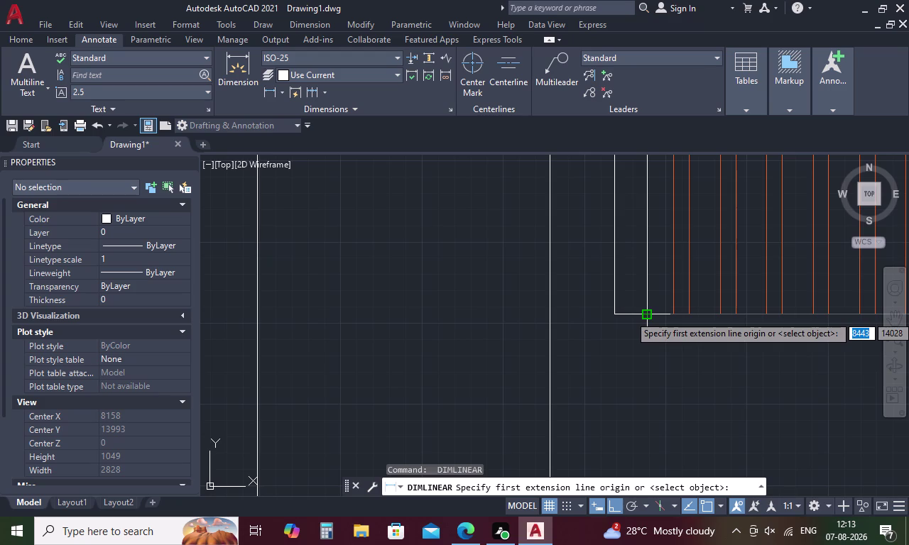
click(644, 315)
middle_drag(646, 315, 554, 297)
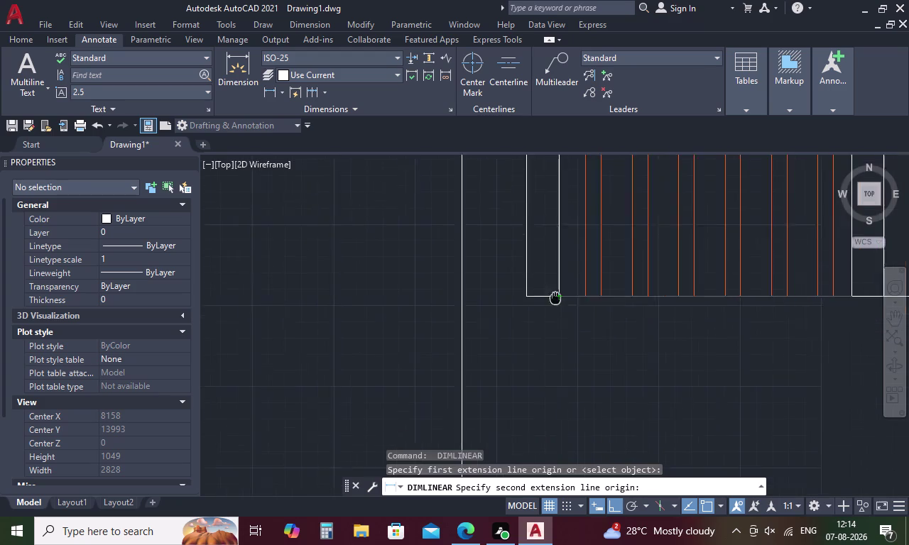
middle_drag(553, 297, 449, 292)
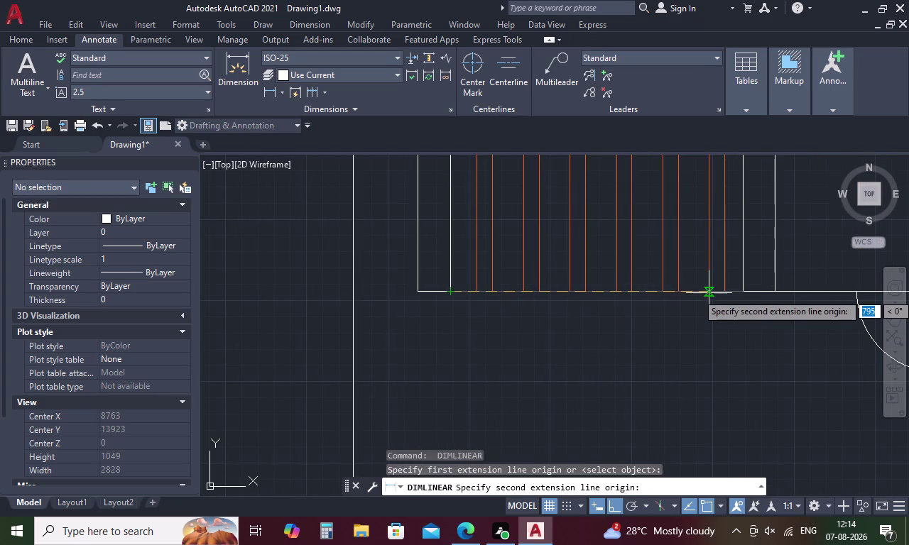
click(744, 293)
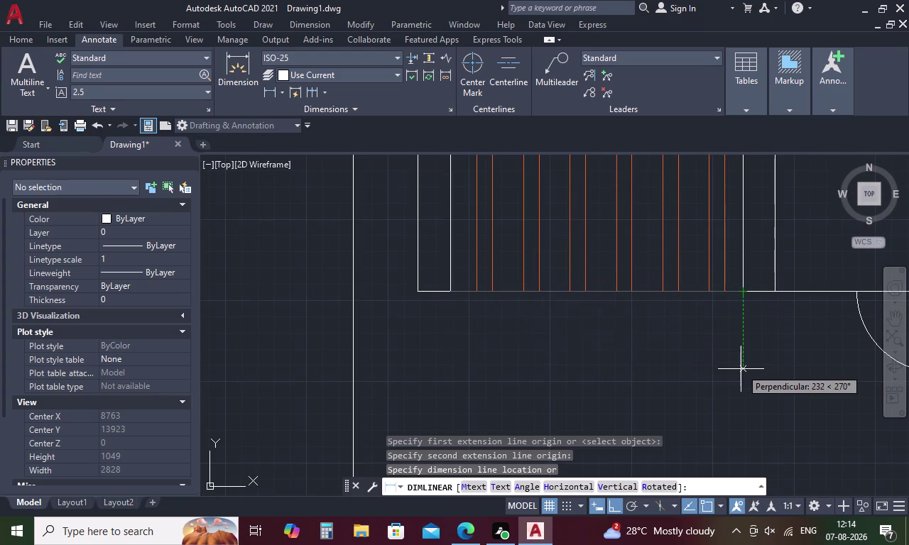
click(741, 370)
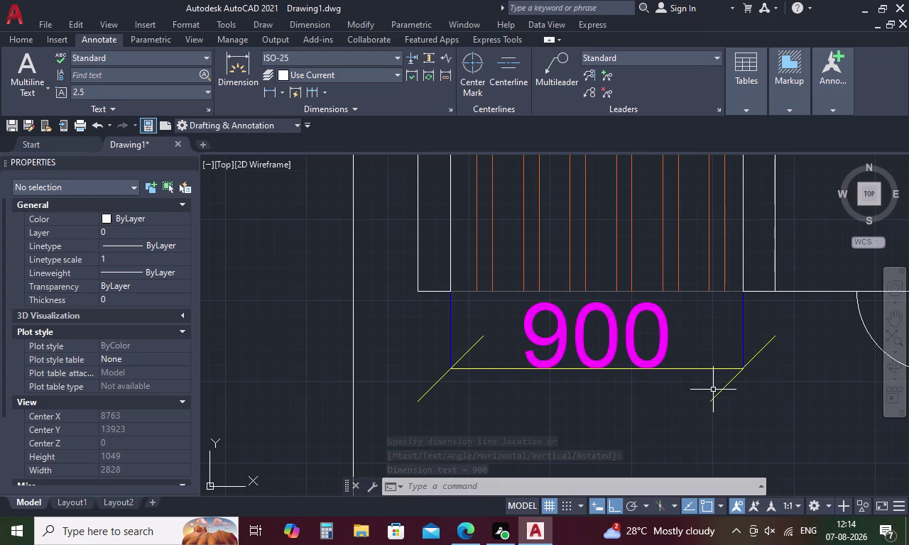
key(Escape)
key(space)
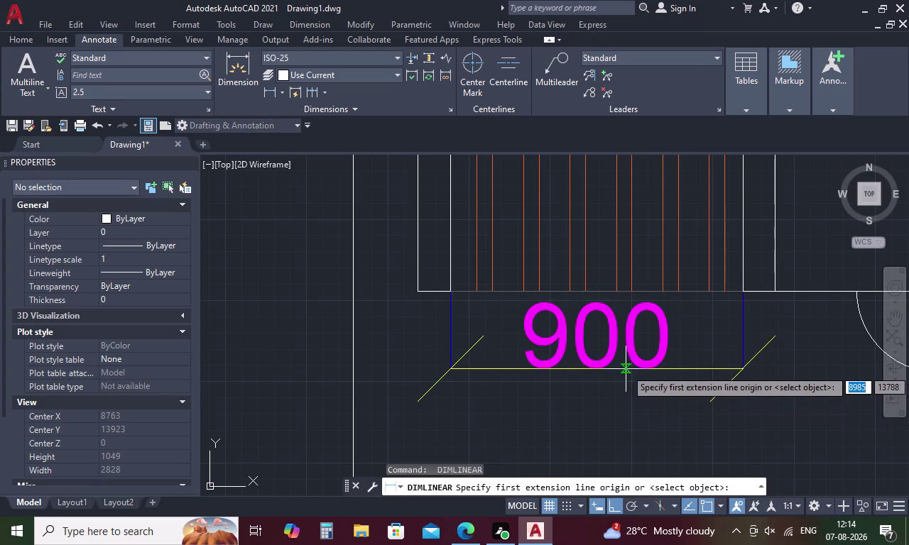
Dimension the 1000 opening between the two hatched wardrobes.
scroll(down, 3)
middle_drag(741, 347, 566, 341)
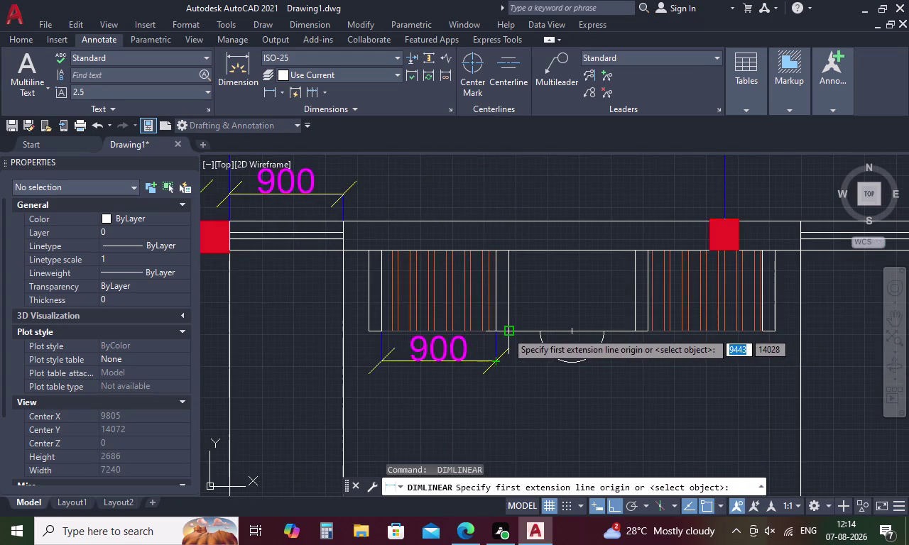
click(508, 334)
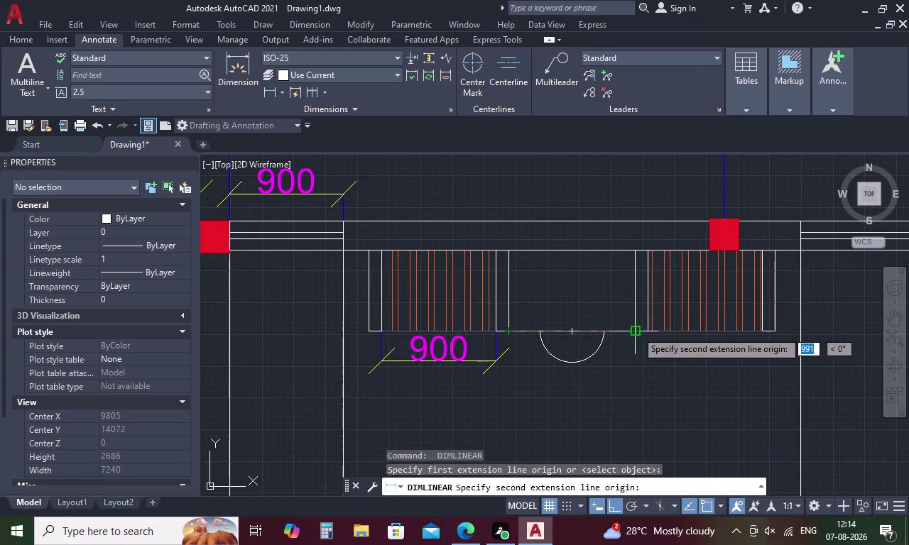
click(637, 331)
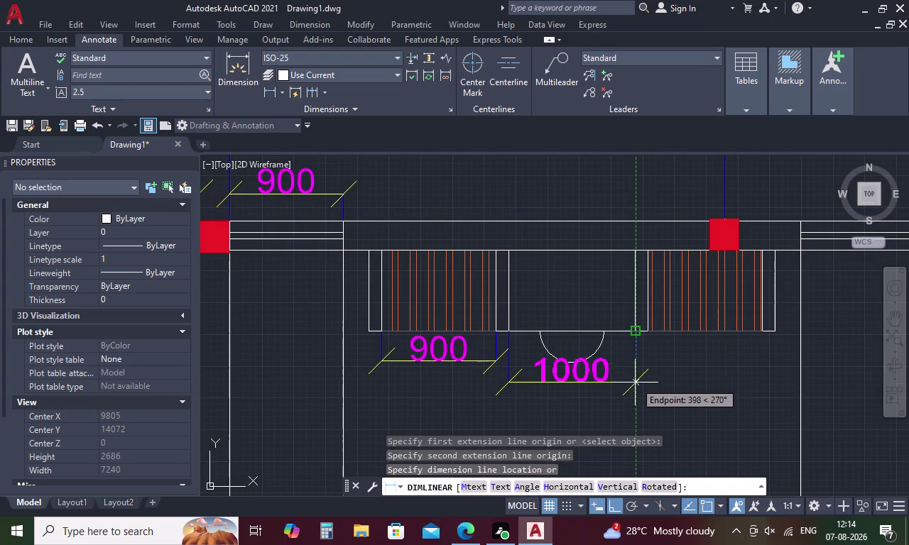
click(634, 395)
Add a 900 width dimension below the right wardrobe, then zoom out to the full plan.
key(space)
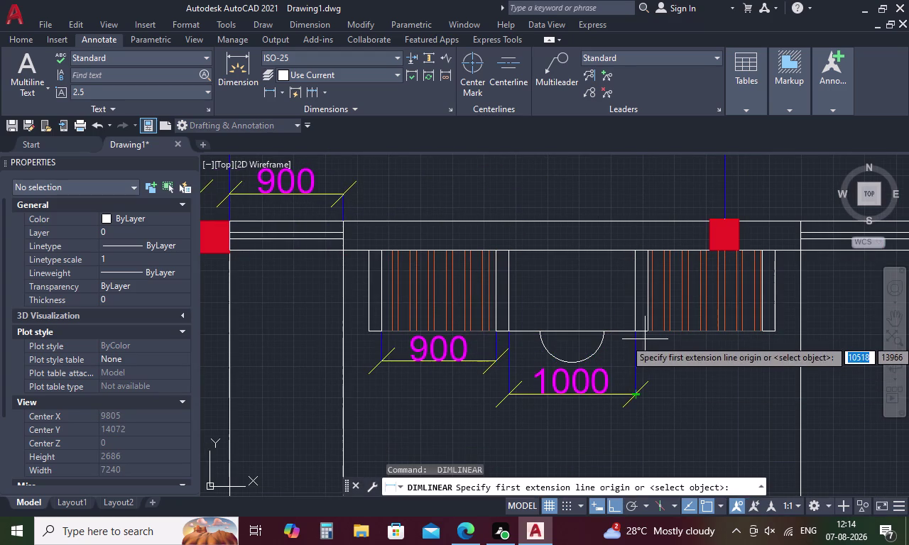
click(639, 329)
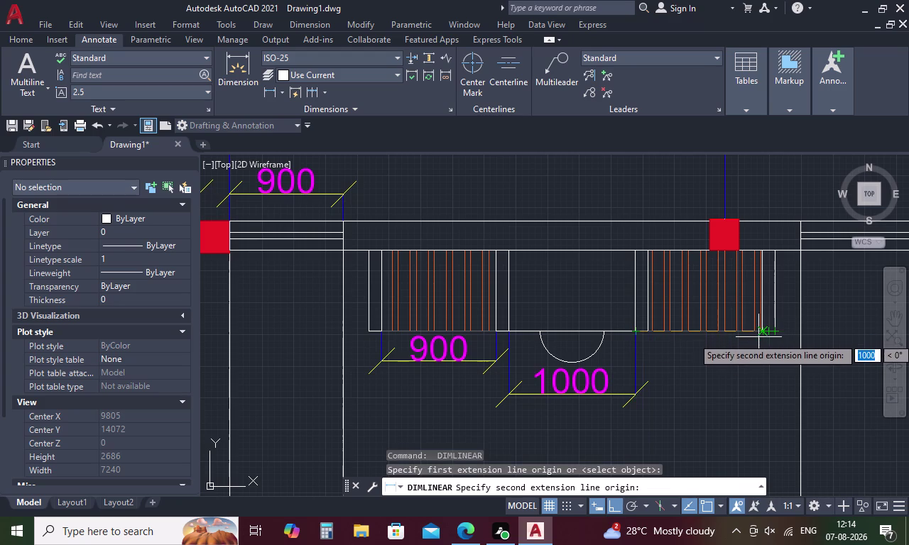
key(Escape)
key(space)
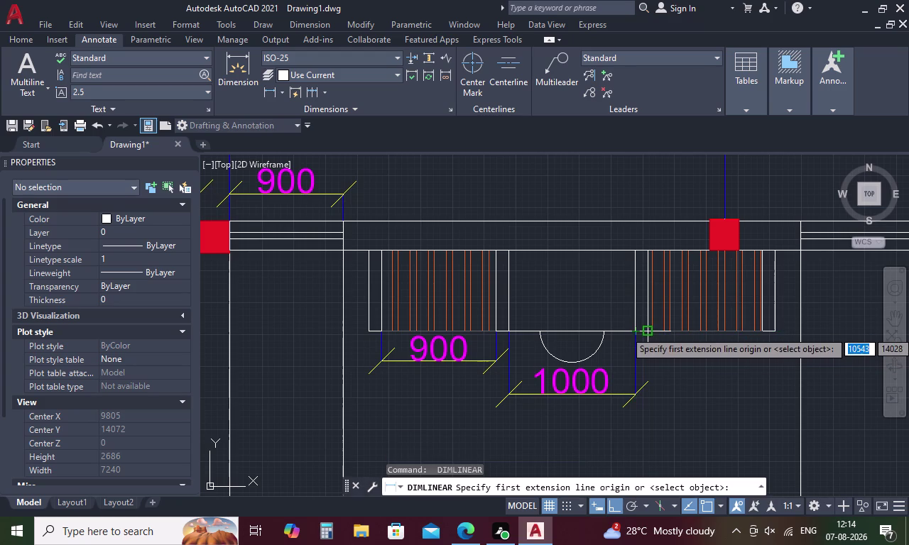
click(652, 331)
click(760, 332)
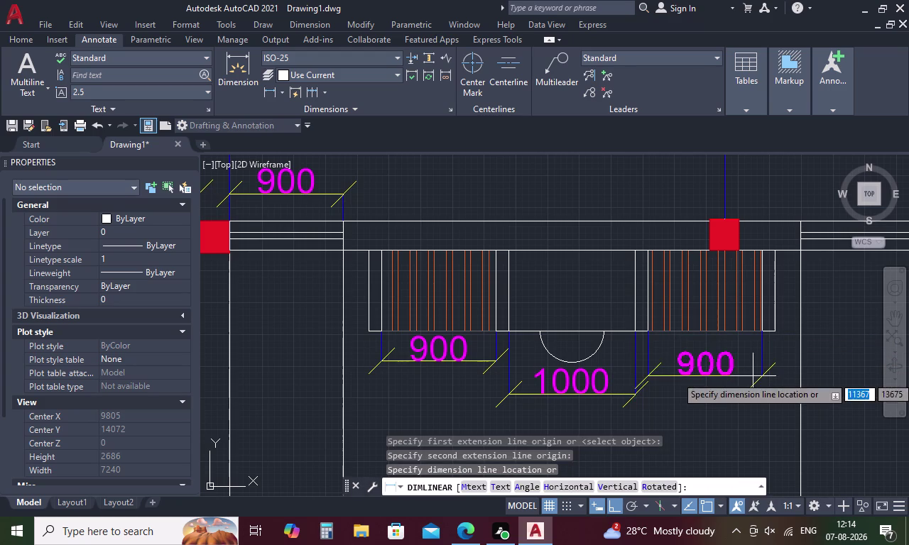
click(752, 389)
key(Escape)
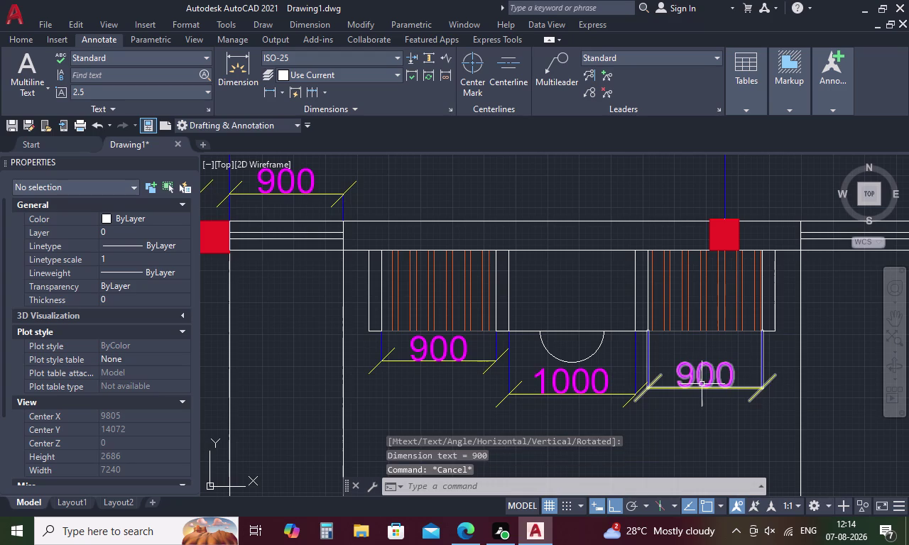
scroll(down, 3)
middle_drag(698, 384, 627, 283)
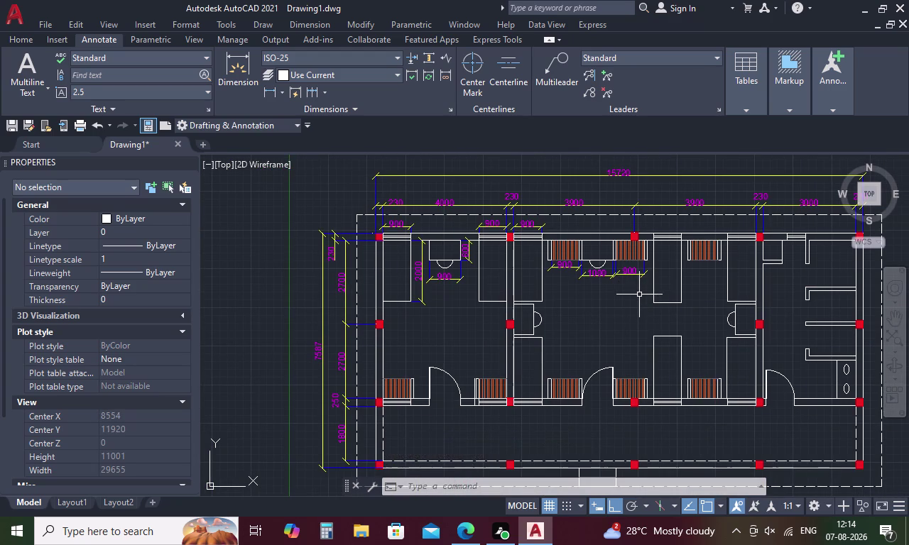
Place a 900 dimension across the top corners of the lower-left room's wardrobe.
scroll(down, 3)
middle_drag(610, 340, 593, 290)
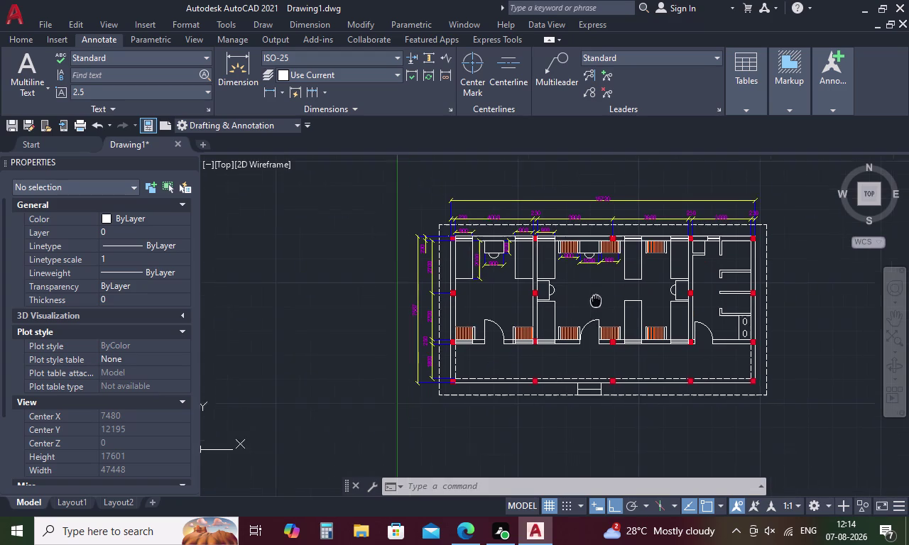
middle_drag(593, 289, 591, 284)
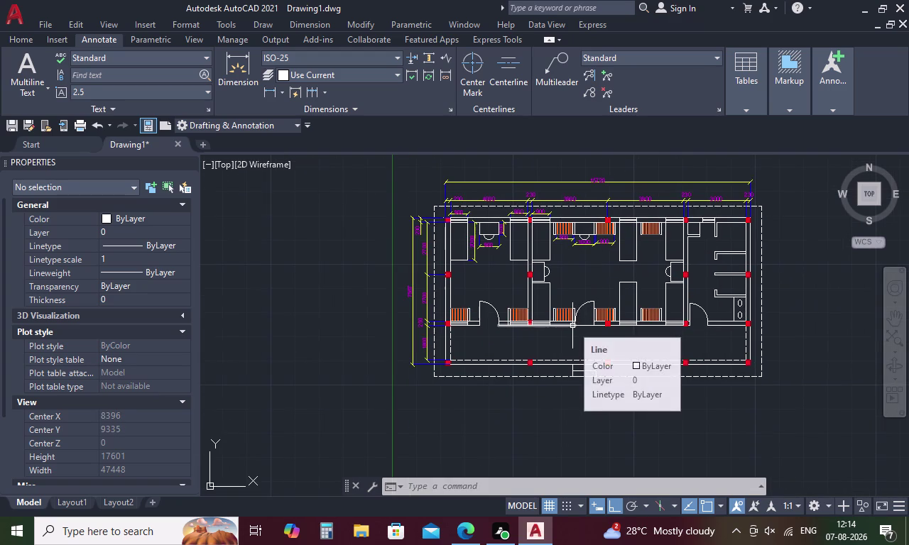
key(space)
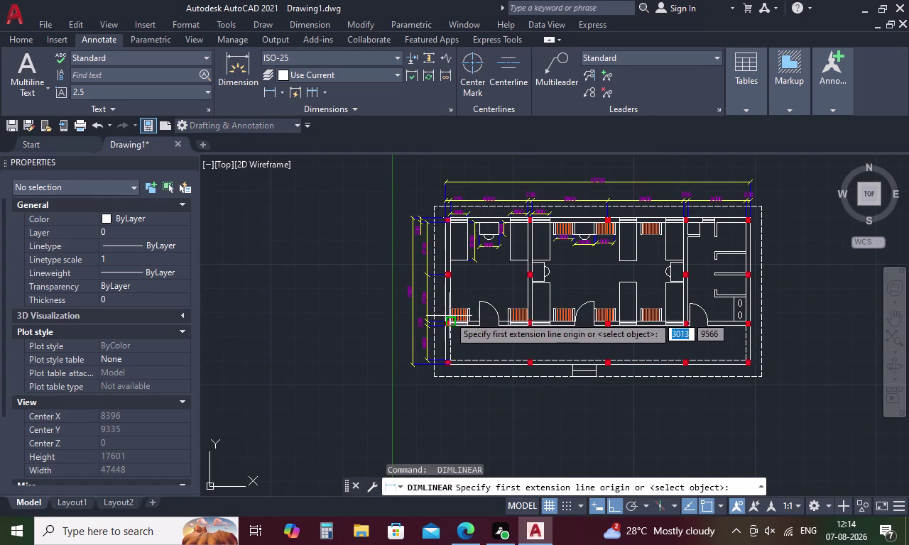
scroll(up, 3)
click(443, 288)
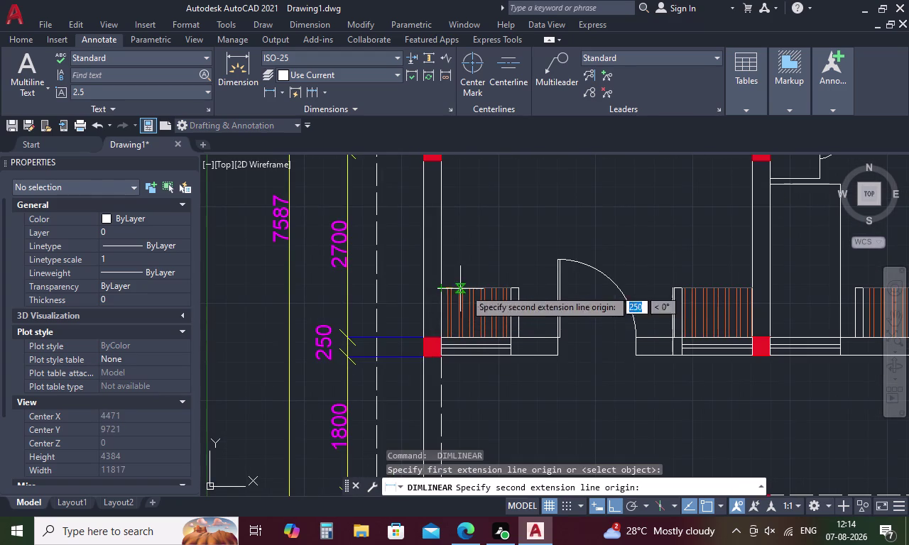
click(508, 289)
click(510, 269)
key(space)
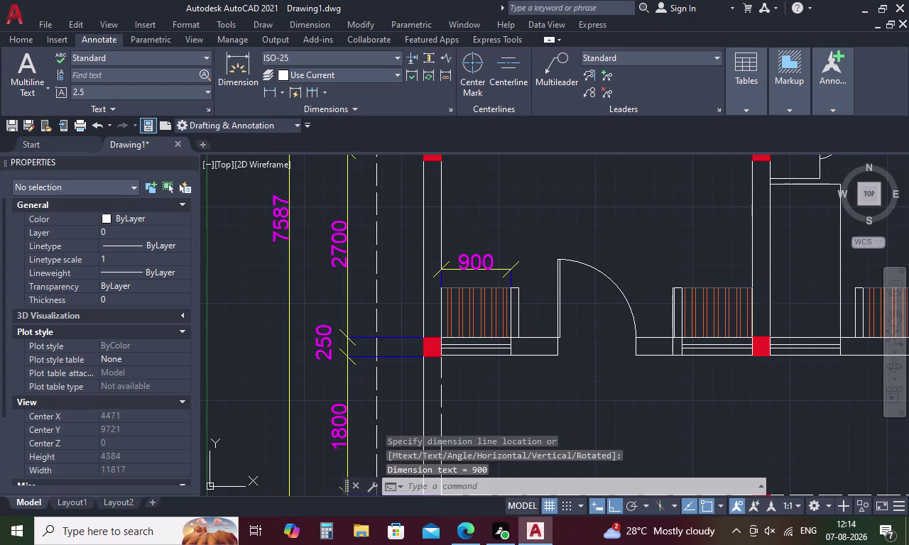